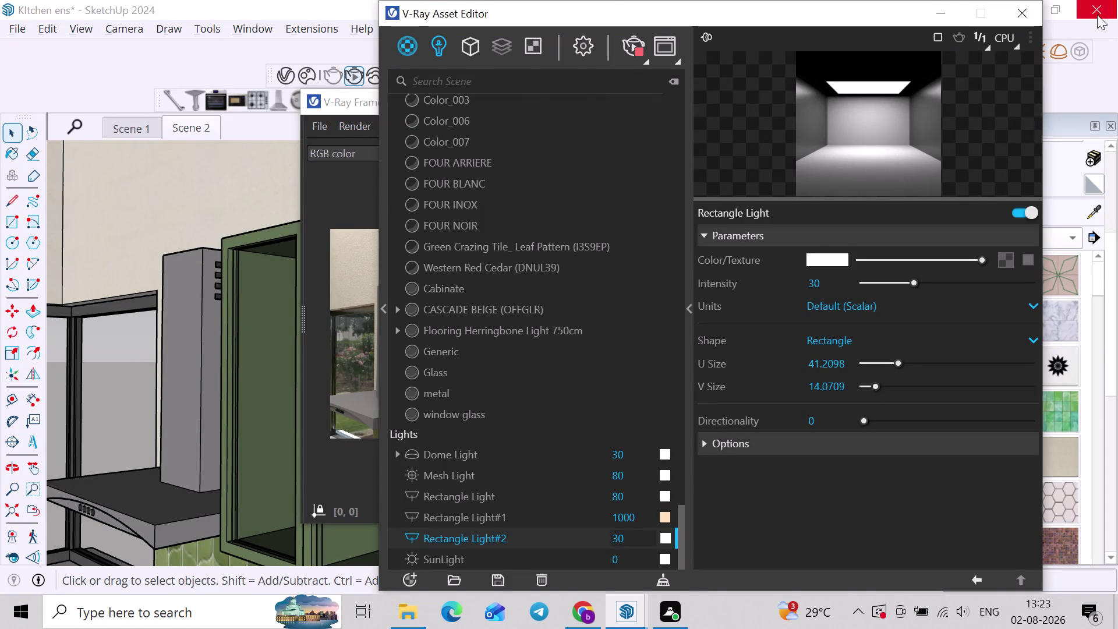
Close the V-Ray Asset Editor, restart the interactive render of the green cabinet view, and move the Frame Buffer aside.
click(640, 52)
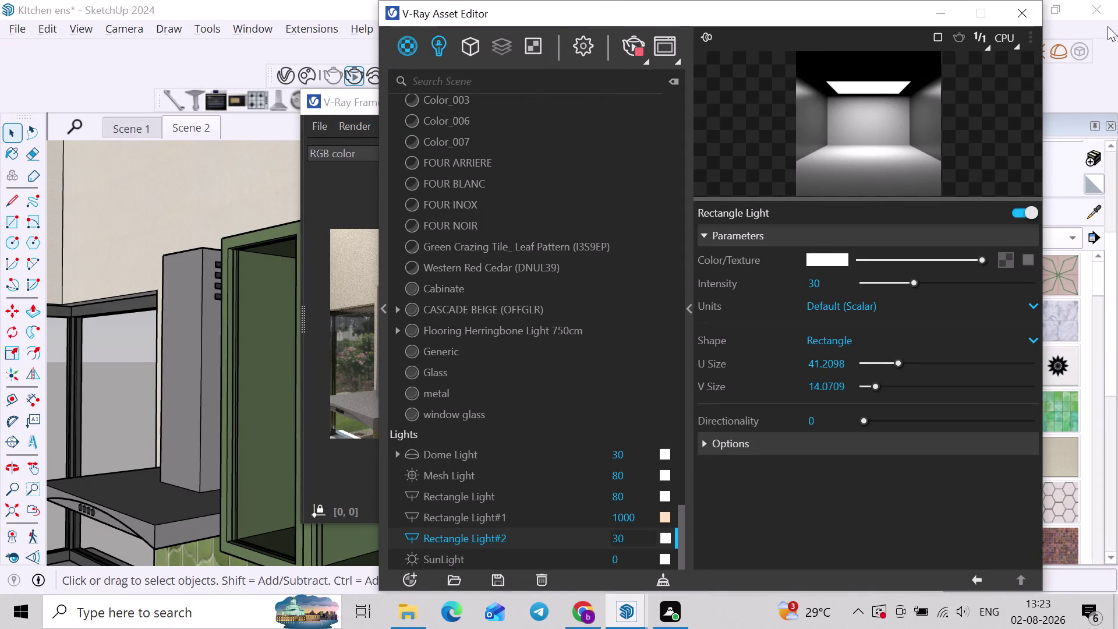
click(1019, 23)
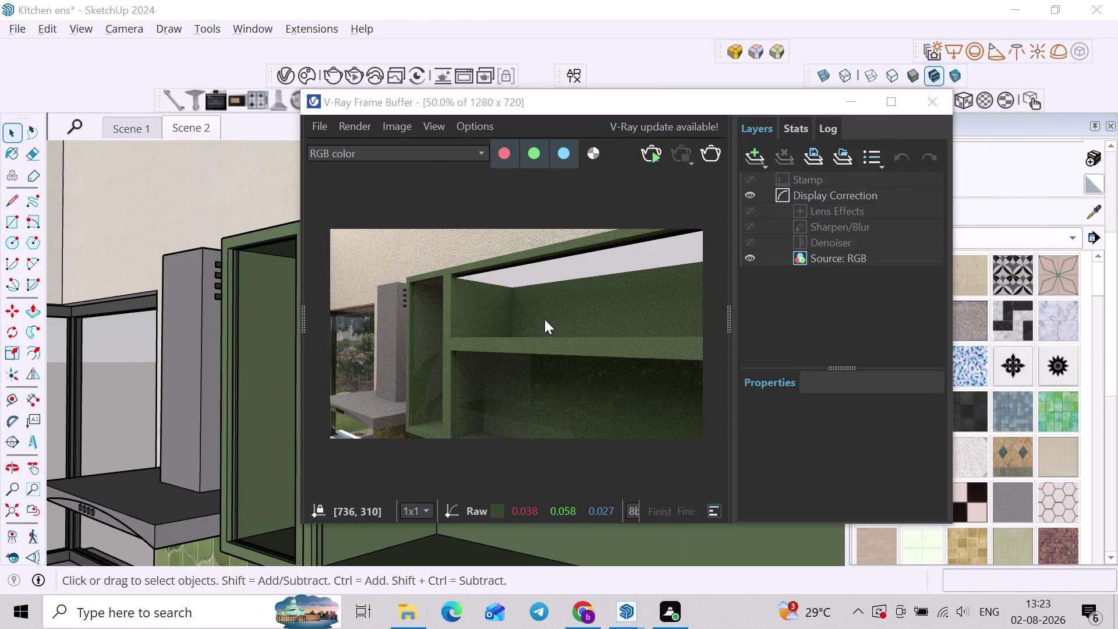
click(357, 75)
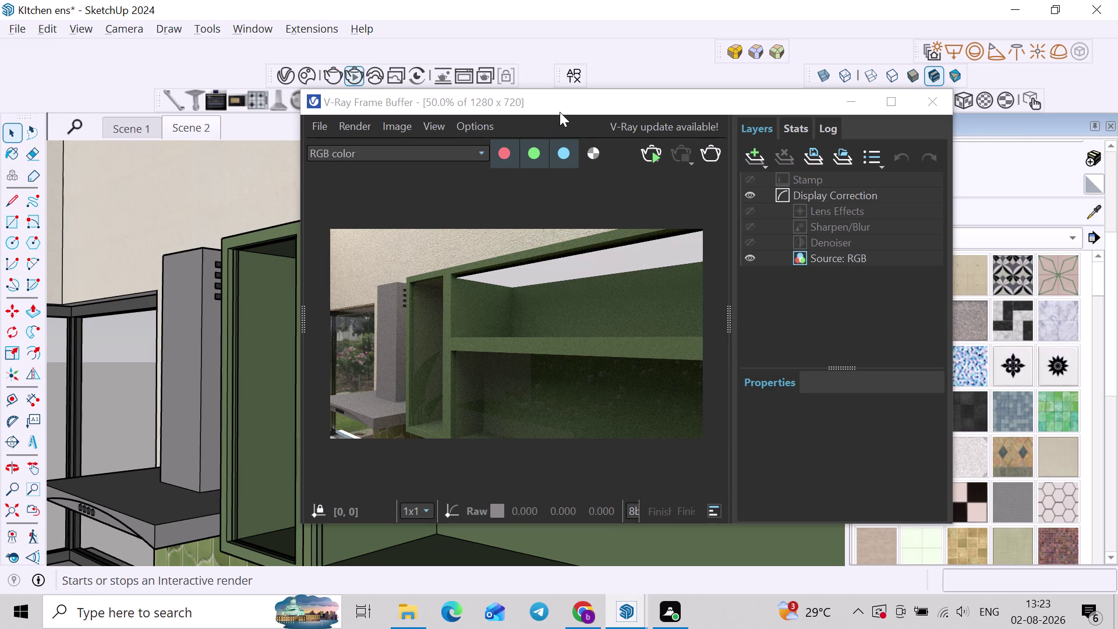
drag(561, 109, 478, 101)
drag(486, 96, 452, 97)
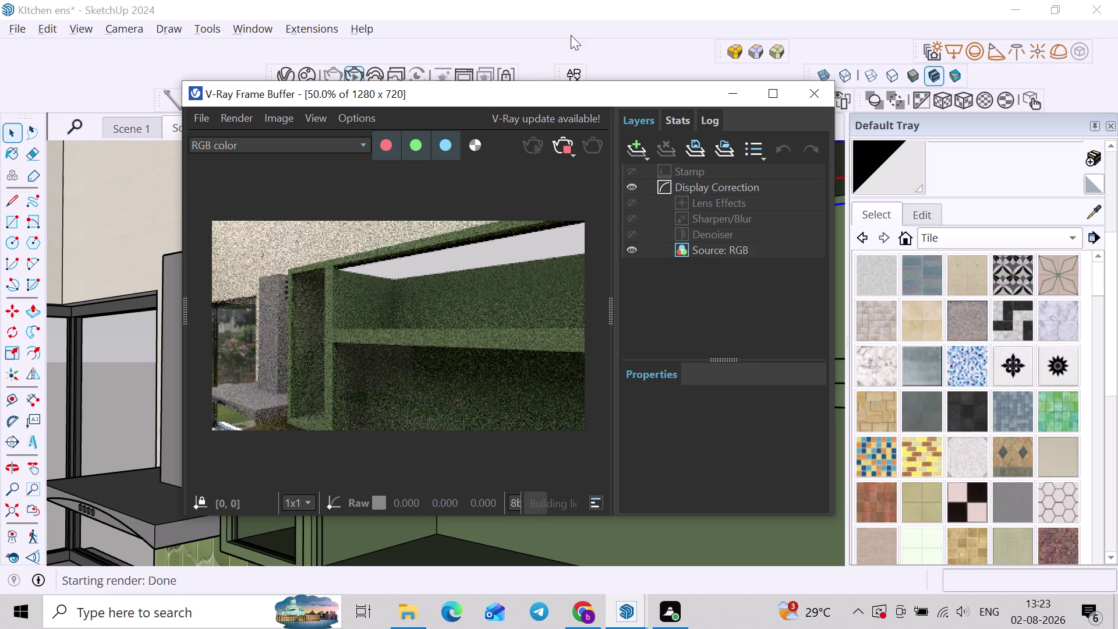
drag(497, 100, 509, 100)
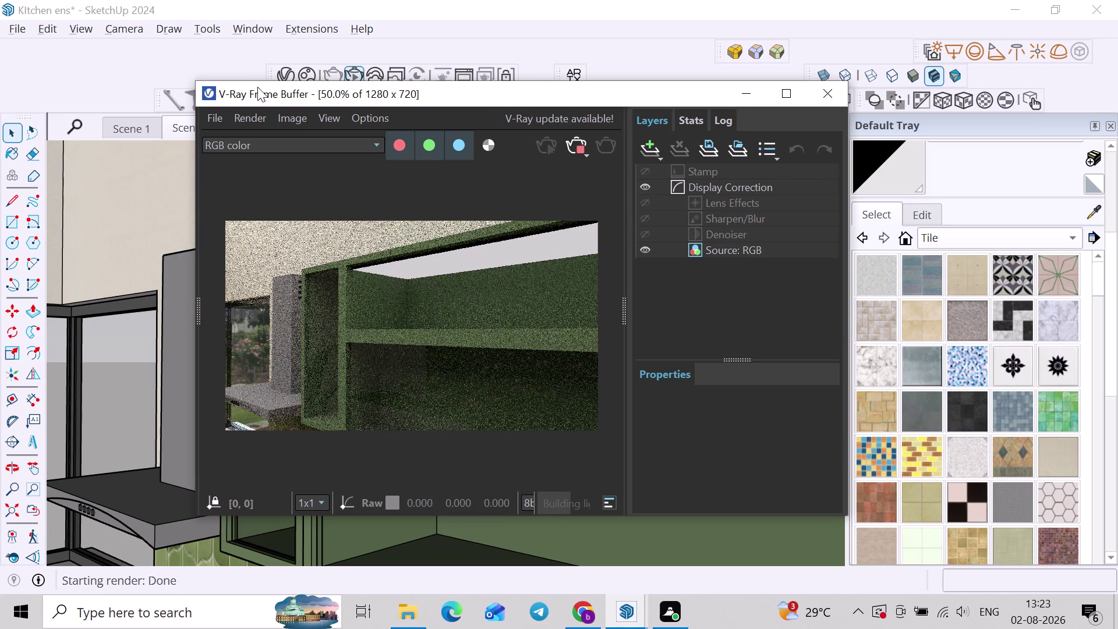
click(286, 67)
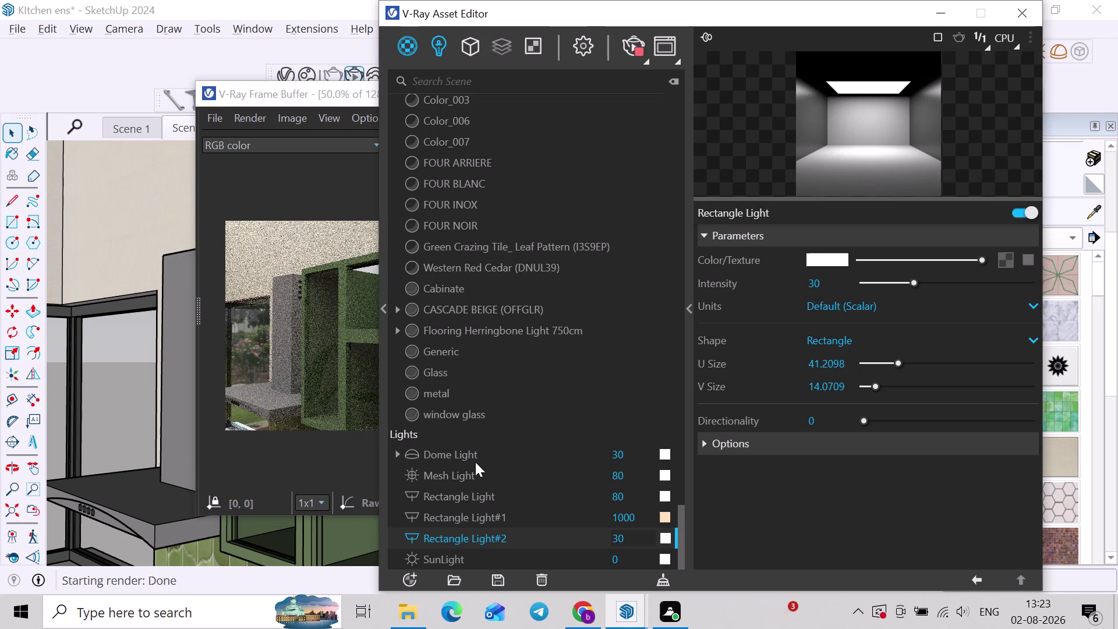
Make Rectangle Light#2 invisible in renders via its Options section.
click(810, 457)
click(813, 446)
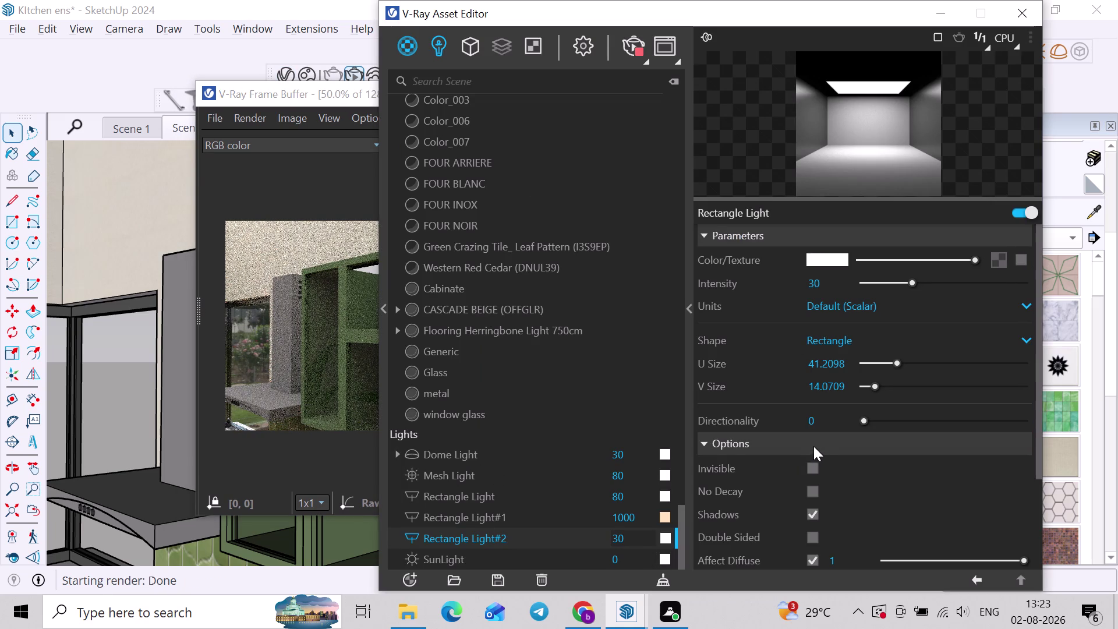
click(816, 468)
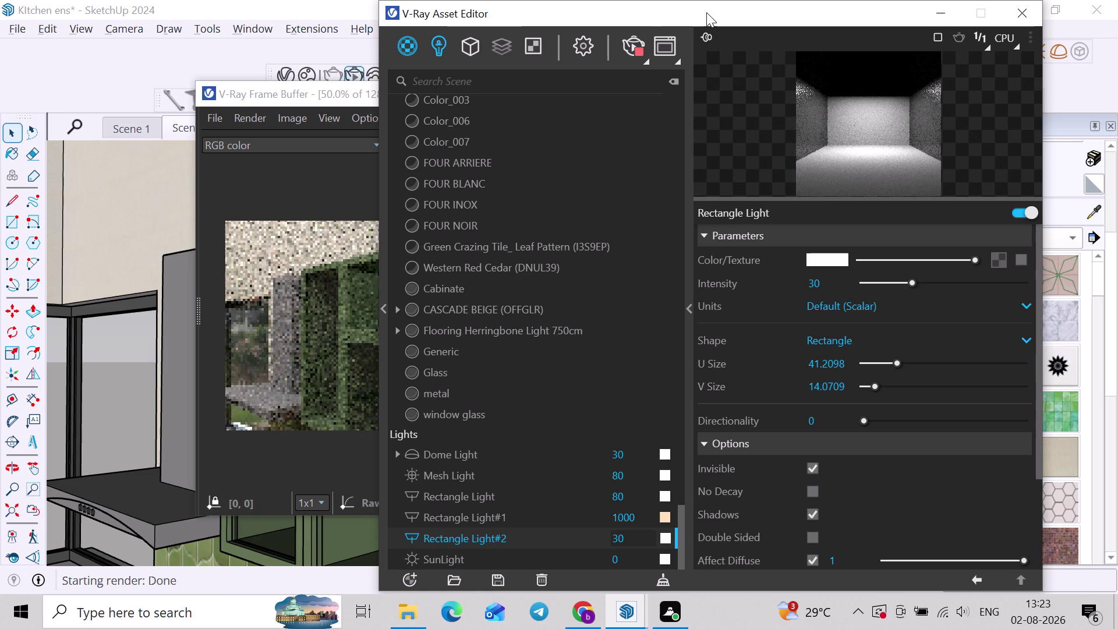
drag(714, 7, 835, 186)
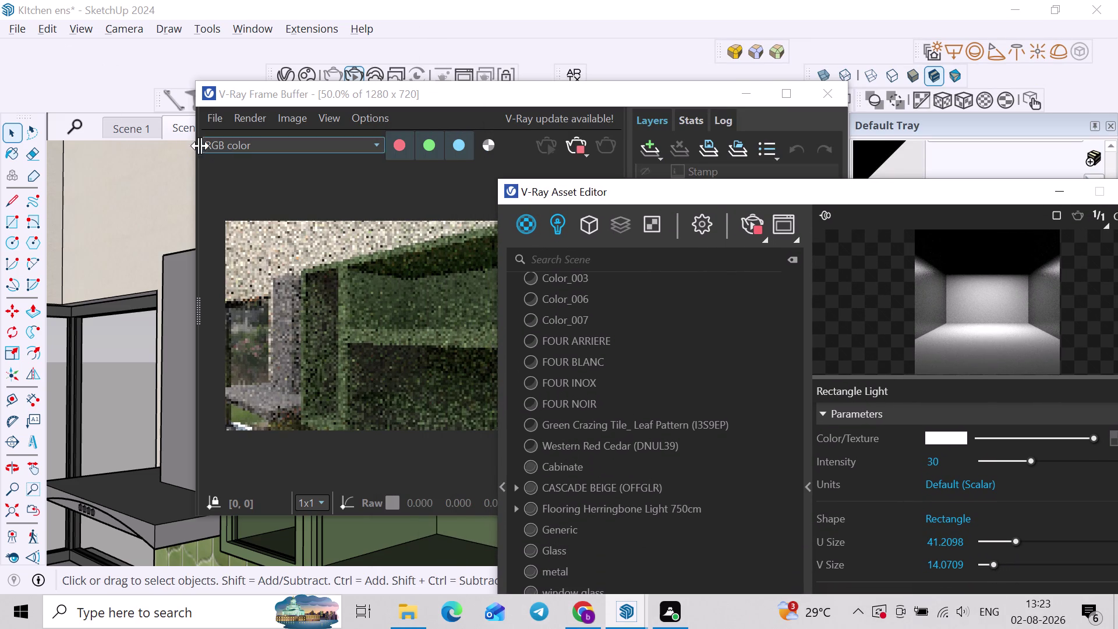
Switch to the kitchen overview scene and set Rectangle Light#2 intensity to 300.
click(177, 133)
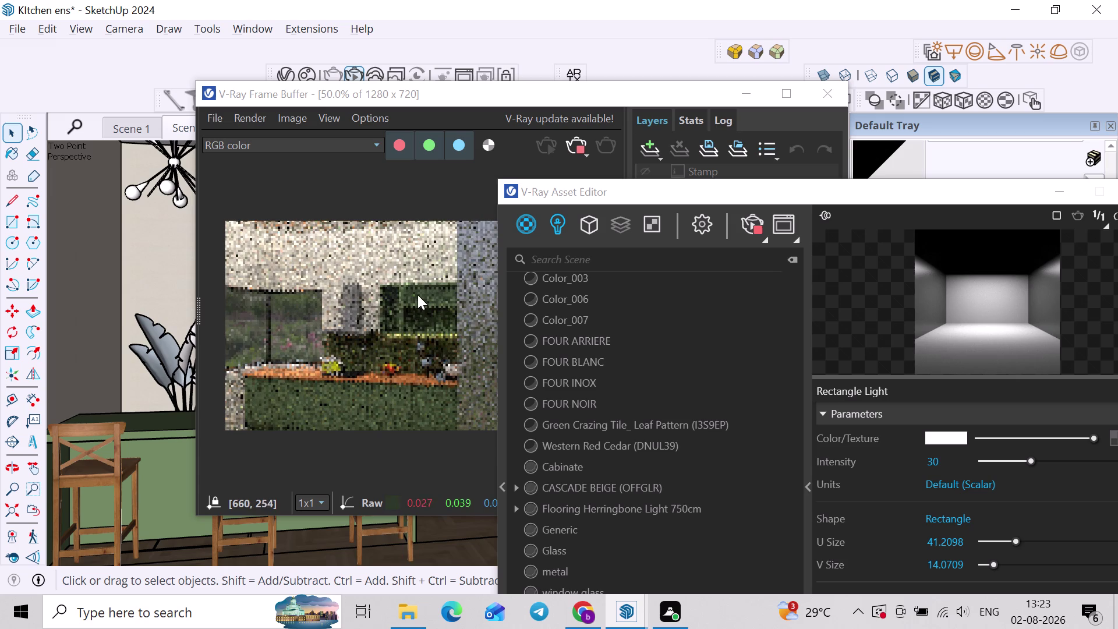
scroll(up, 3)
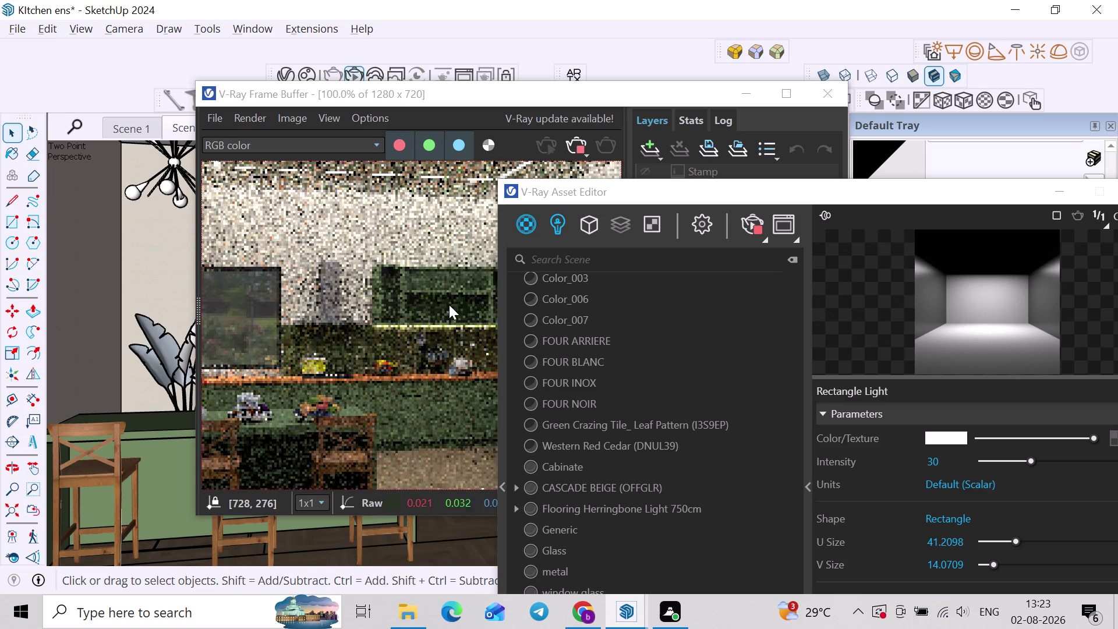
scroll(up, 3)
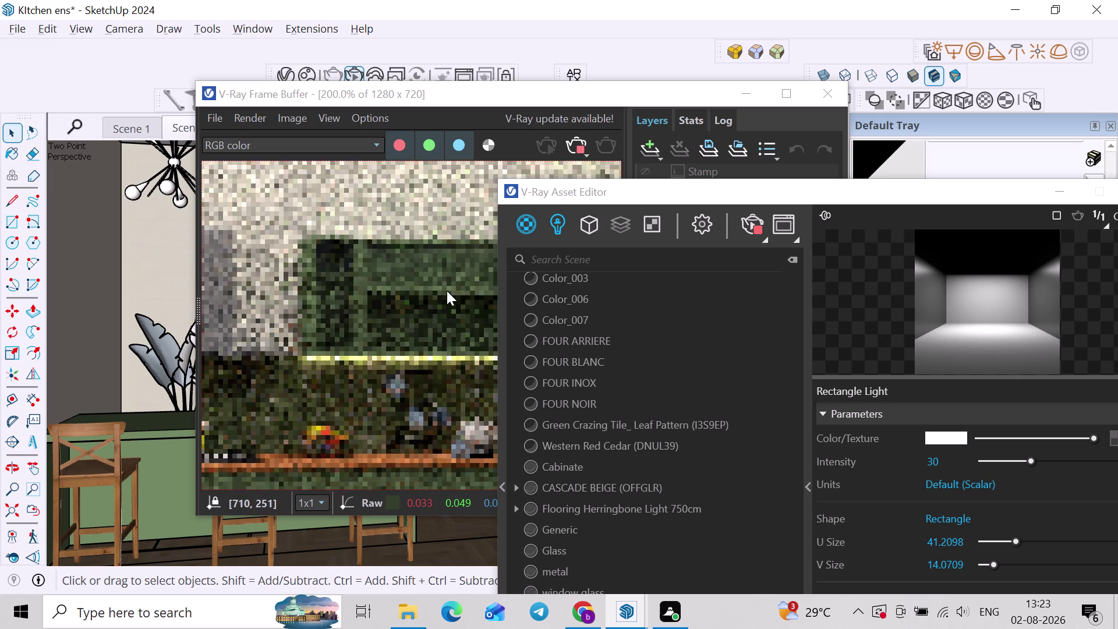
scroll(down, 3)
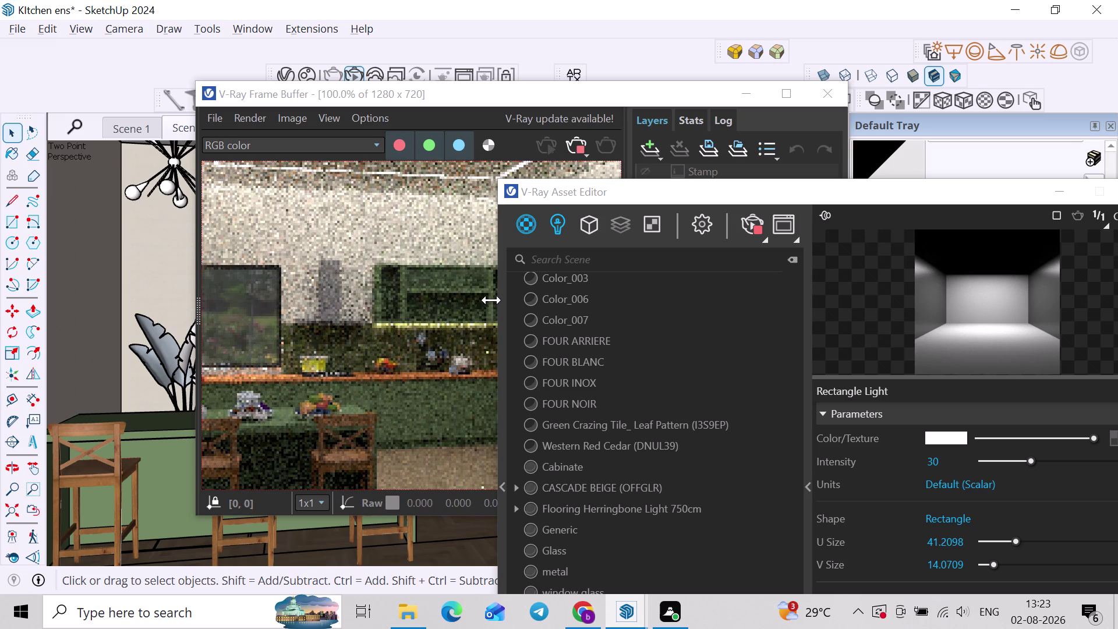
drag(680, 191, 681, 118)
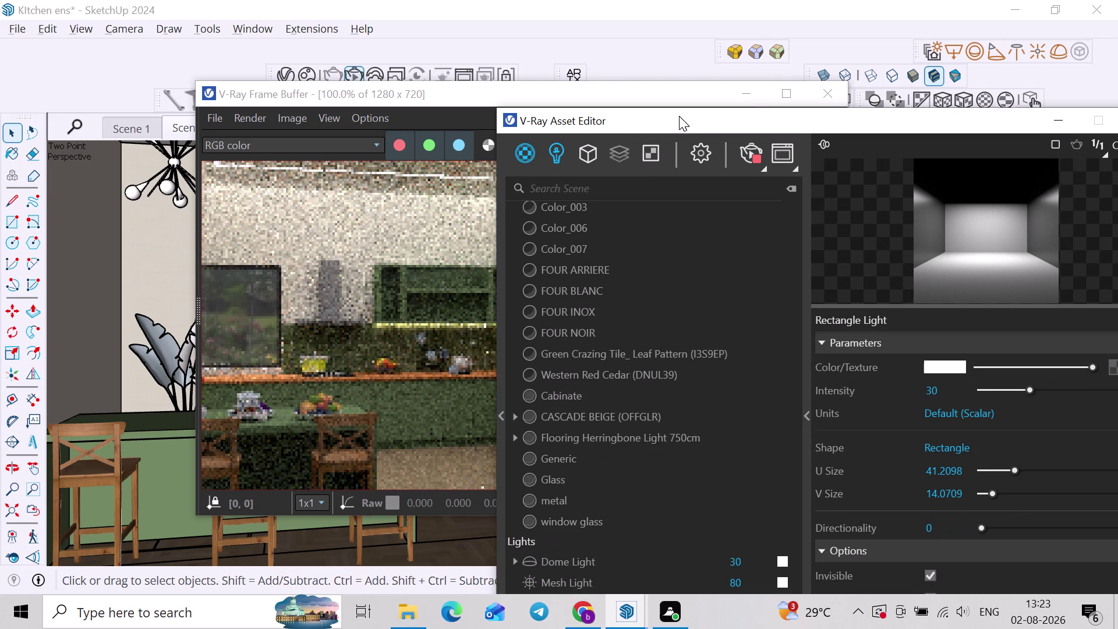
drag(681, 118, 679, 116)
click(563, 150)
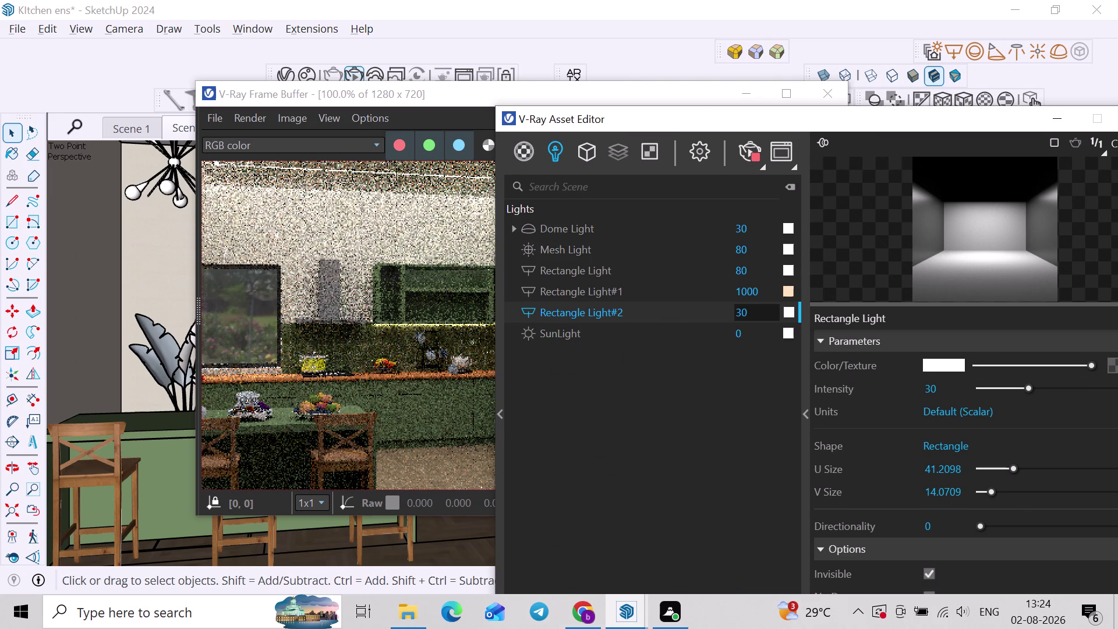
click(758, 317)
key(0)
key(Return)
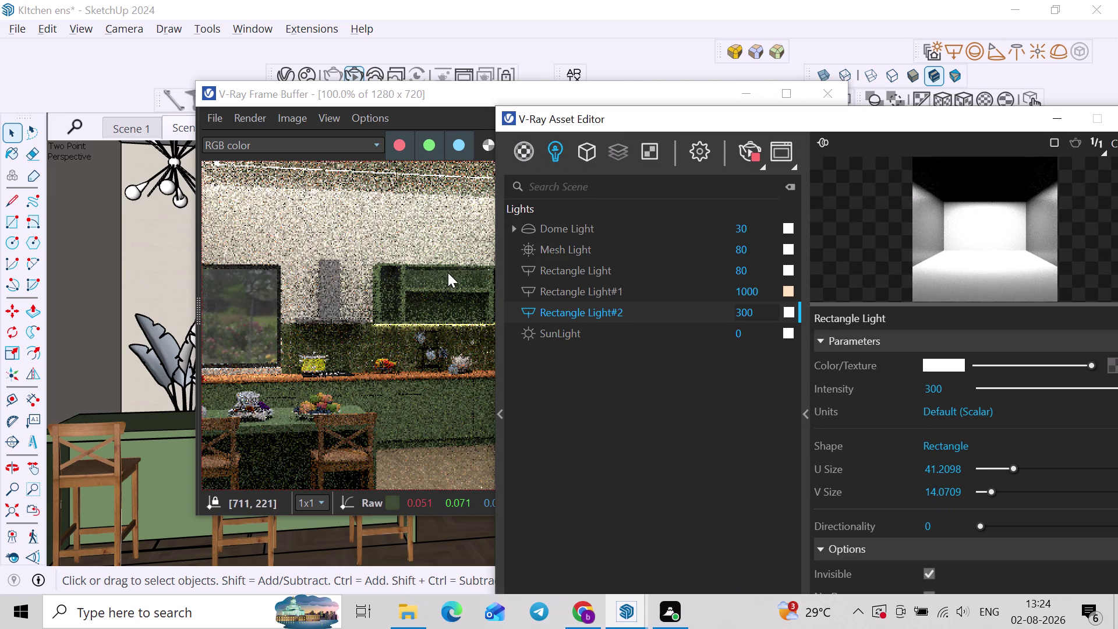
Check the updated render, then close the Asset Editor and the Frame Buffer.
scroll(up, 3)
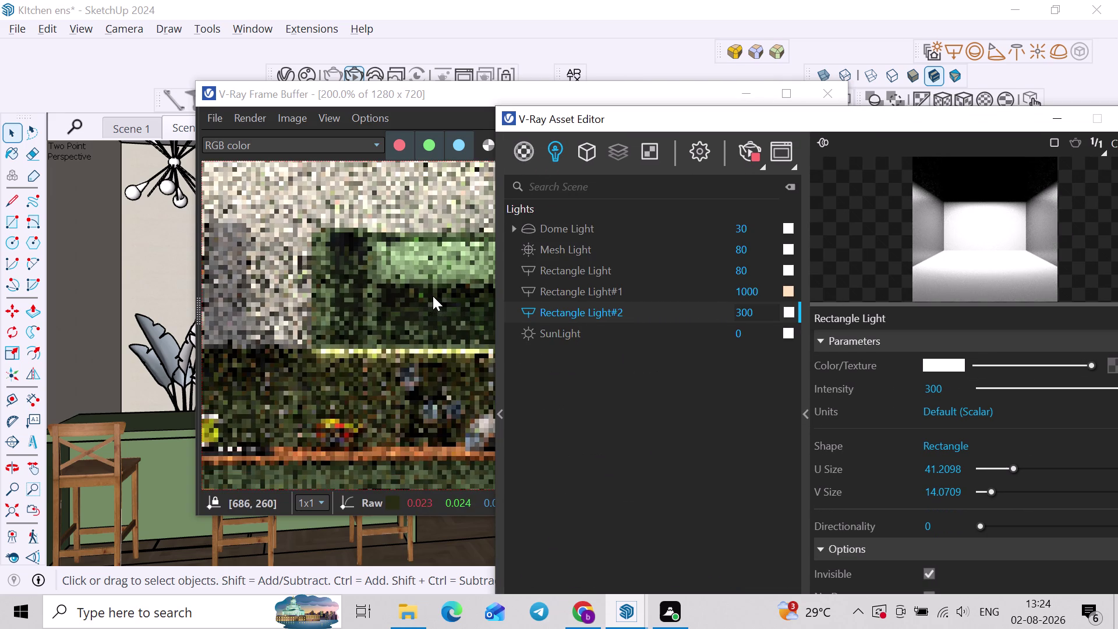
scroll(down, 3)
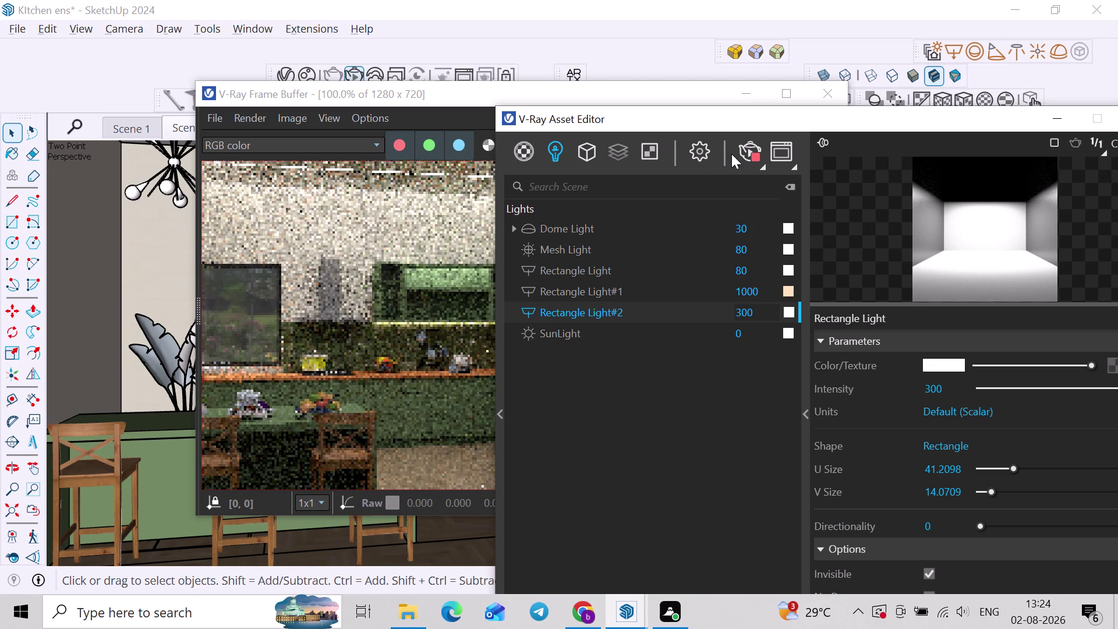
click(760, 155)
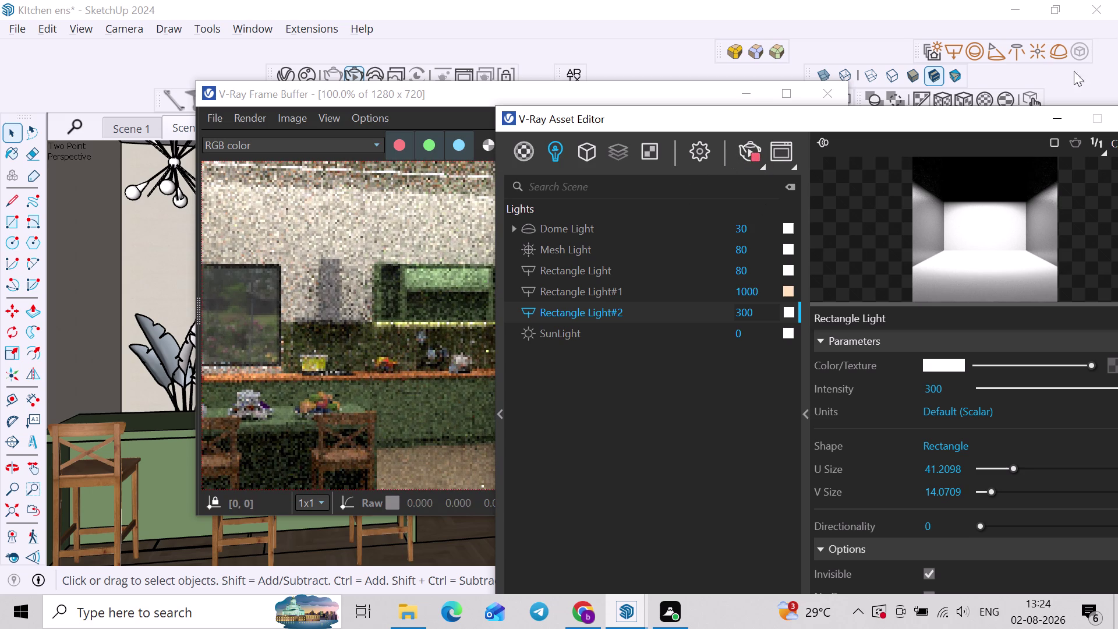
drag(1001, 120, 921, 120)
click(1071, 125)
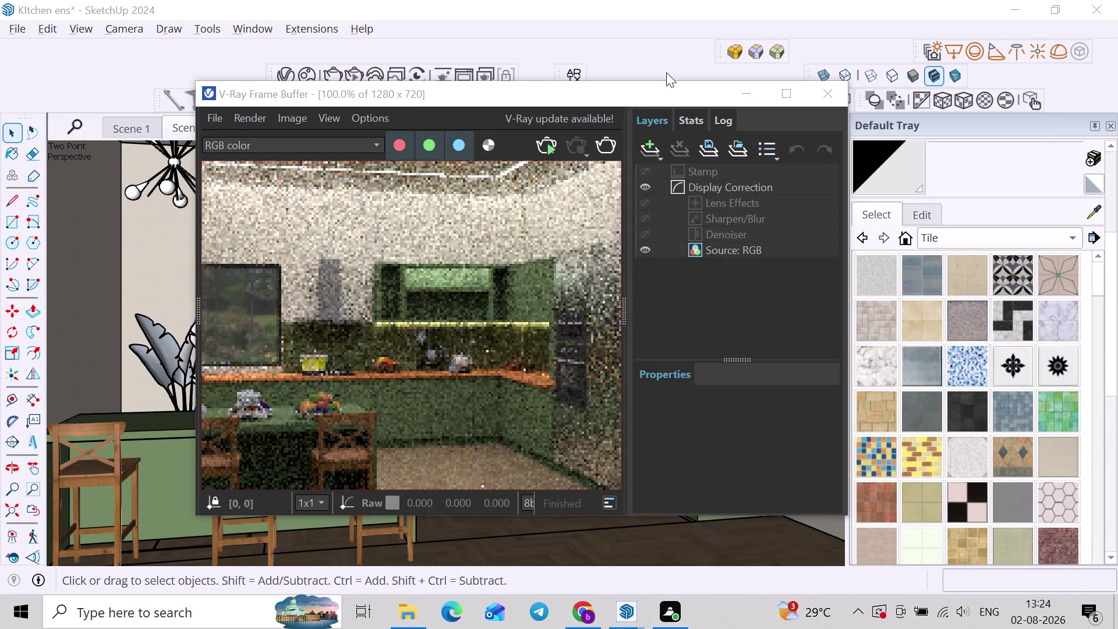
click(819, 89)
middle_drag(454, 318, 320, 318)
Zoom to the upper cabinet, select the rectangle light, and start moving it from its corner.
scroll(up, 3)
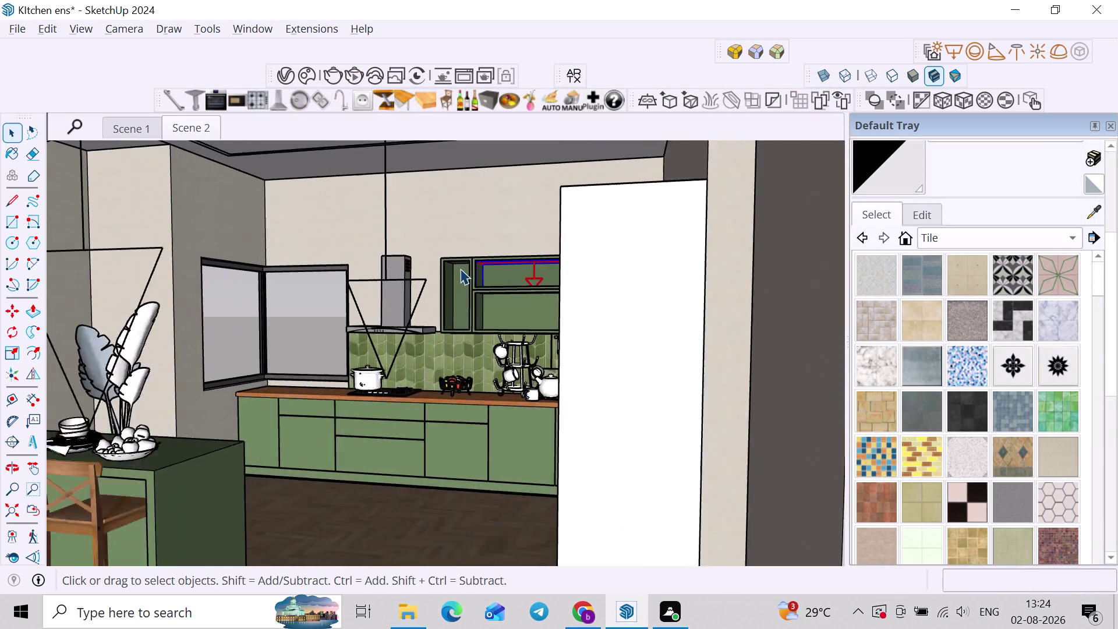
scroll(up, 3)
middle_drag(514, 283, 513, 298)
scroll(up, 3)
middle_click(504, 284)
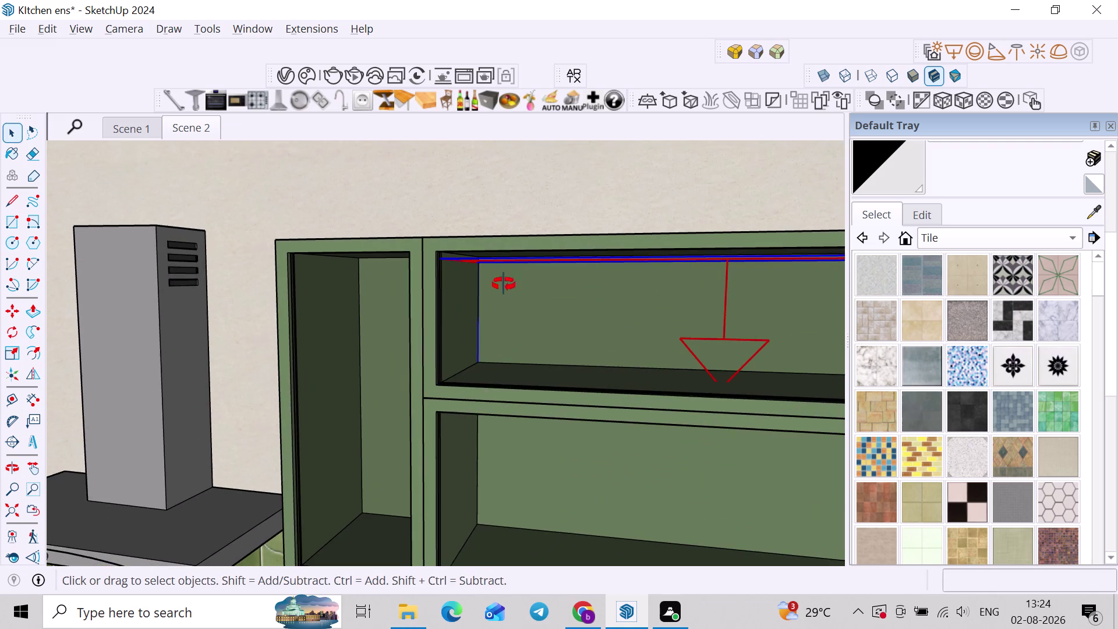
key(m)
scroll(up, 3)
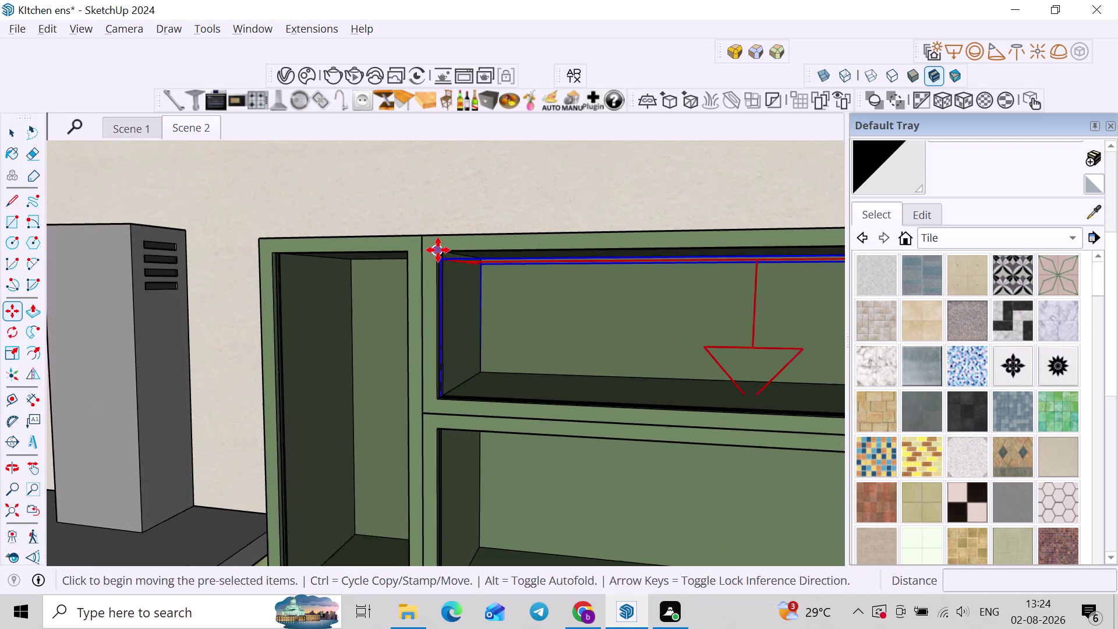
scroll(up, 3)
click(439, 248)
scroll(down, 3)
middle_drag(442, 272, 456, 162)
scroll(up, 3)
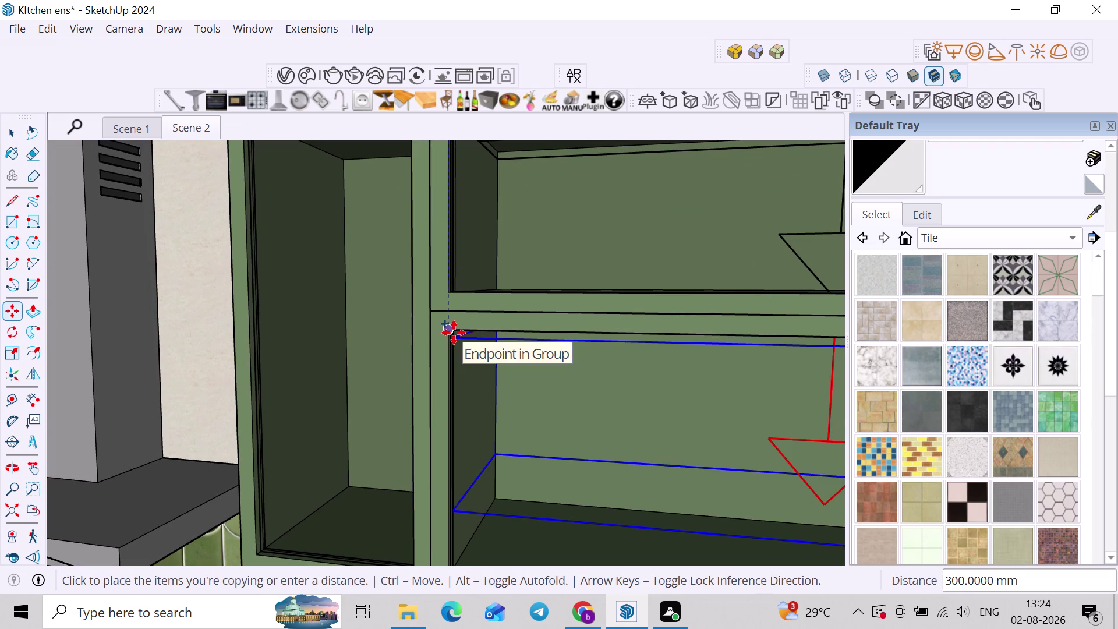
Copy the rectangle light and place the copy in the next cabinet compartment.
key(Up)
click(453, 332)
key(space)
scroll(down, 3)
middle_drag(540, 335, 434, 338)
middle_drag(446, 346, 467, 343)
key(m)
scroll(down, 3)
middle_drag(555, 328, 468, 322)
scroll(up, 3)
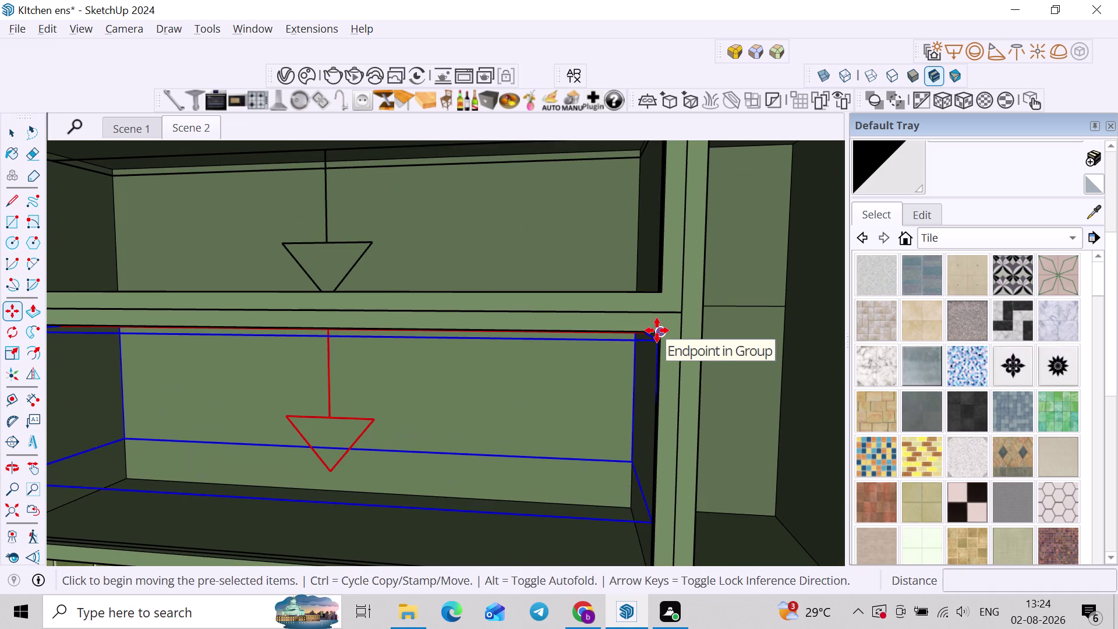
scroll(up, 3)
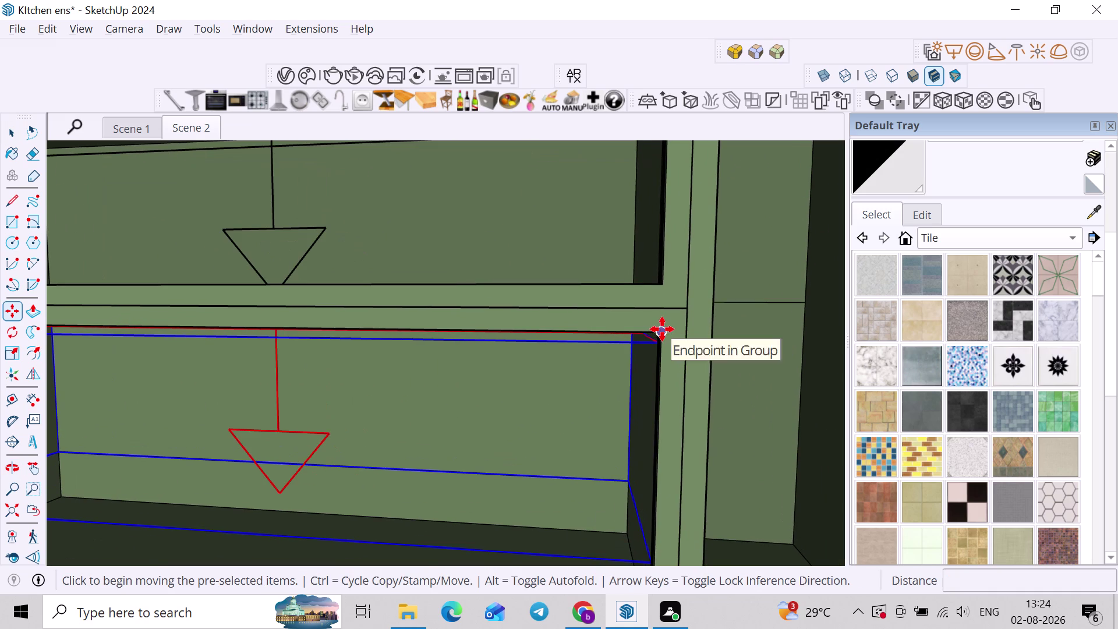
click(662, 329)
Move the copied light from its corner into the neighbouring left compartment.
scroll(down, 3)
scroll(down, 3)
middle_drag(513, 318, 920, 365)
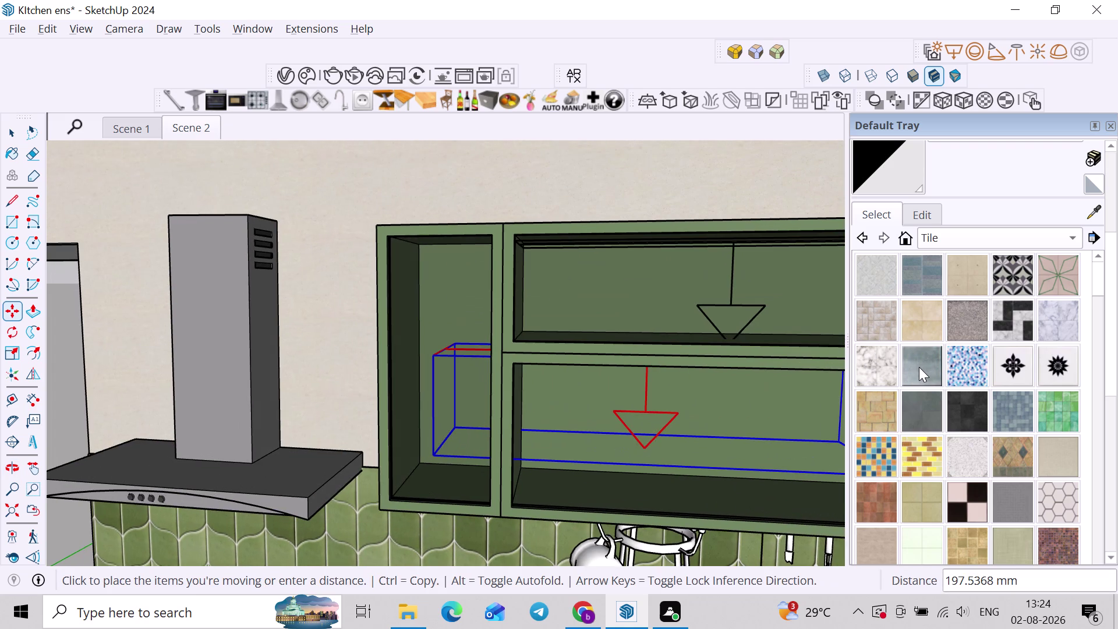
key(Escape)
scroll(up, 3)
scroll(up, 3)
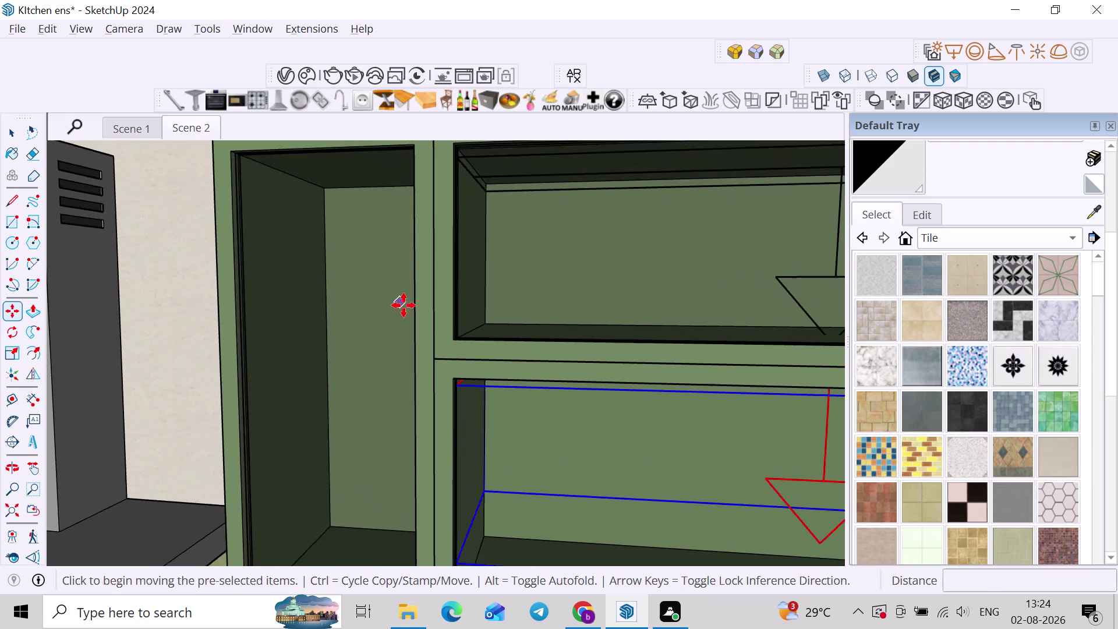
scroll(up, 3)
click(458, 396)
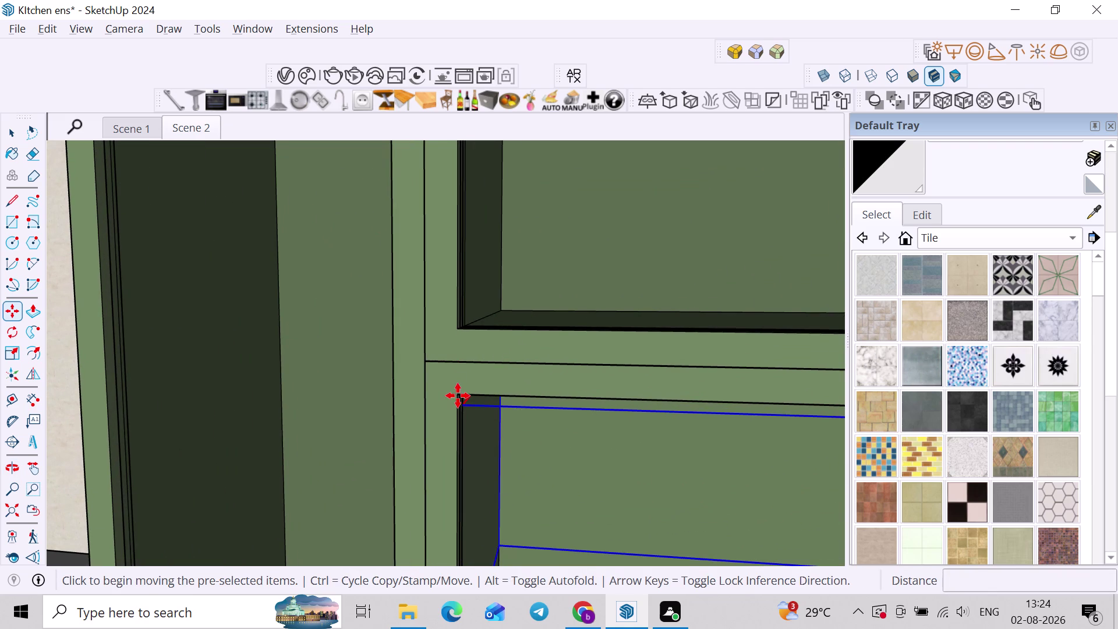
scroll(down, 3)
middle_drag(16, 184, 332, 358)
scroll(down, 3)
middle_drag(214, 259, 251, 360)
scroll(up, 3)
click(206, 250)
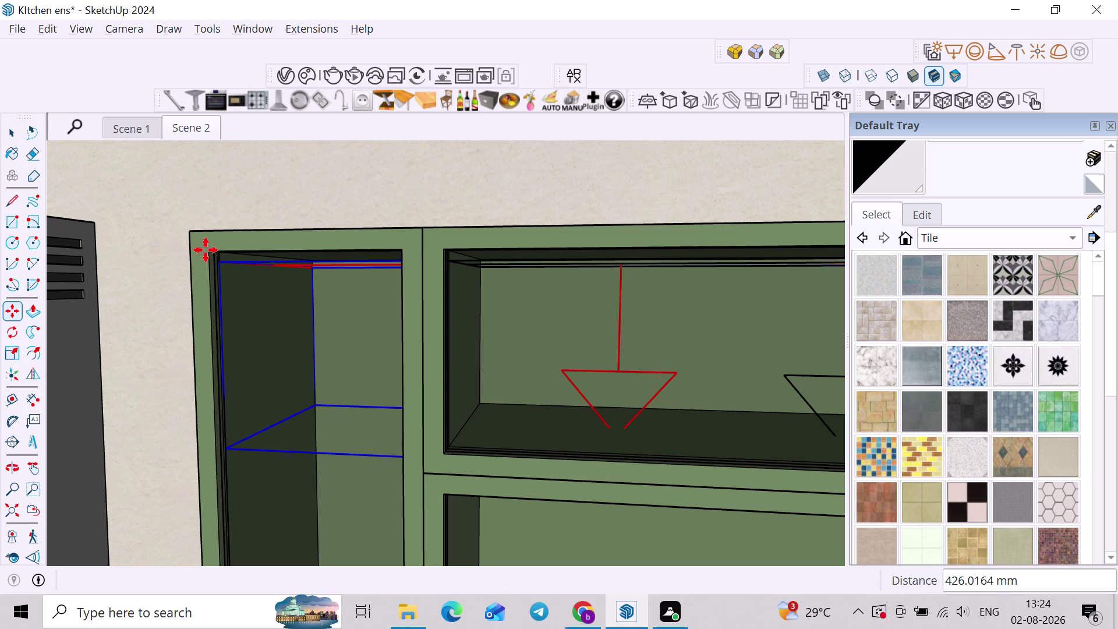
key(k)
scroll(down, 3)
Scale the copied rectangle light down, about 0.29, to fit the narrow left compartment.
middle_drag(334, 288, 198, 293)
key(s)
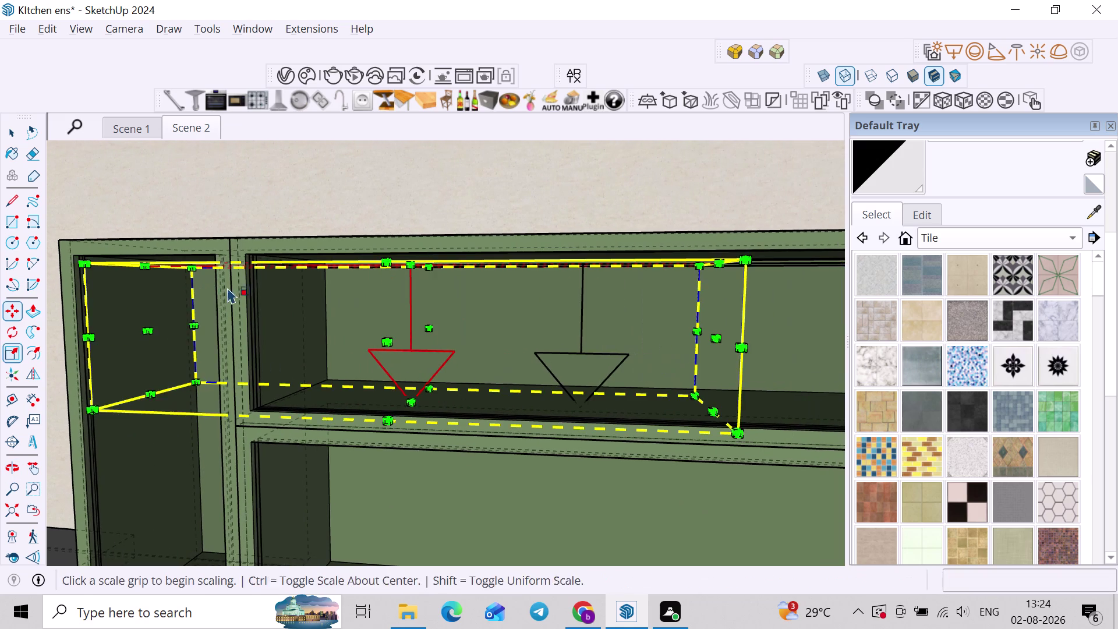
middle_drag(229, 287, 293, 296)
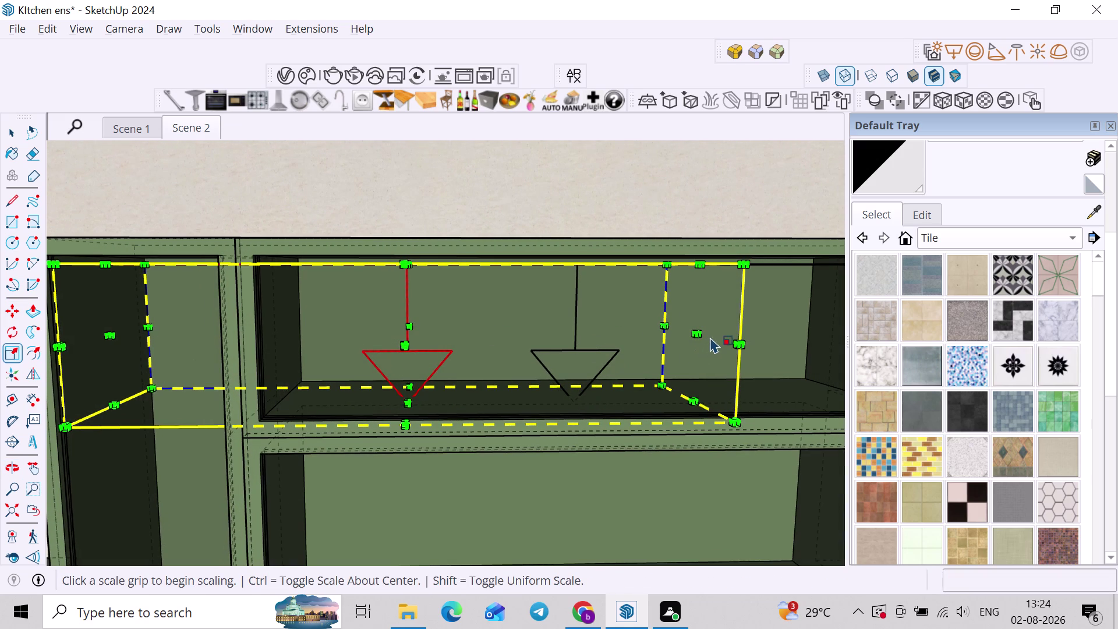
click(701, 331)
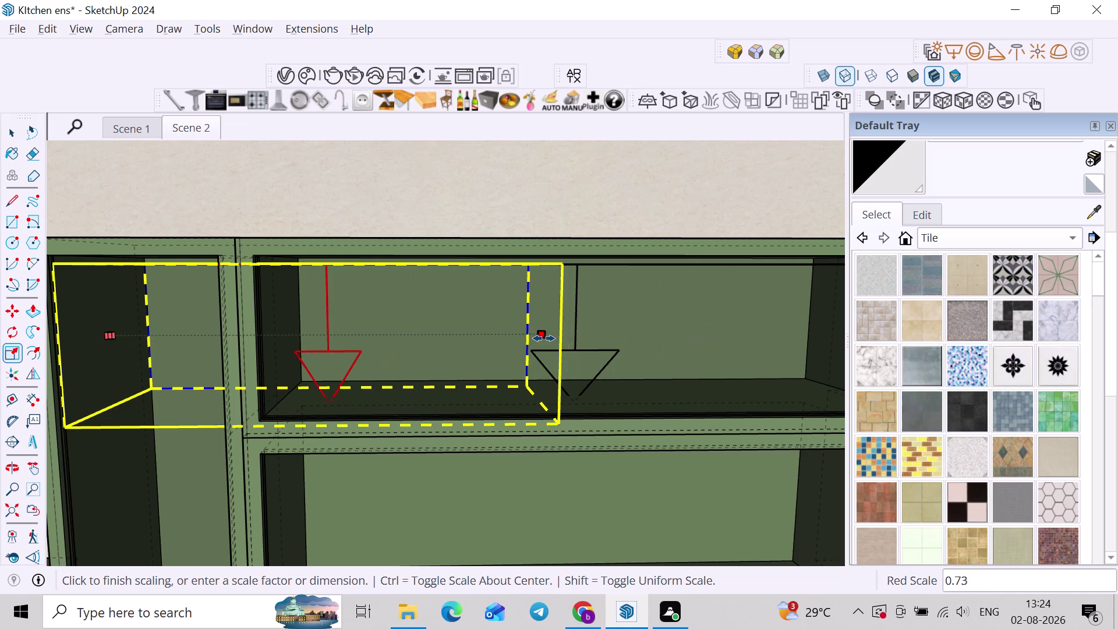
key(k)
middle_drag(170, 243, 231, 241)
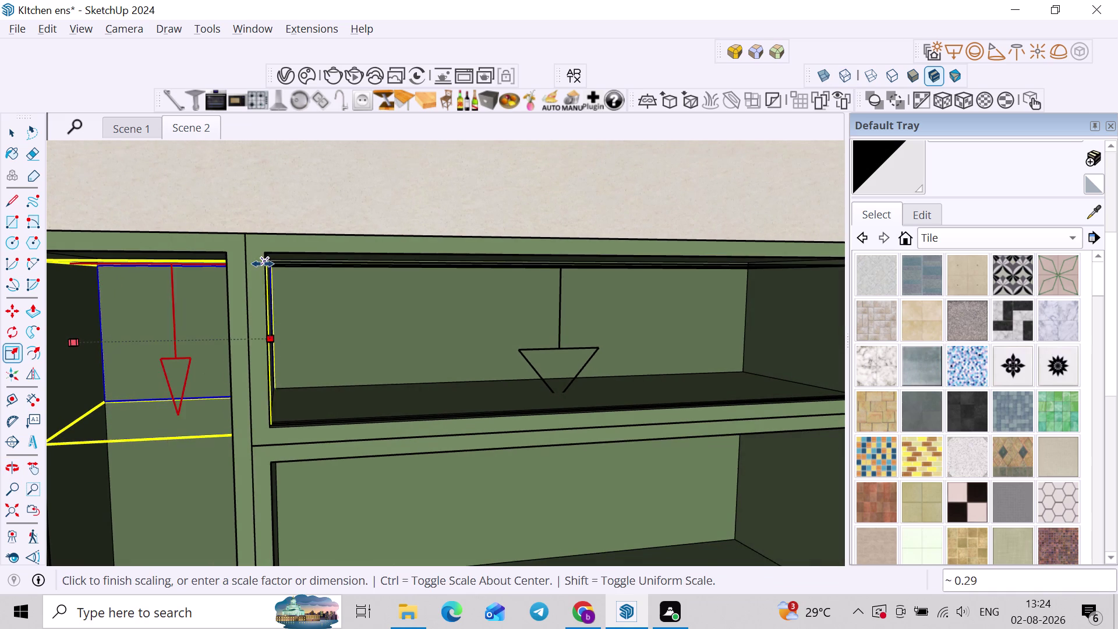
click(227, 251)
scroll(down, 3)
middle_drag(244, 310, 267, 297)
Check the resized light in the left compartment, clear the selection, and return to Scene 2.
key(space)
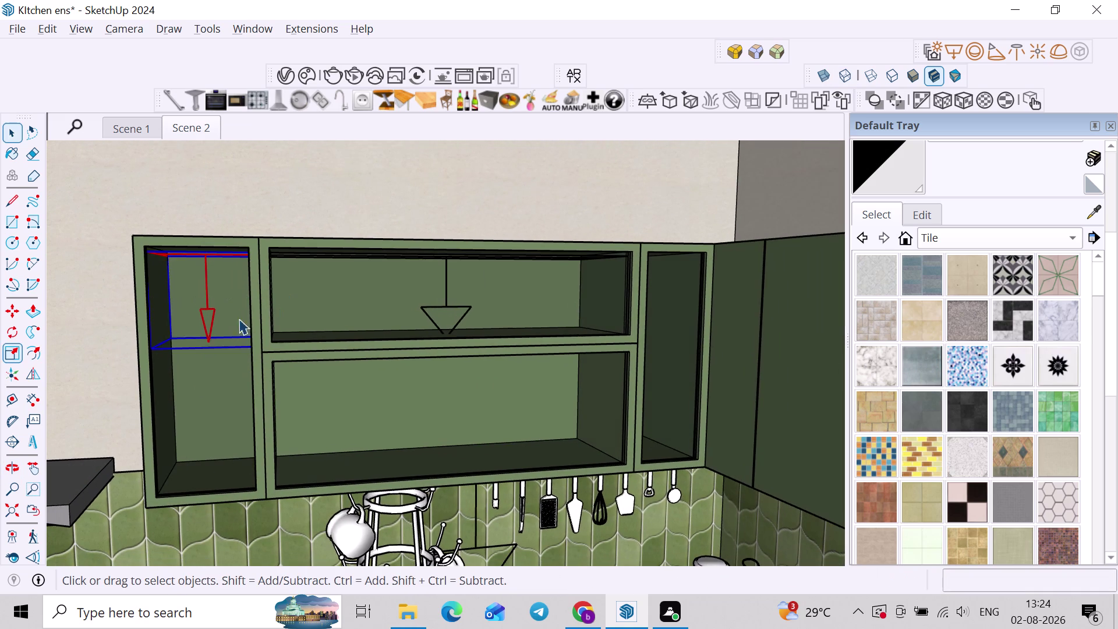
click(207, 330)
click(211, 329)
click(211, 321)
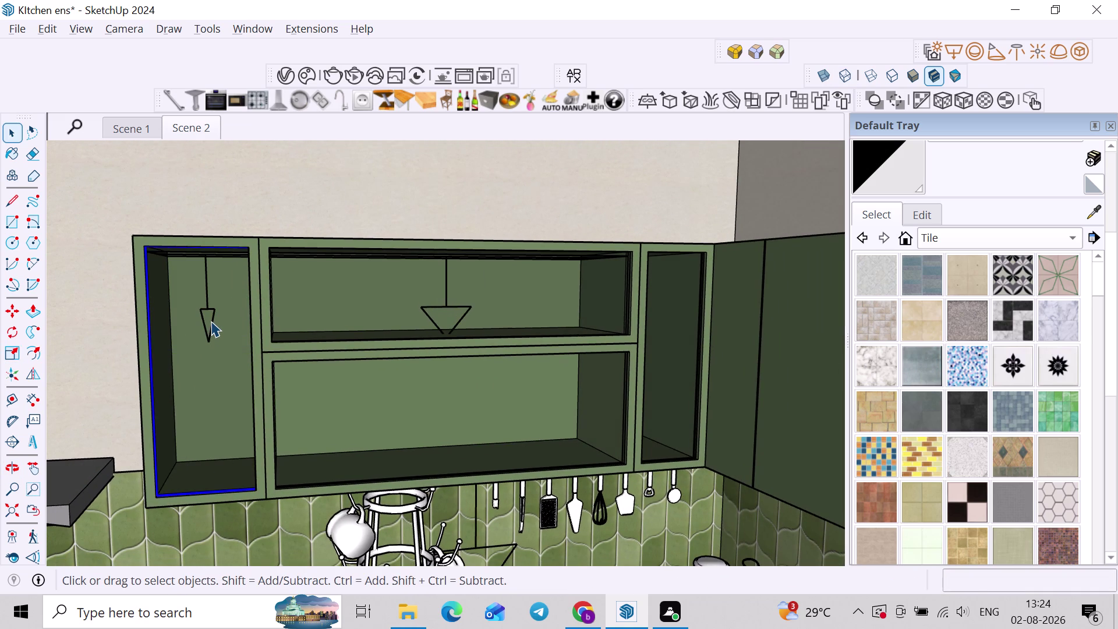
click(211, 313)
click(213, 311)
scroll(down, 3)
middle_drag(240, 323, 225, 329)
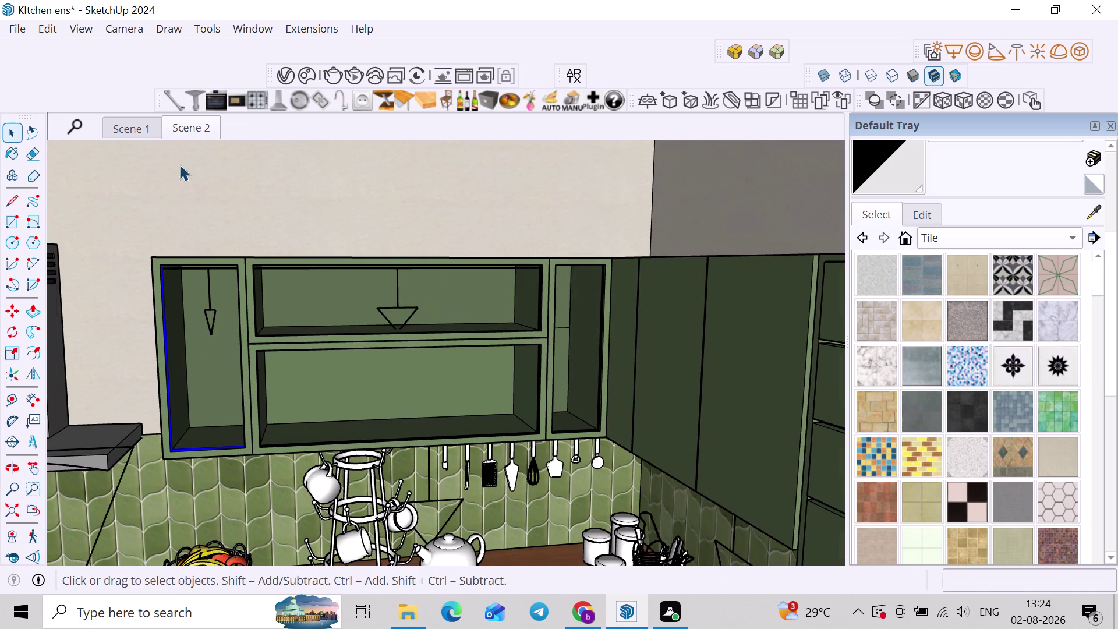
click(205, 127)
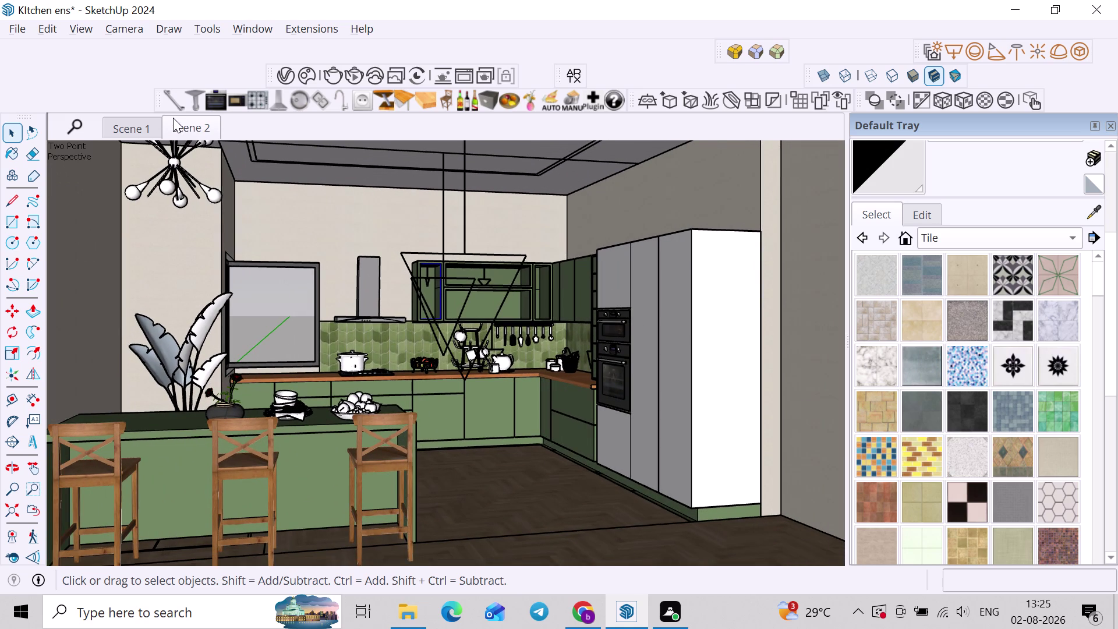
click(349, 83)
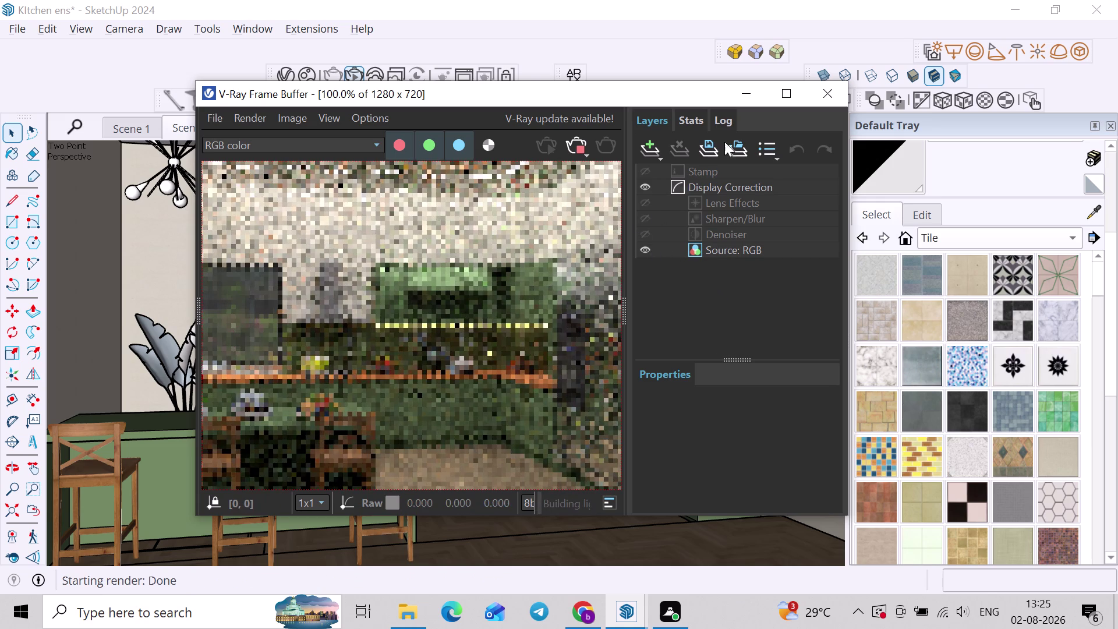
click(581, 152)
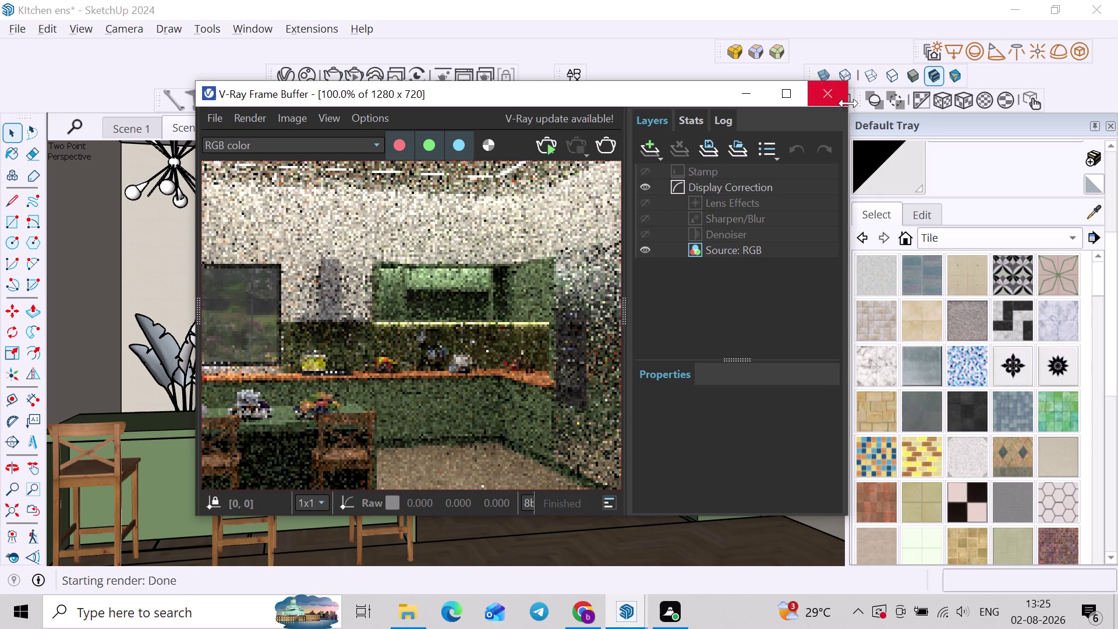
click(852, 100)
click(831, 93)
middle_drag(414, 385, 370, 384)
scroll(up, 3)
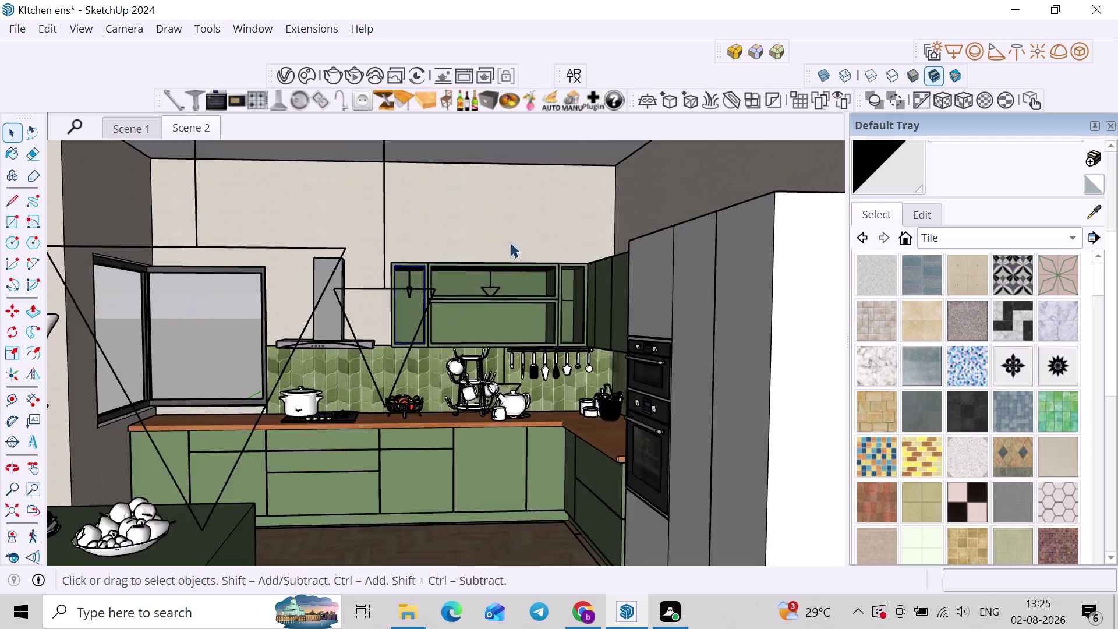
Select the light under the upper cabinet shelf.
scroll(up, 3)
click(493, 302)
scroll(up, 3)
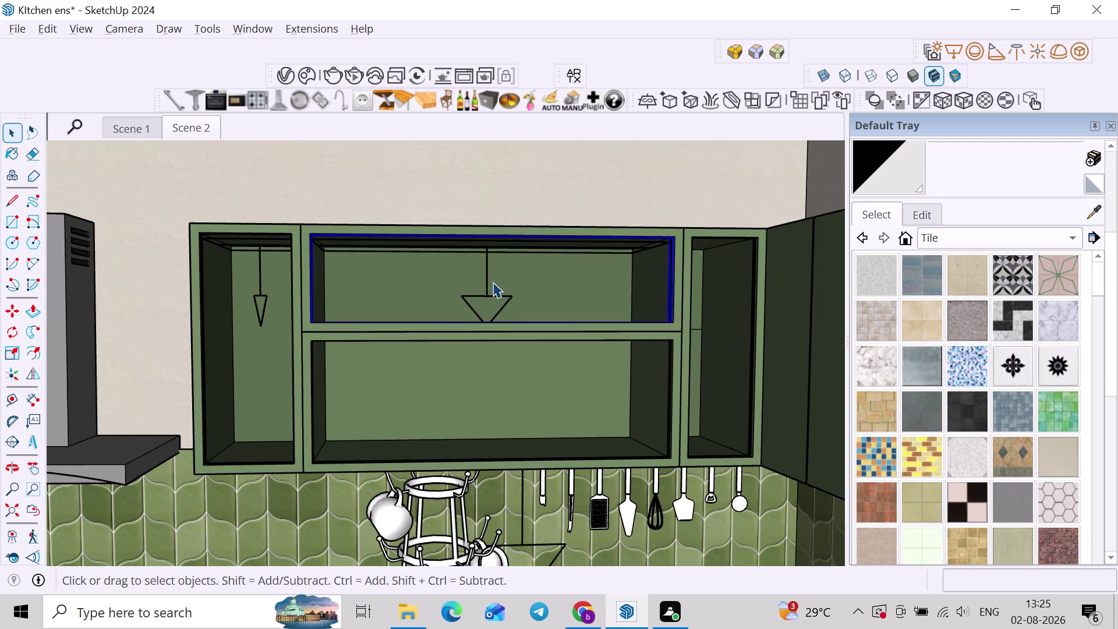
key(h)
scroll(up, 3)
click(495, 269)
click(495, 286)
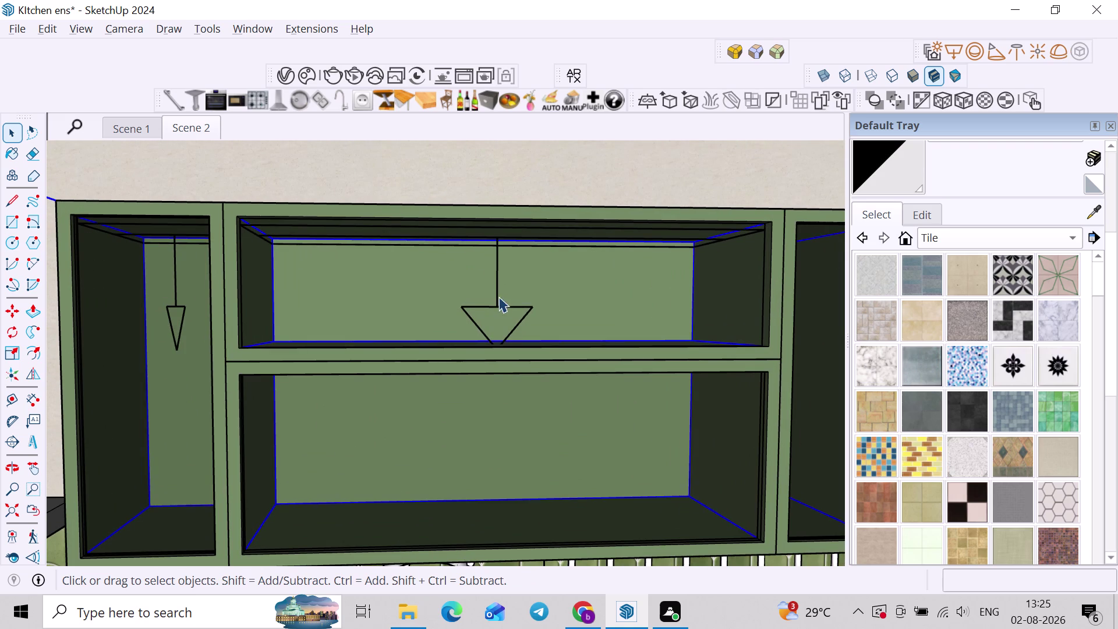
click(497, 302)
Copy the upper shelf light 300 mm down onto the lower open shelf.
key(m)
scroll(up, 3)
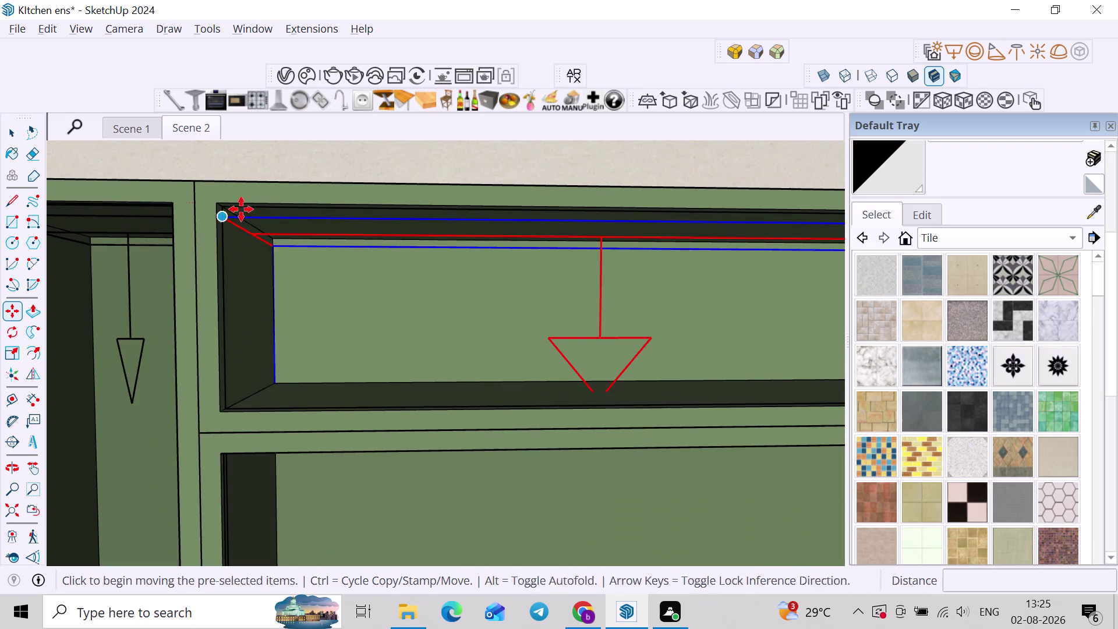
click(219, 205)
scroll(down, 3)
middle_drag(250, 325, 250, 304)
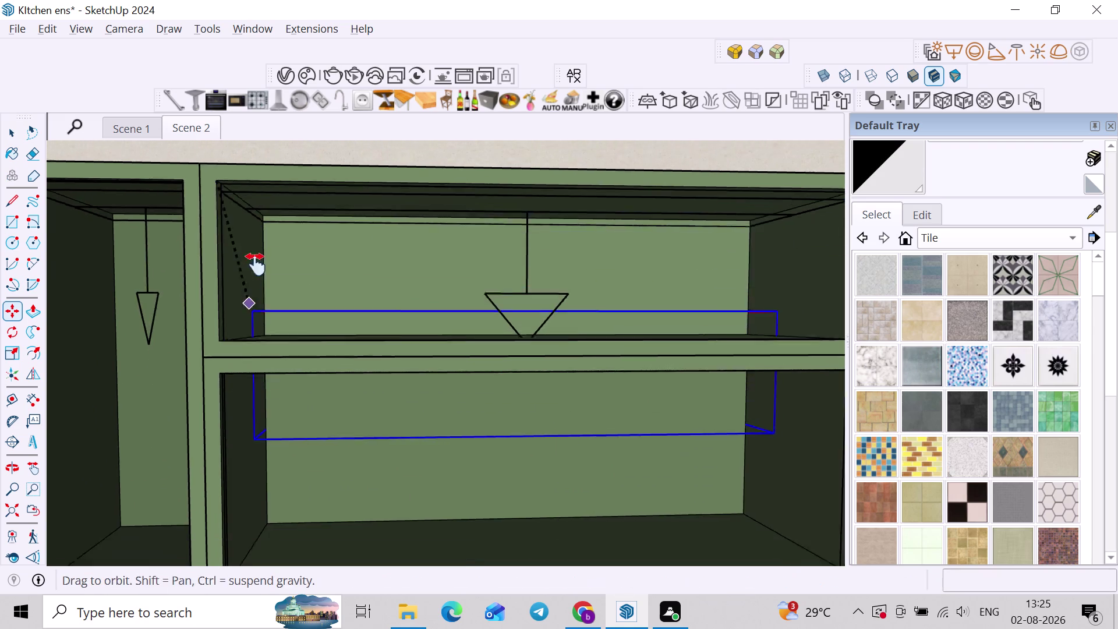
middle_drag(250, 304, 262, 230)
scroll(up, 3)
click(240, 284)
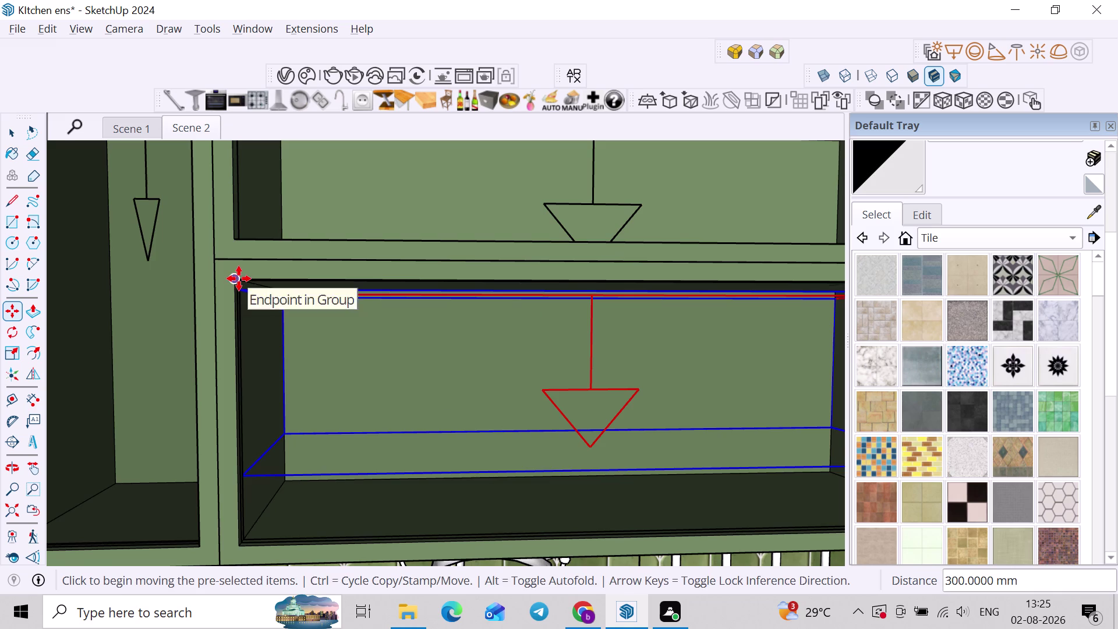
scroll(down, 3)
key(space)
click(168, 216)
click(167, 216)
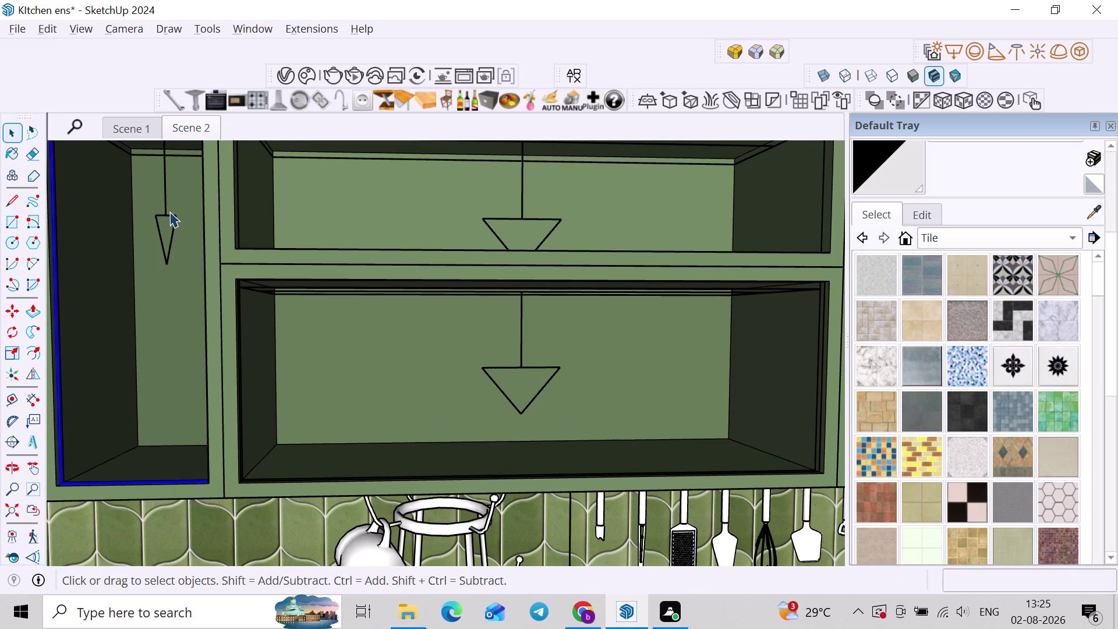
Select the small left-compartment light and start moving it.
key(h)
click(171, 211)
click(169, 218)
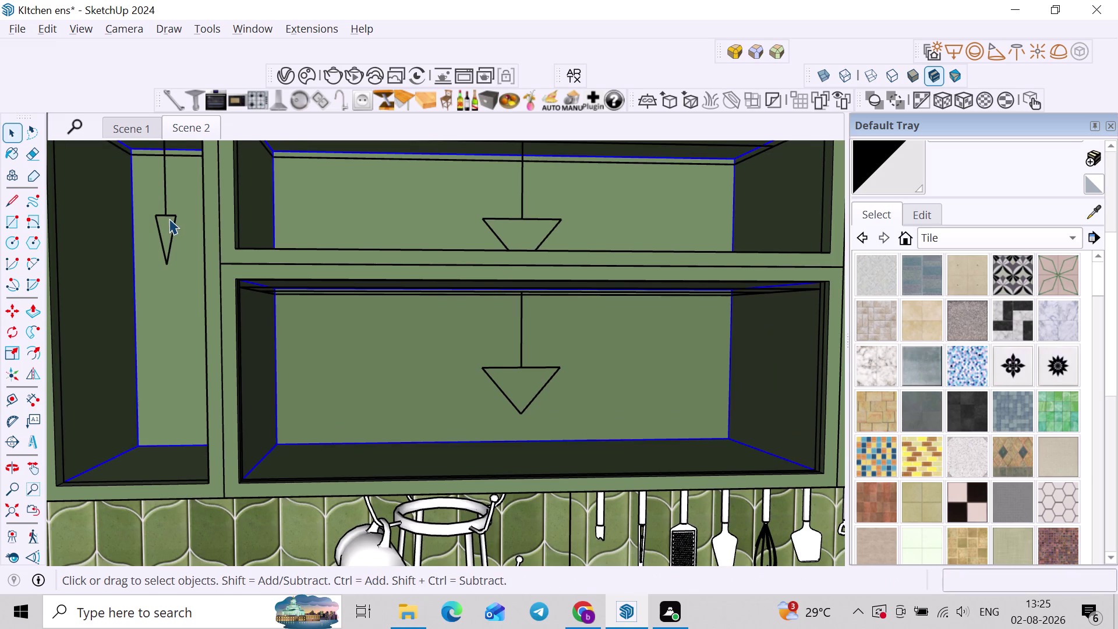
key(m)
scroll(down, 3)
middle_drag(164, 201, 190, 369)
scroll(up, 3)
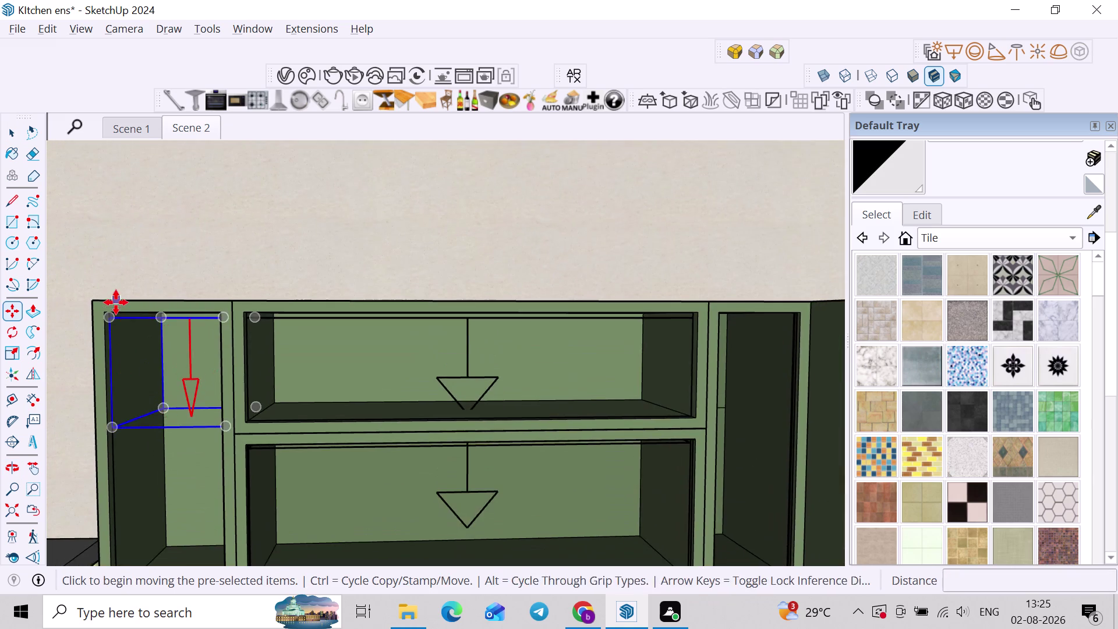
scroll(up, 3)
scroll(up, 3)
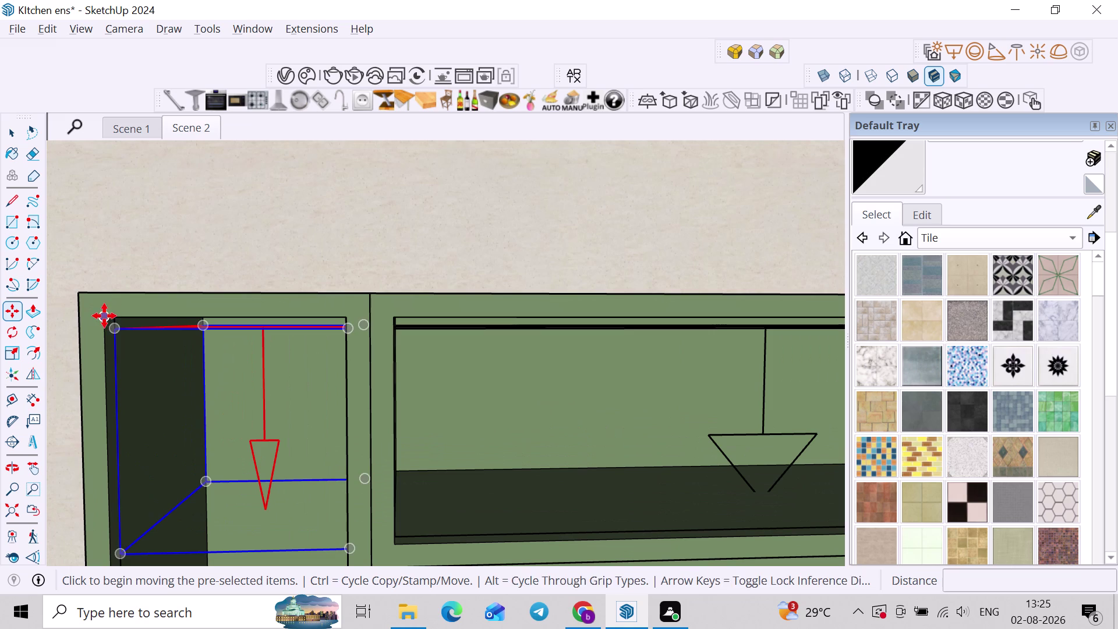
Copy the small light into the narrow right compartment and return to Scene 2.
click(105, 317)
scroll(down, 3)
middle_drag(38, 319, 0, 304)
scroll(down, 3)
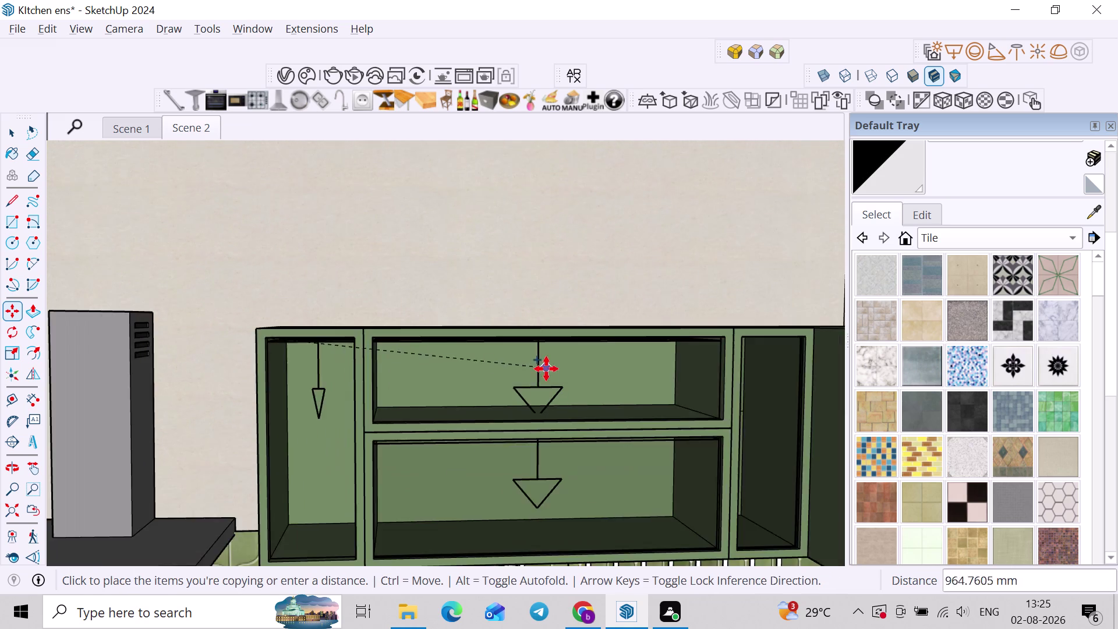
middle_drag(547, 369, 230, 327)
middle_drag(249, 288, 617, 356)
scroll(up, 3)
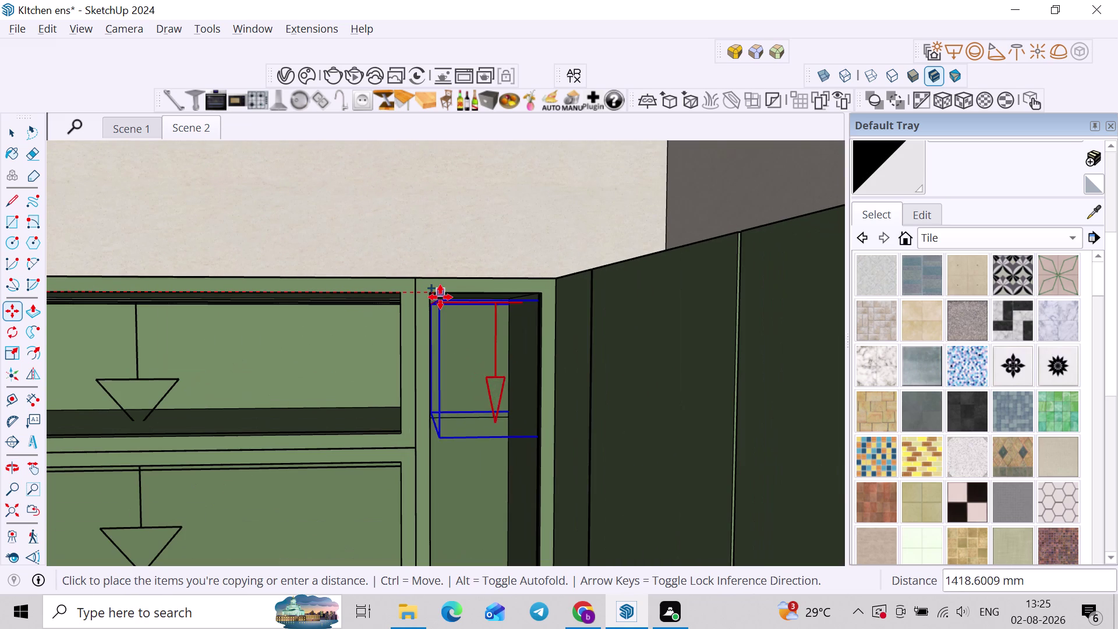
click(435, 297)
key(space)
click(209, 131)
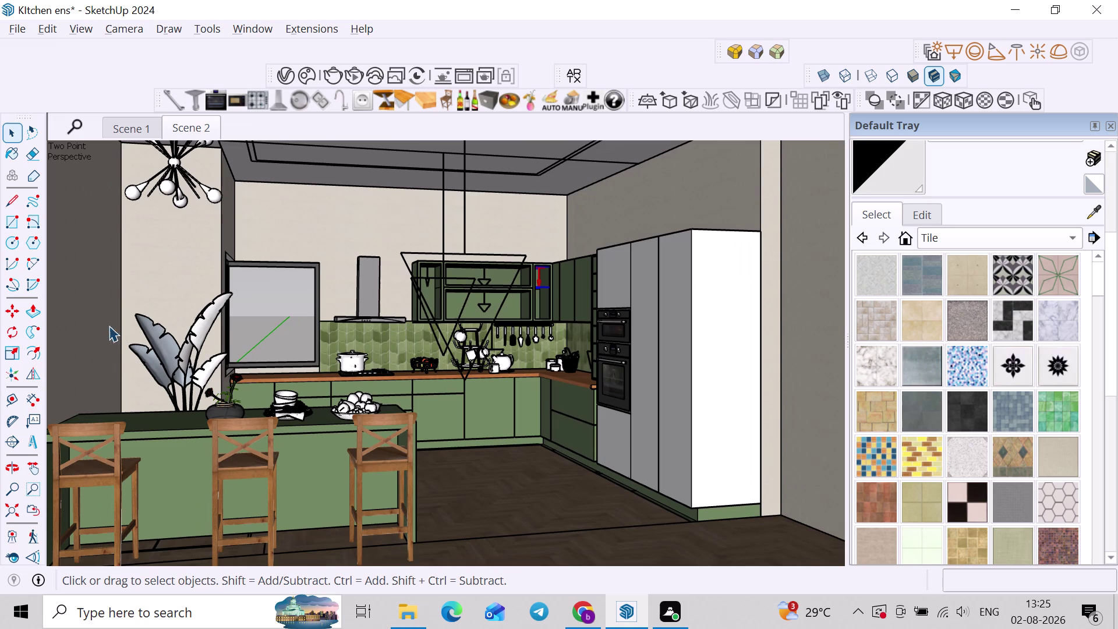
click(357, 70)
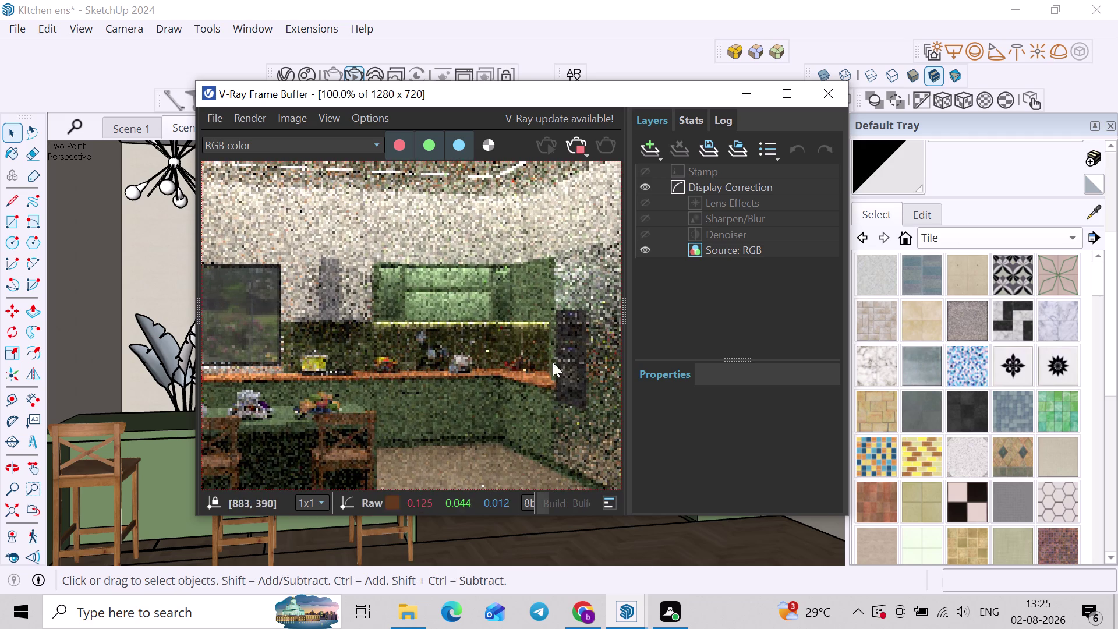
click(580, 149)
click(840, 97)
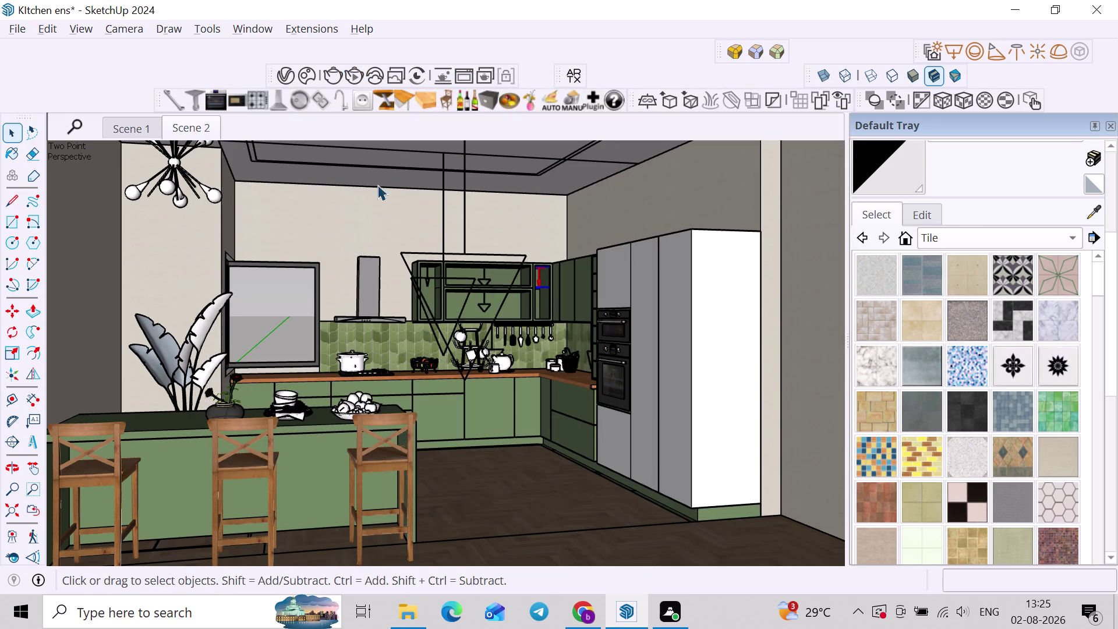
Zoom to the wall cabinets and select the left and right compartment lights together.
middle_drag(461, 264, 391, 300)
scroll(up, 3)
click(444, 271)
scroll(up, 3)
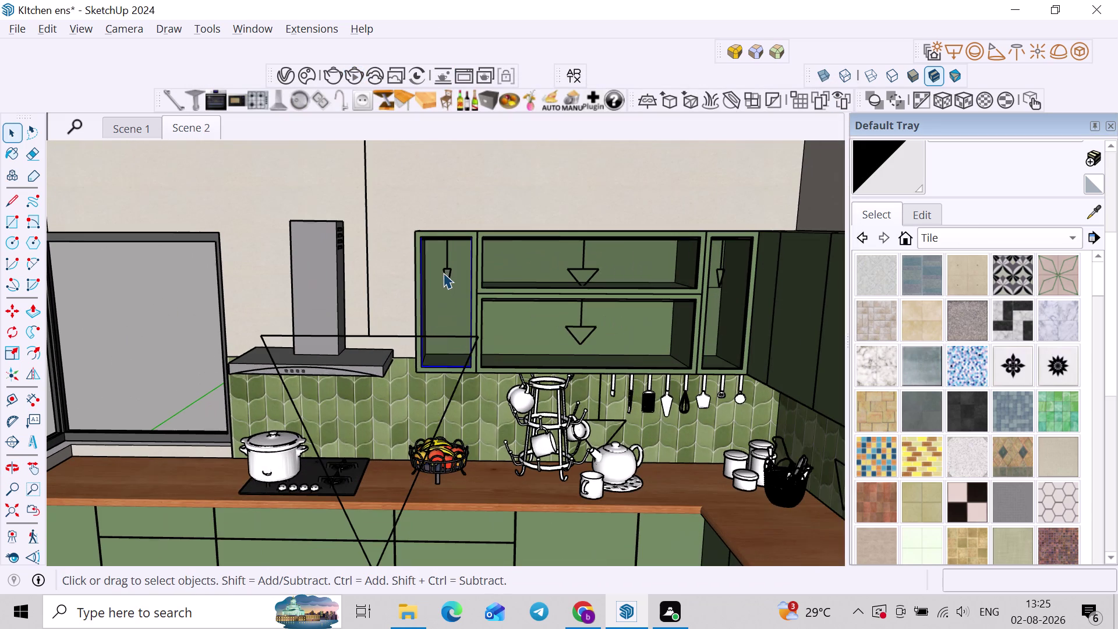
key(h)
click(729, 294)
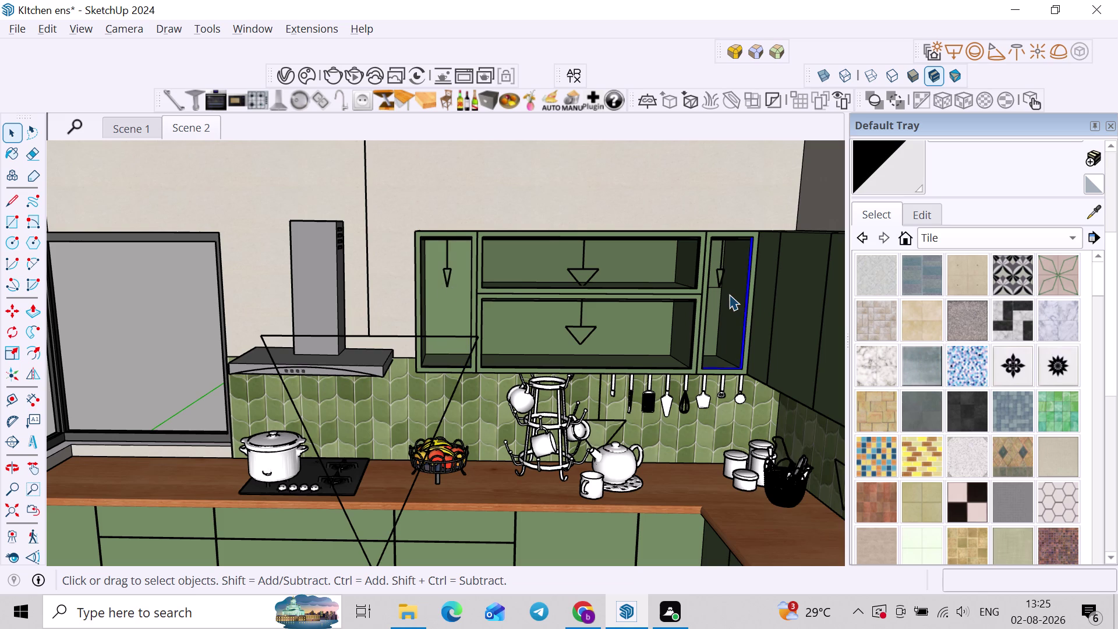
key(h)
click(723, 275)
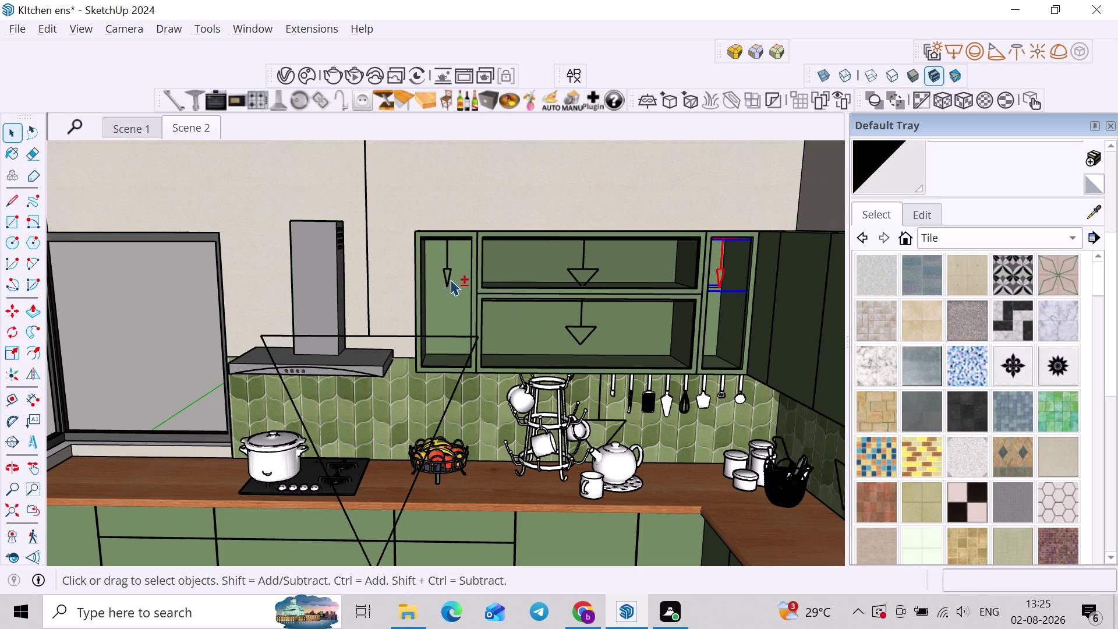
click(450, 280)
Scale the lights vertically by about 2.39 to full compartment height, then return to Scene 2.
key(s)
scroll(up, 3)
middle_drag(486, 287, 438, 307)
scroll(up, 3)
scroll(down, 3)
middle_drag(733, 258, 736, 257)
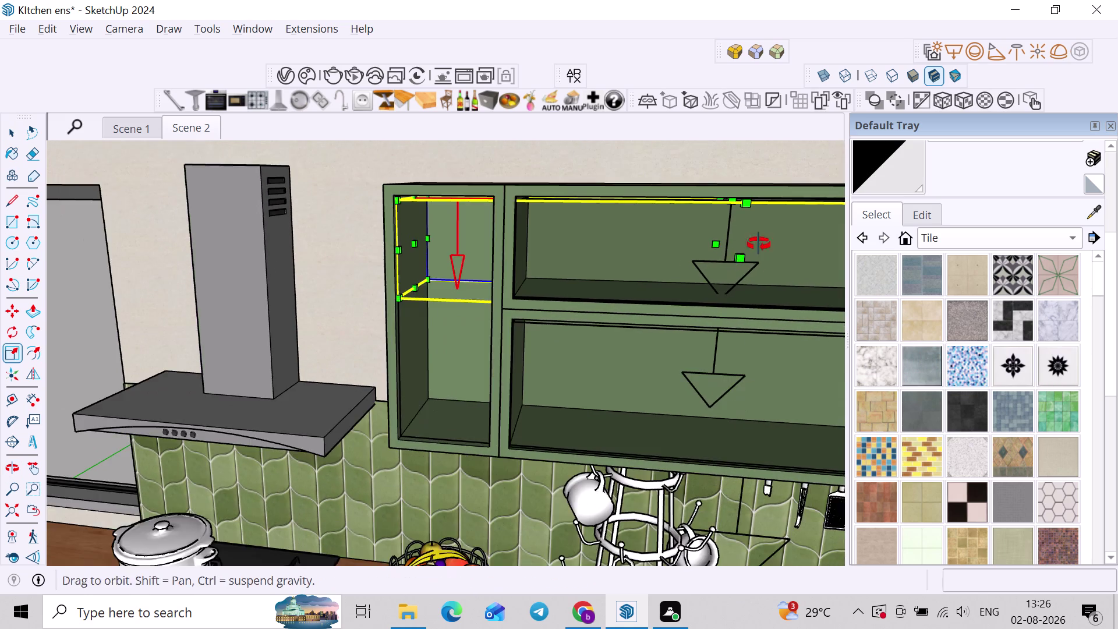
middle_drag(735, 257, 798, 226)
middle_drag(694, 248, 474, 254)
key(k)
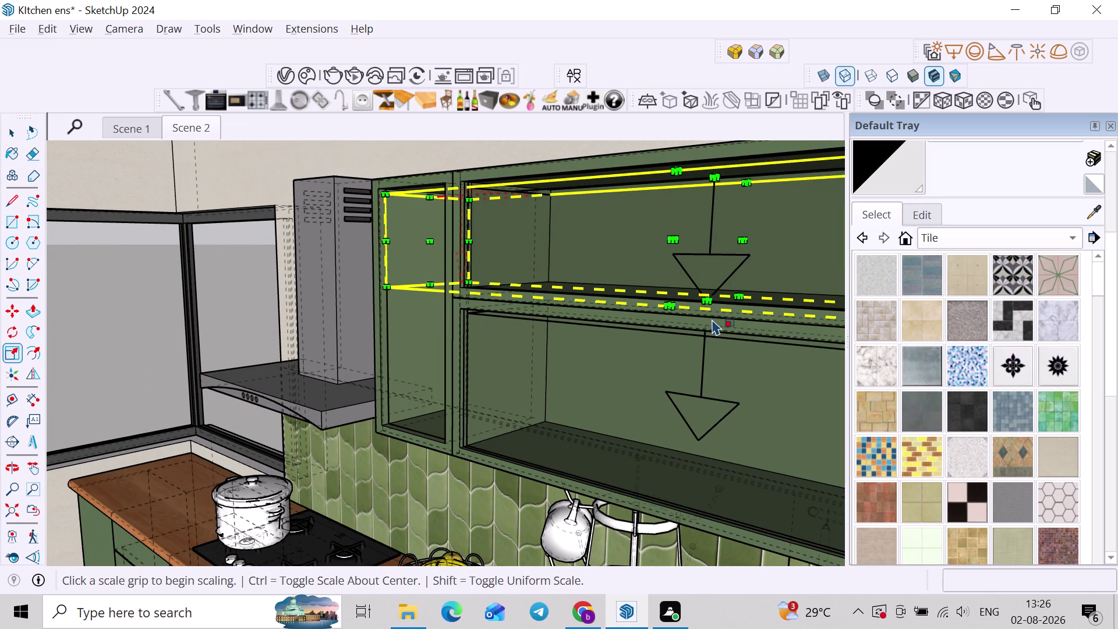
click(707, 302)
key(k)
scroll(down, 3)
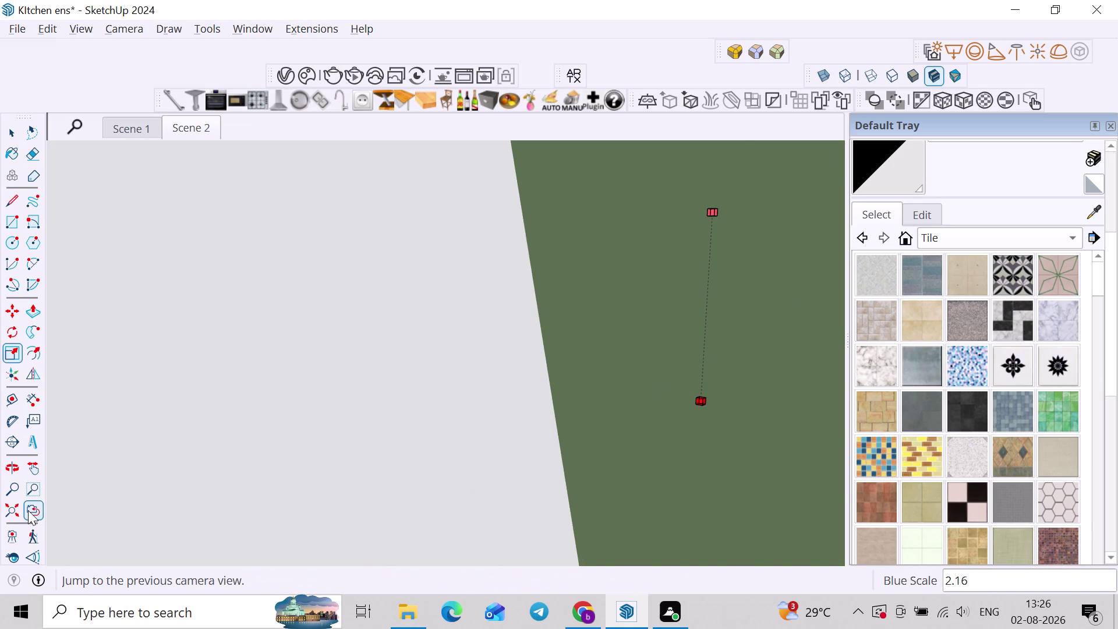
click(28, 510)
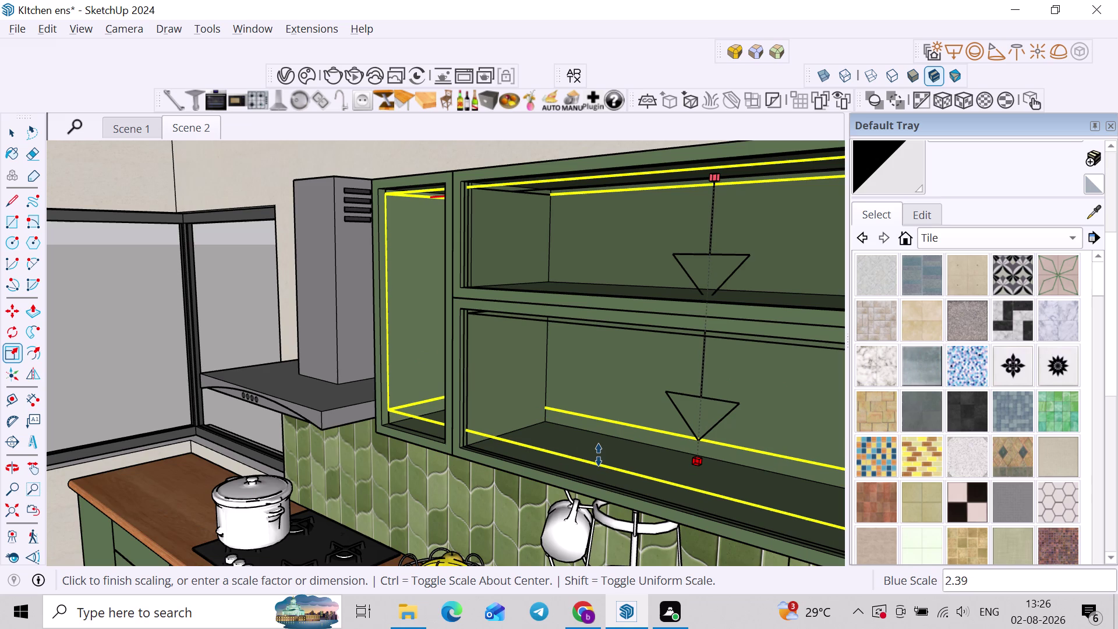
click(600, 453)
key(space)
click(202, 136)
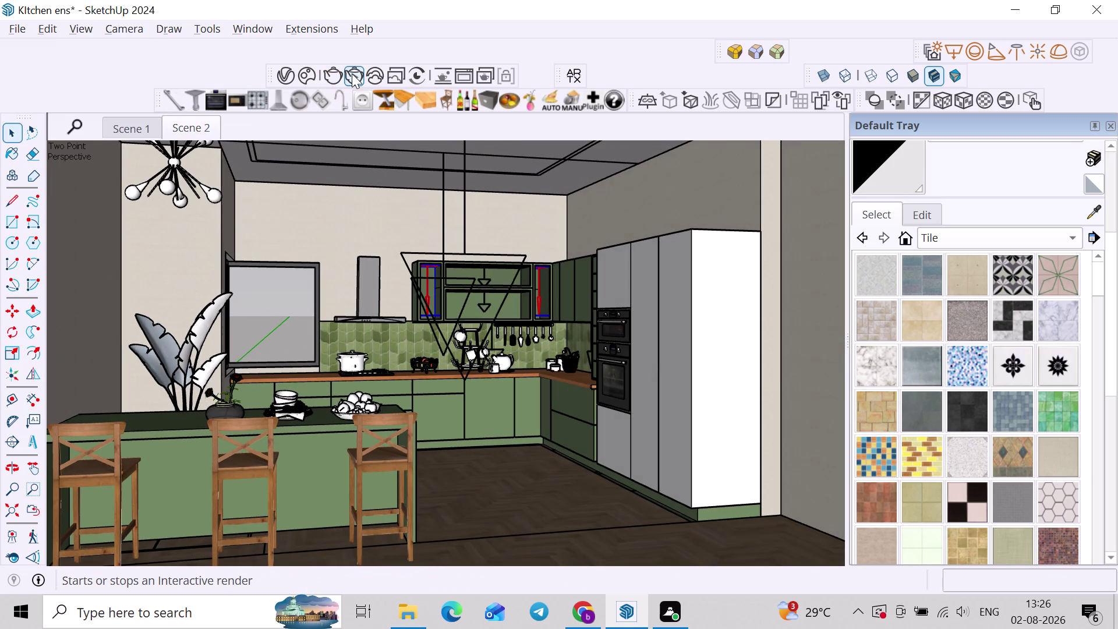
Run a V-Ray preview of the kitchen with taller lights, then stop and close it.
click(351, 73)
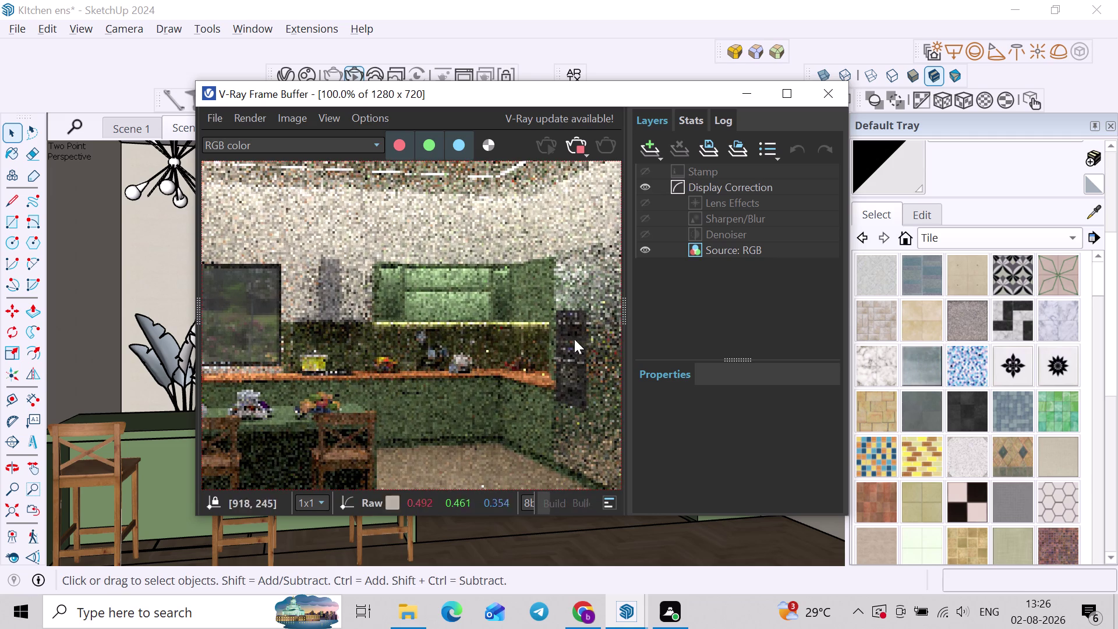
scroll(up, 3)
scroll(down, 3)
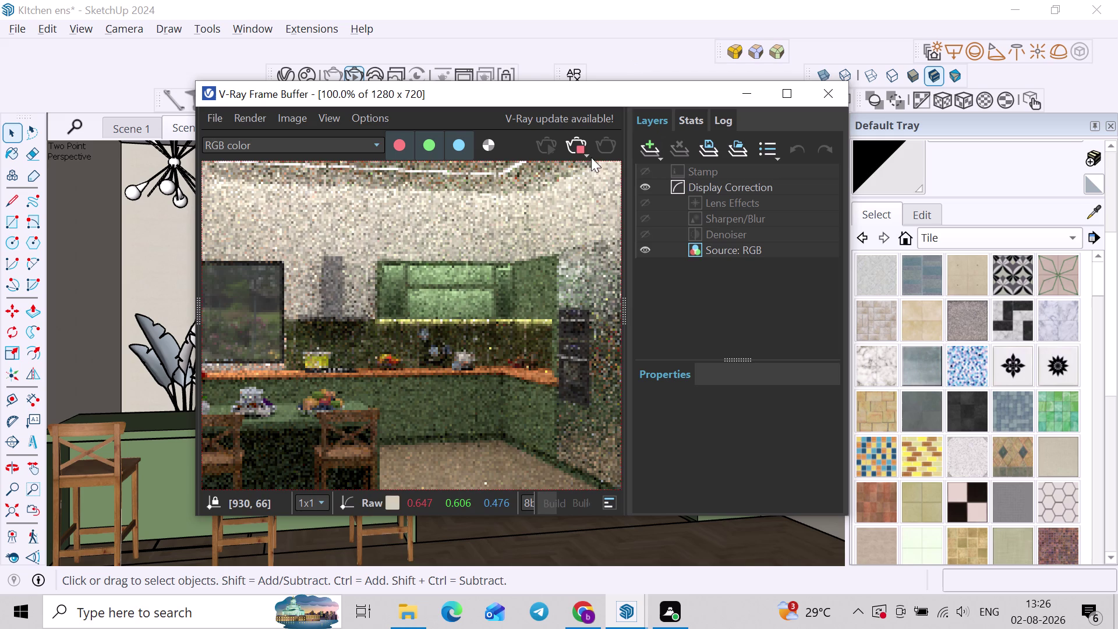
click(576, 139)
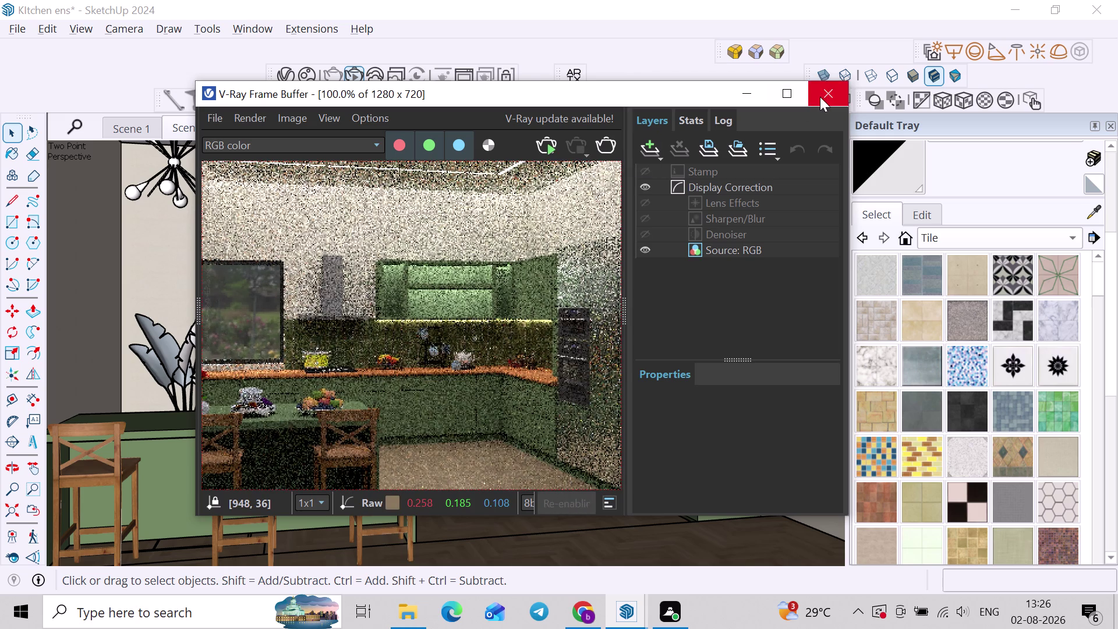
click(820, 96)
click(585, 448)
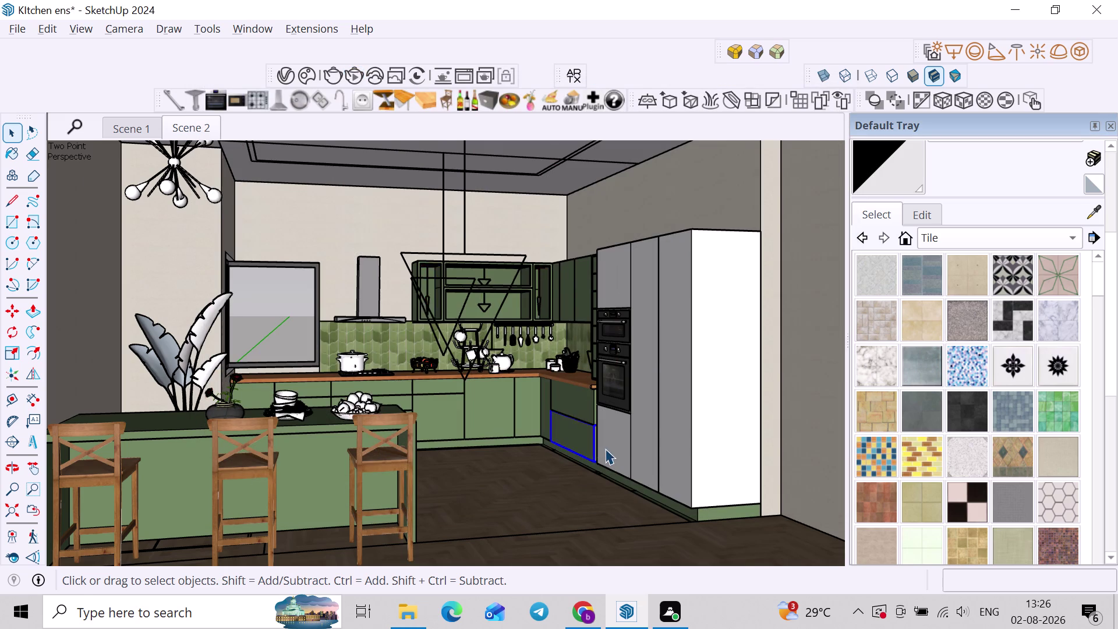
Pull back to the whole room and open the Chaos Cosmos asset library.
middle_drag(598, 449, 555, 455)
scroll(down, 3)
click(767, 467)
scroll(down, 3)
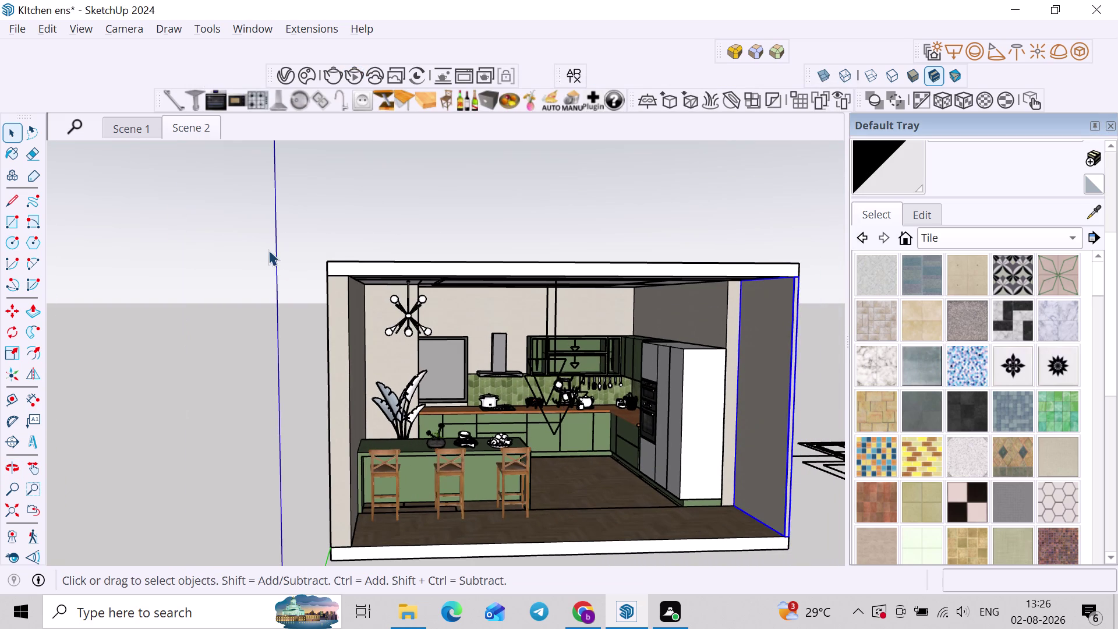
click(268, 249)
click(312, 75)
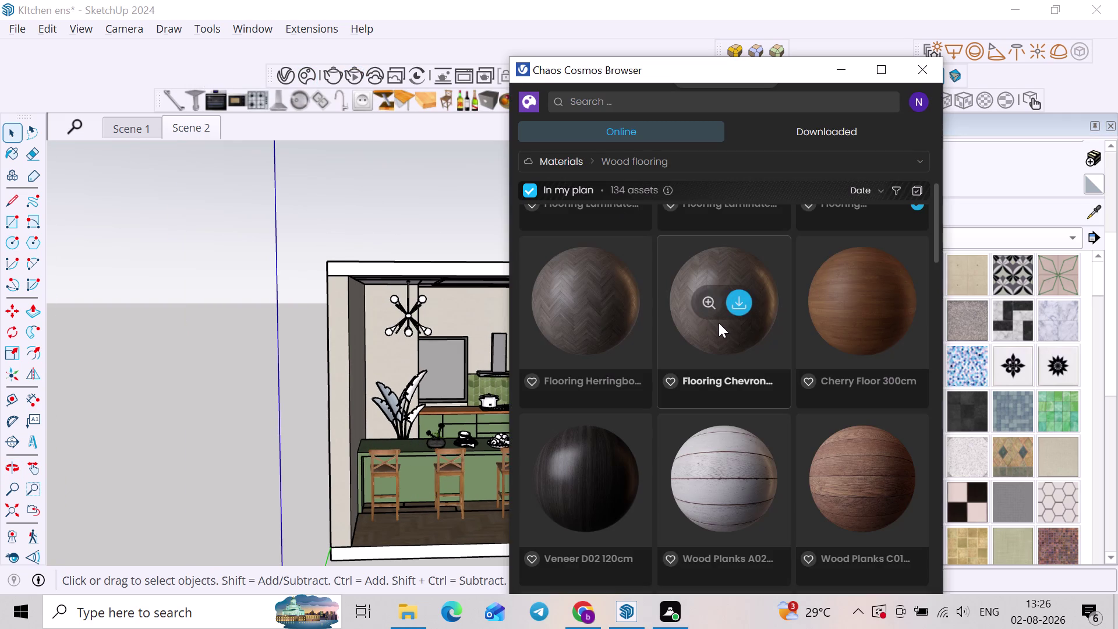
Switch Cosmos to 3D Models and show all models in the Accessories category.
click(654, 166)
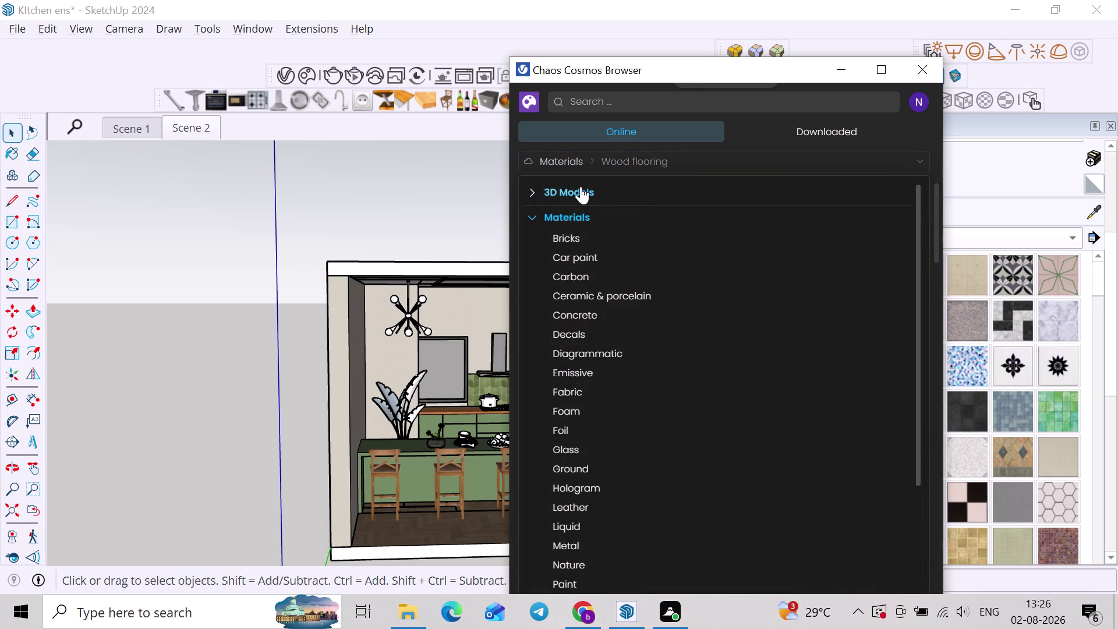
click(581, 187)
click(580, 188)
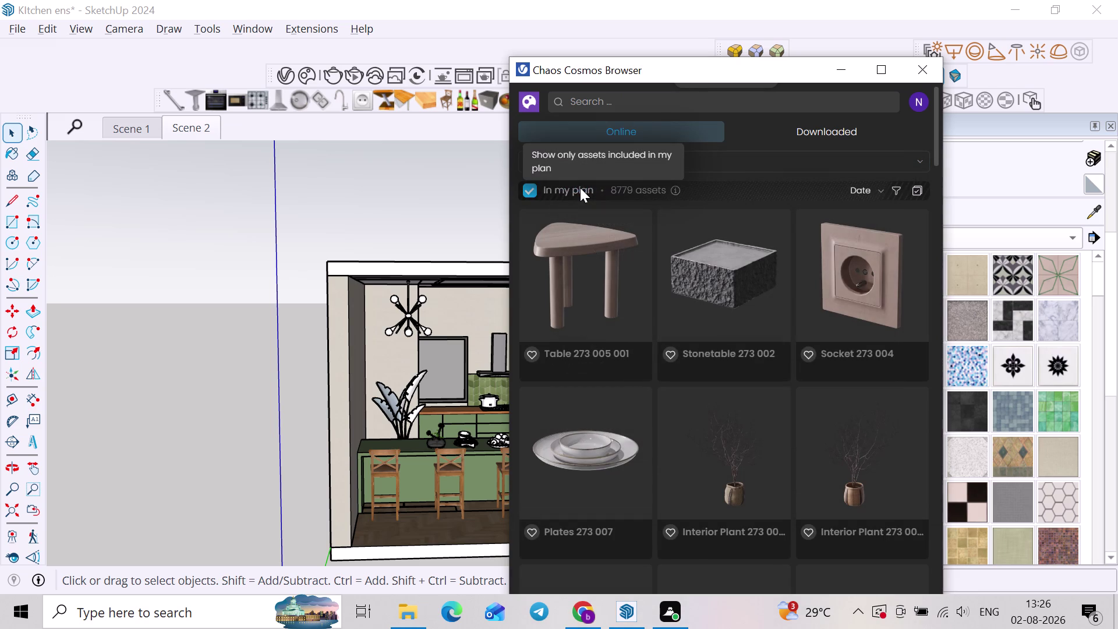
click(582, 188)
click(623, 195)
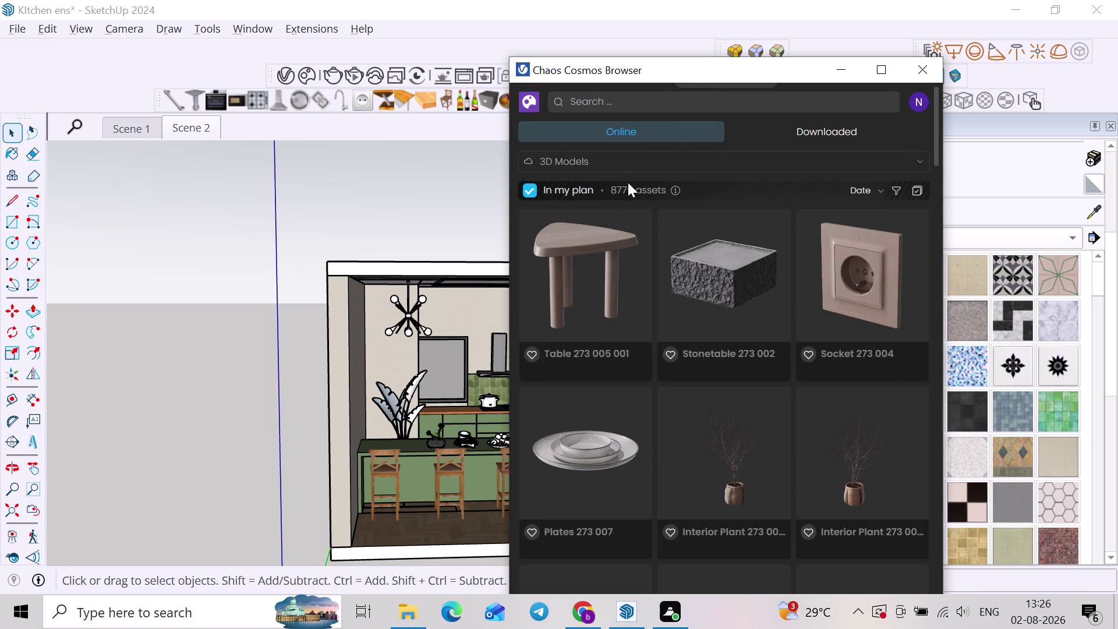
click(630, 172)
click(632, 163)
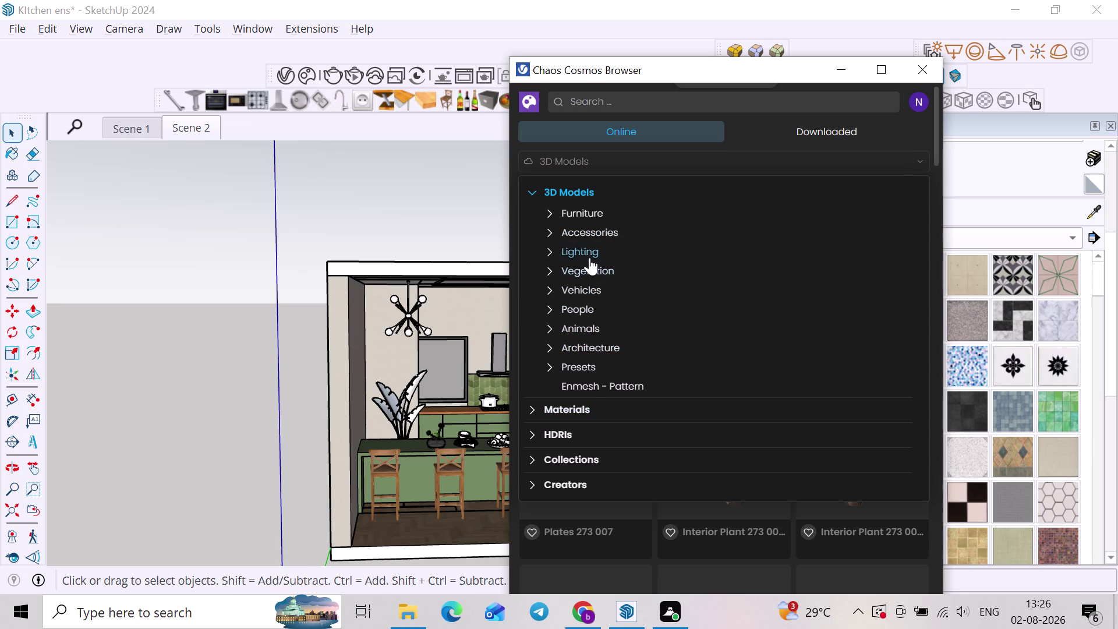
click(601, 230)
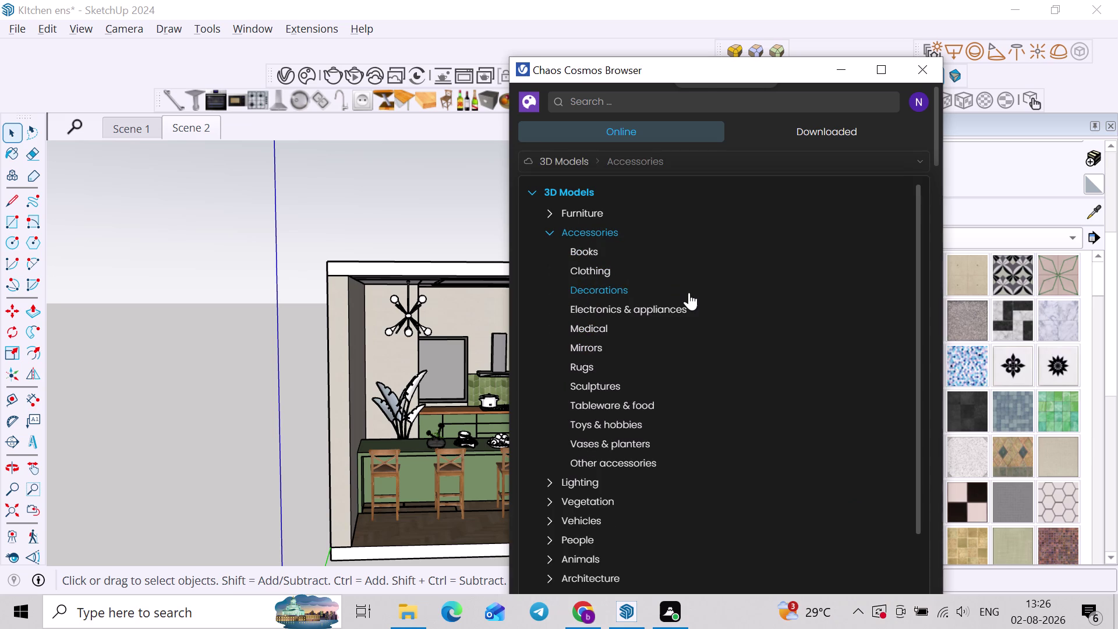
click(591, 227)
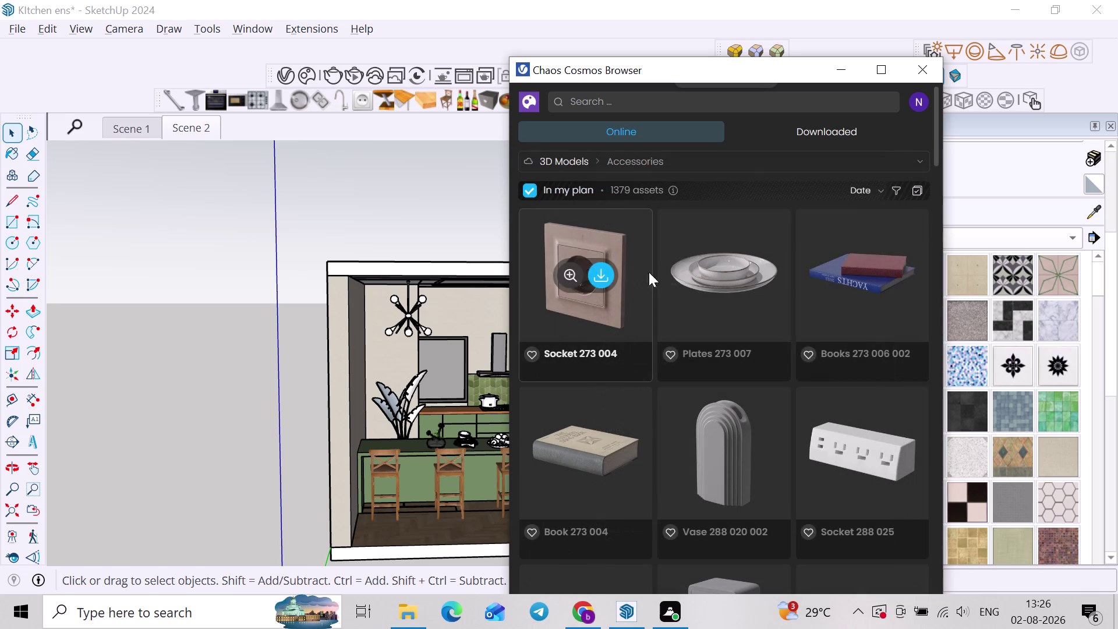
Frame the green upper wall cabinet, select it and isolate it from the kitchen.
scroll(down, 3)
middle_drag(368, 326, 167, 346)
scroll(up, 3)
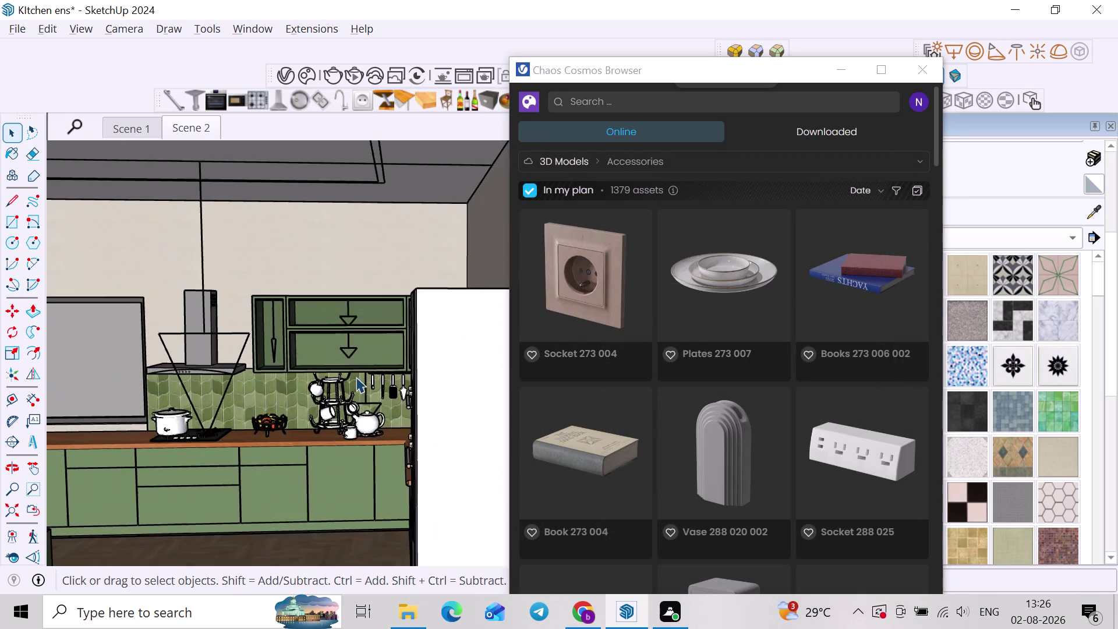
scroll(up, 3)
scroll(down, 3)
middle_drag(339, 351, 340, 396)
scroll(up, 3)
middle_drag(333, 304, 340, 346)
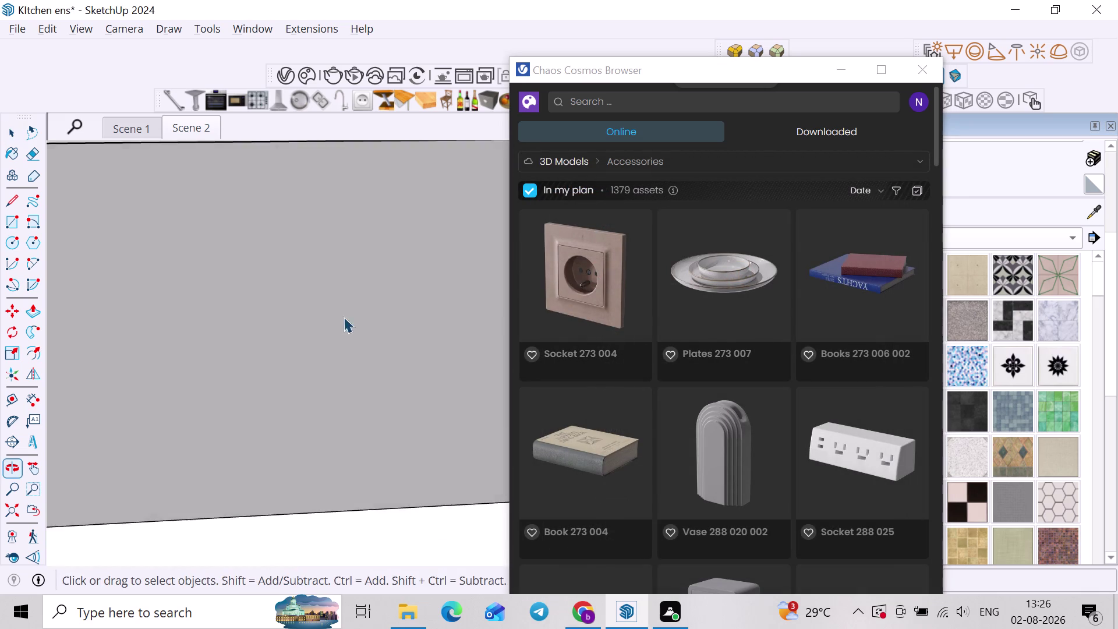
scroll(up, 3)
middle_drag(413, 349, 418, 281)
scroll(down, 3)
middle_drag(391, 384, 382, 283)
scroll(up, 3)
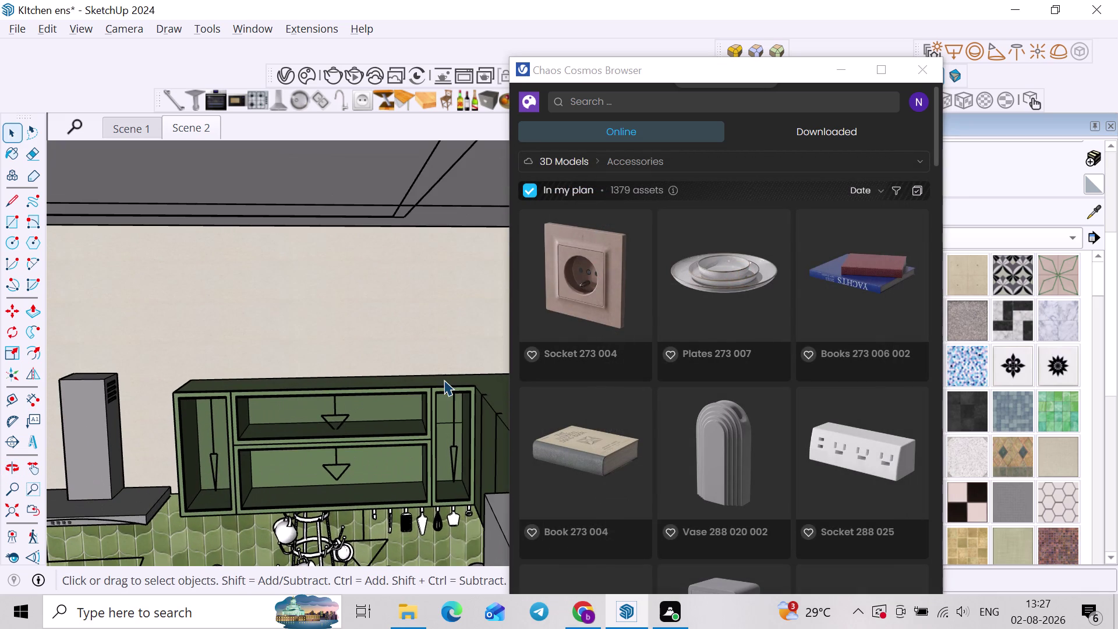
click(444, 379)
right_click(442, 382)
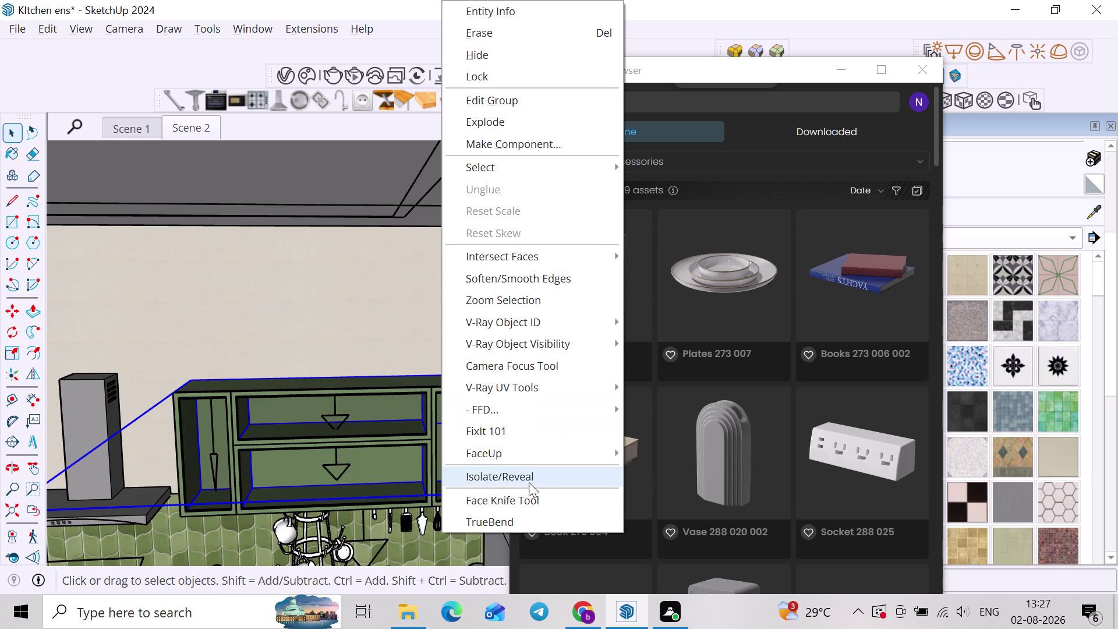
click(527, 478)
Reapply isolation so only the upper cabinet shows, then deselect it and orbit around it.
scroll(down, 3)
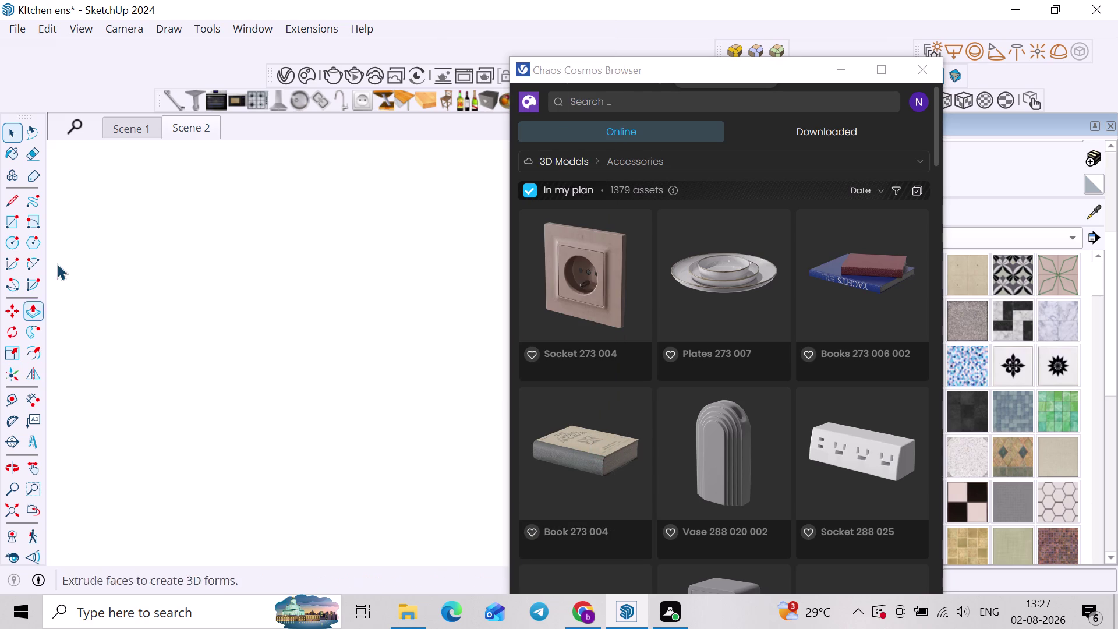
click(197, 135)
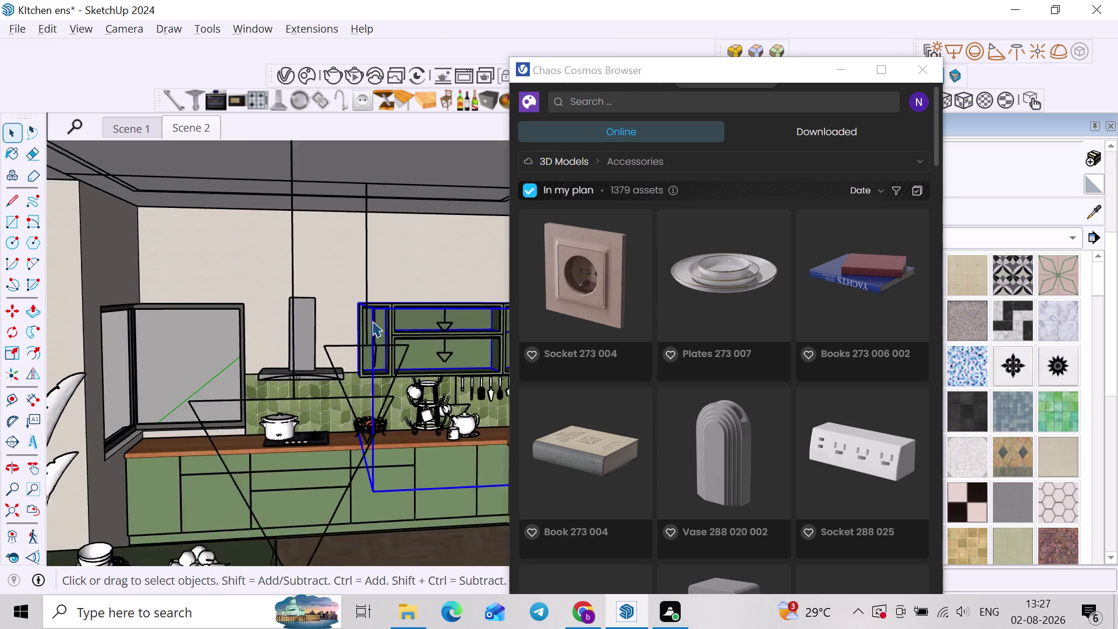
middle_drag(420, 270, 212, 341)
middle_drag(272, 338, 275, 364)
scroll(up, 3)
middle_drag(371, 317, 339, 363)
scroll(up, 3)
right_click(402, 319)
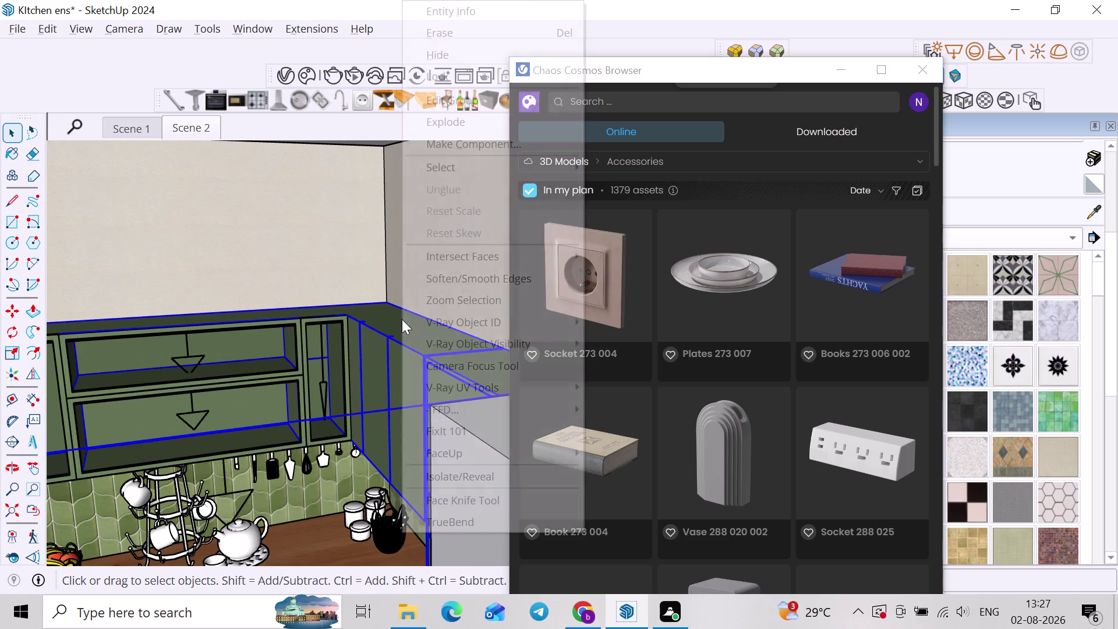
click(463, 475)
scroll(down, 3)
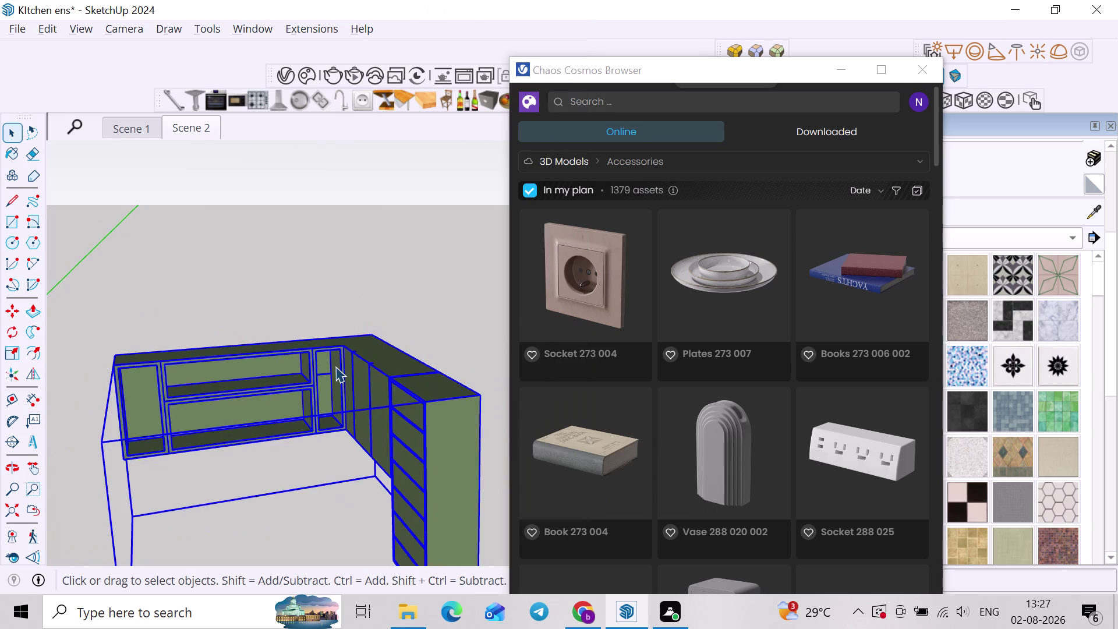
click(381, 315)
middle_drag(348, 416, 396, 395)
middle_drag(388, 401, 262, 429)
scroll(down, 3)
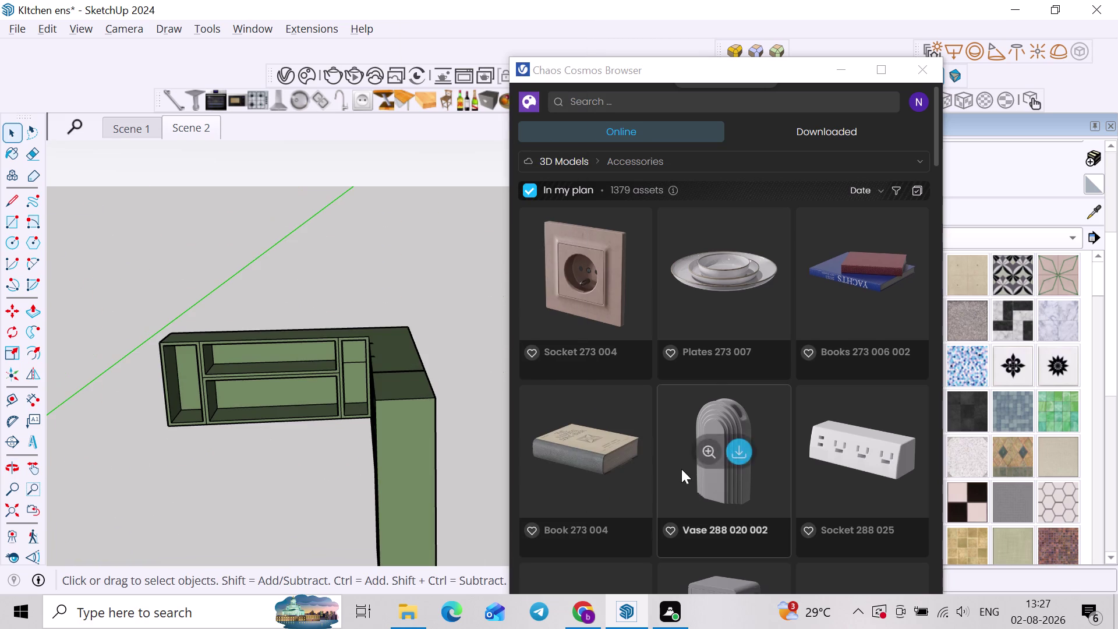
scroll(down, 3)
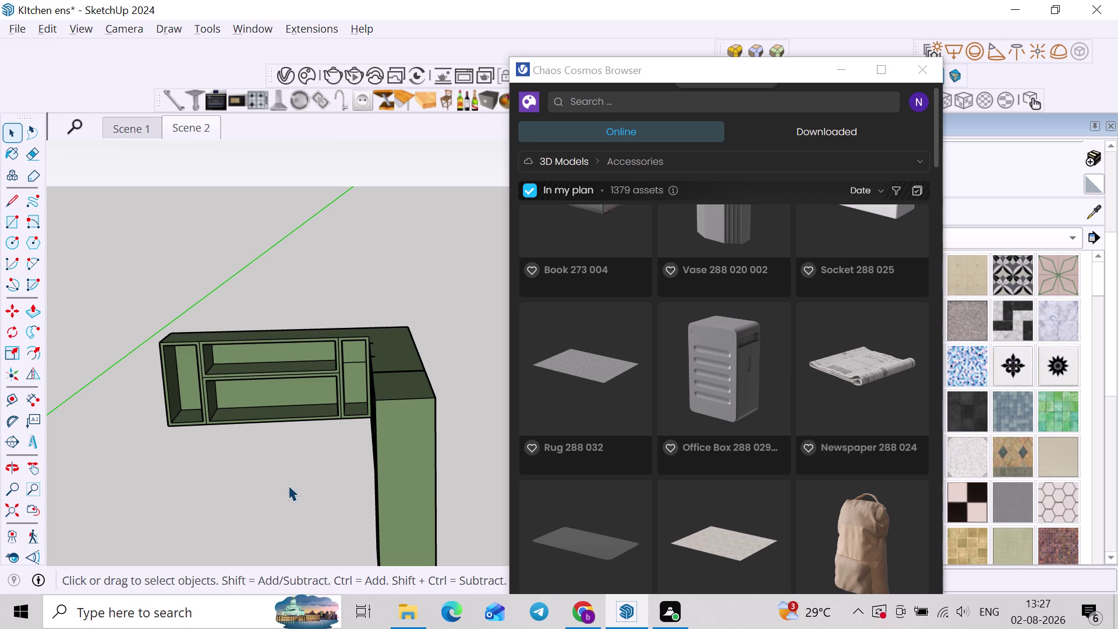
Scroll the Accessories models and return to them through the category list.
scroll(down, 3)
scroll(down, 3)
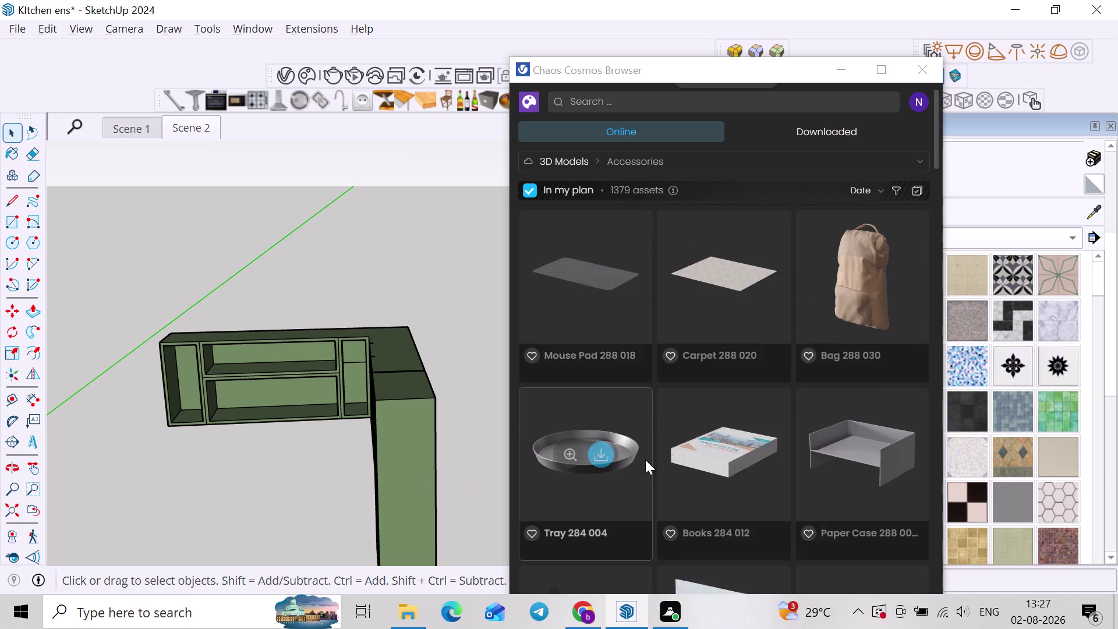
scroll(down, 3)
scroll(down, 3)
scroll(down, 3)
scroll(down, 3)
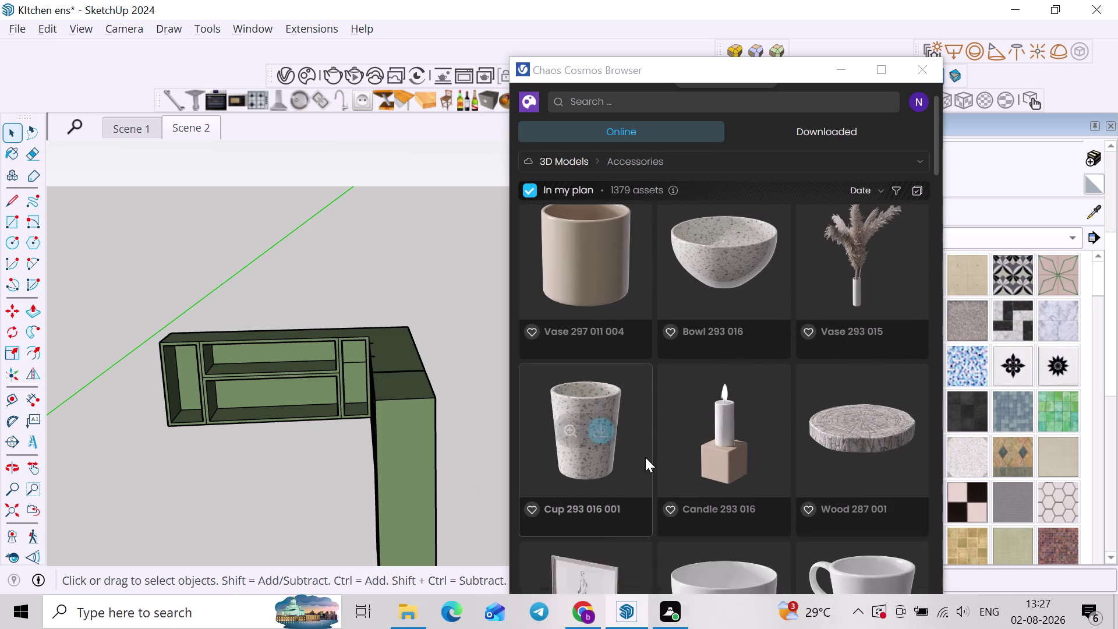
scroll(down, 3)
scroll(down, 3)
click(627, 184)
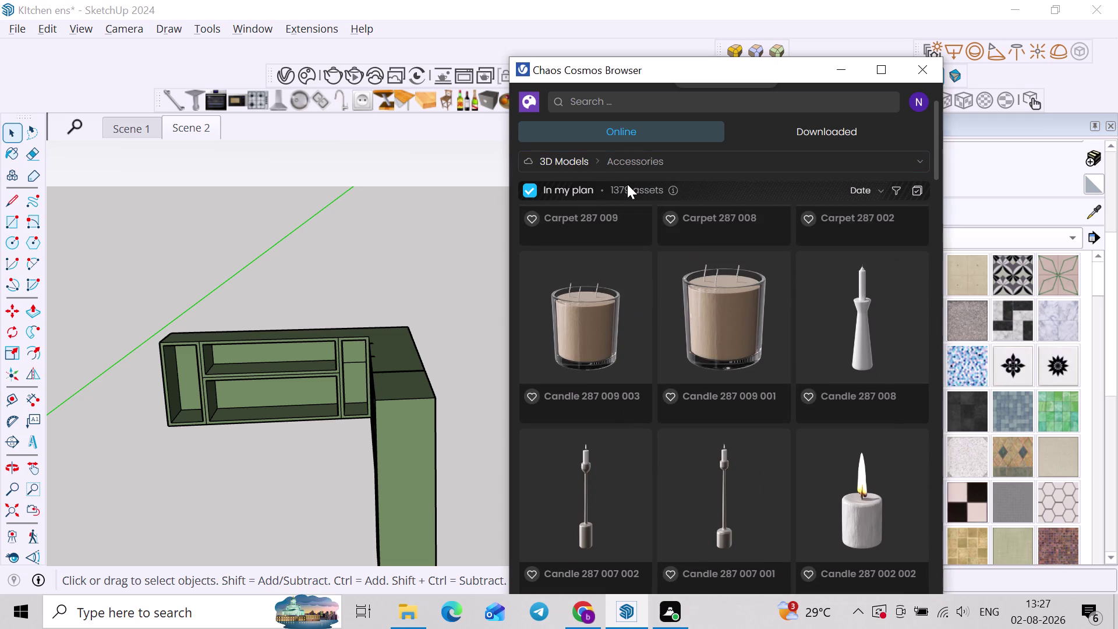
click(663, 175)
click(667, 165)
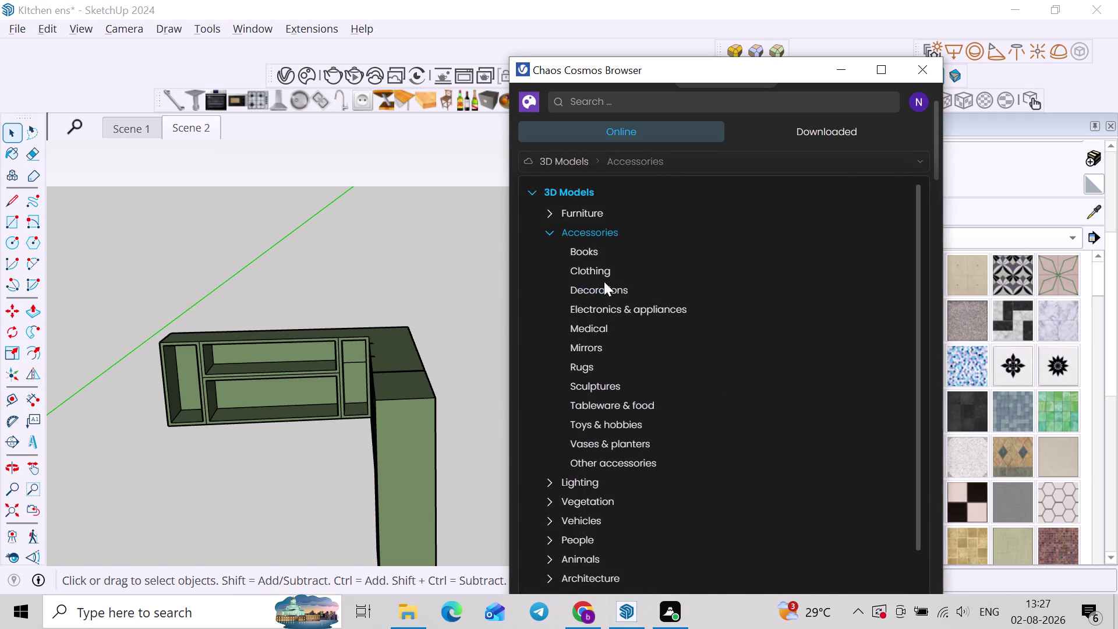
click(664, 160)
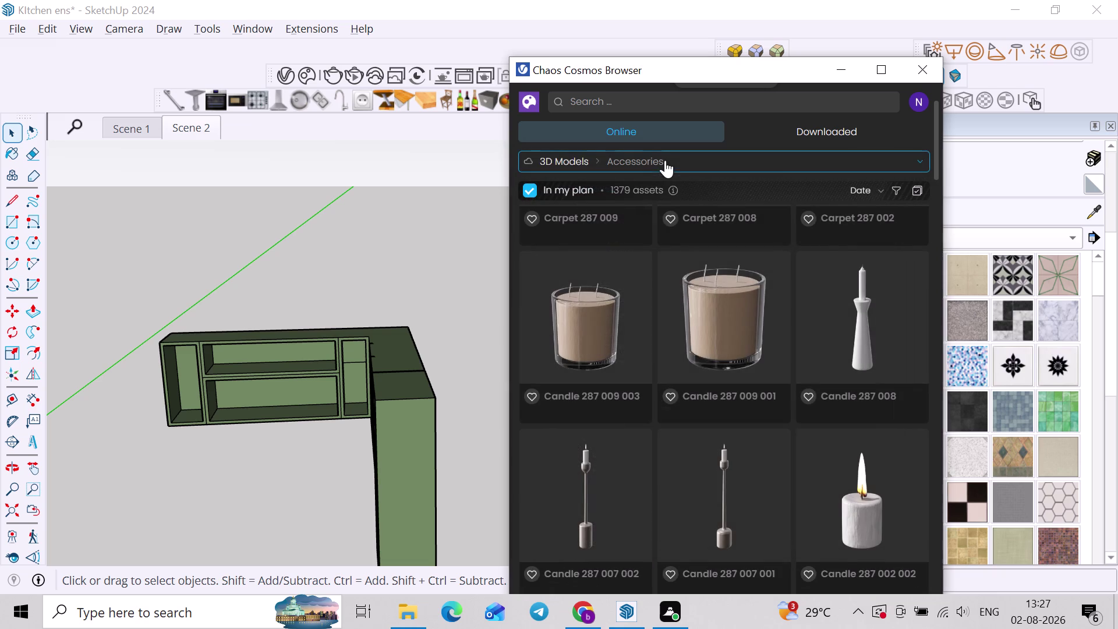
Browse the rest of the accessory models, then expand the Accessories subcategories like Books and Clothing.
scroll(down, 3)
scroll(down, 3)
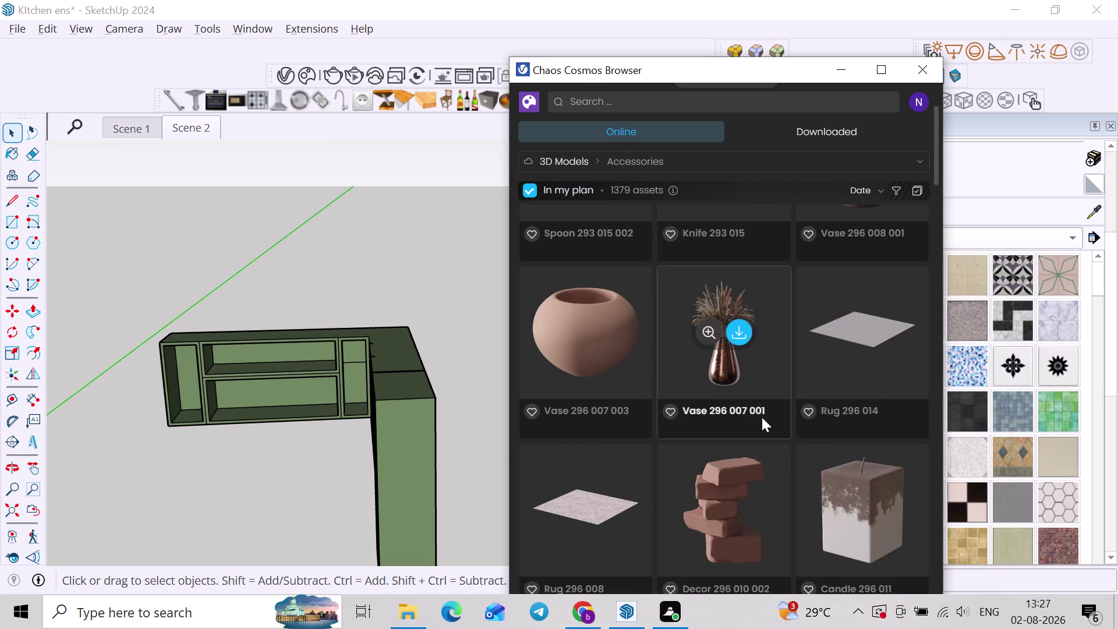
scroll(down, 3)
scroll(down, 3)
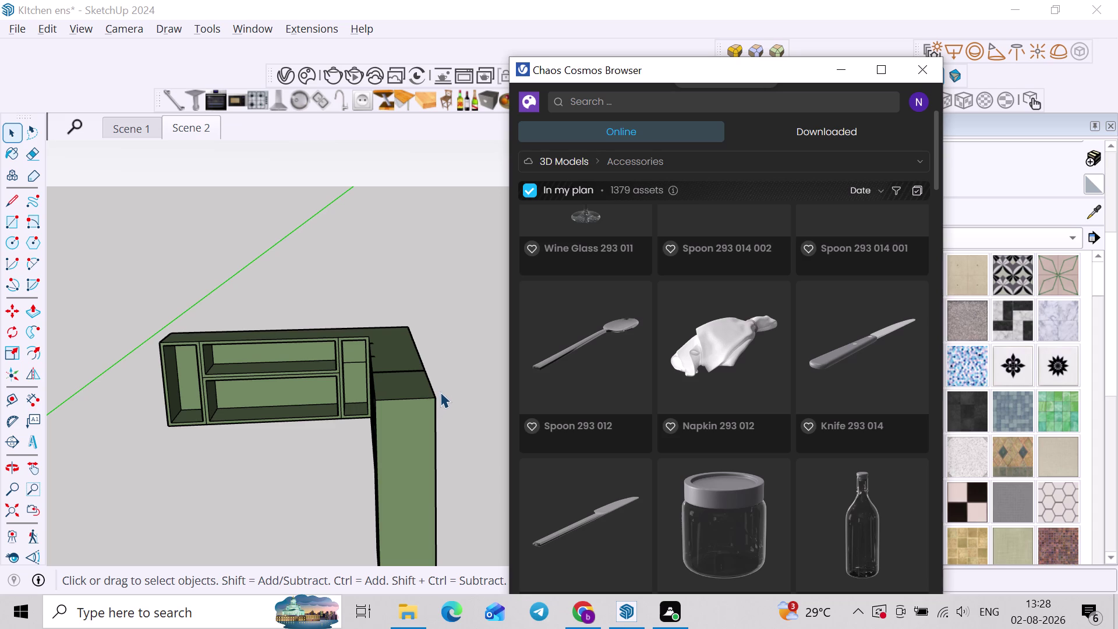
scroll(down, 3)
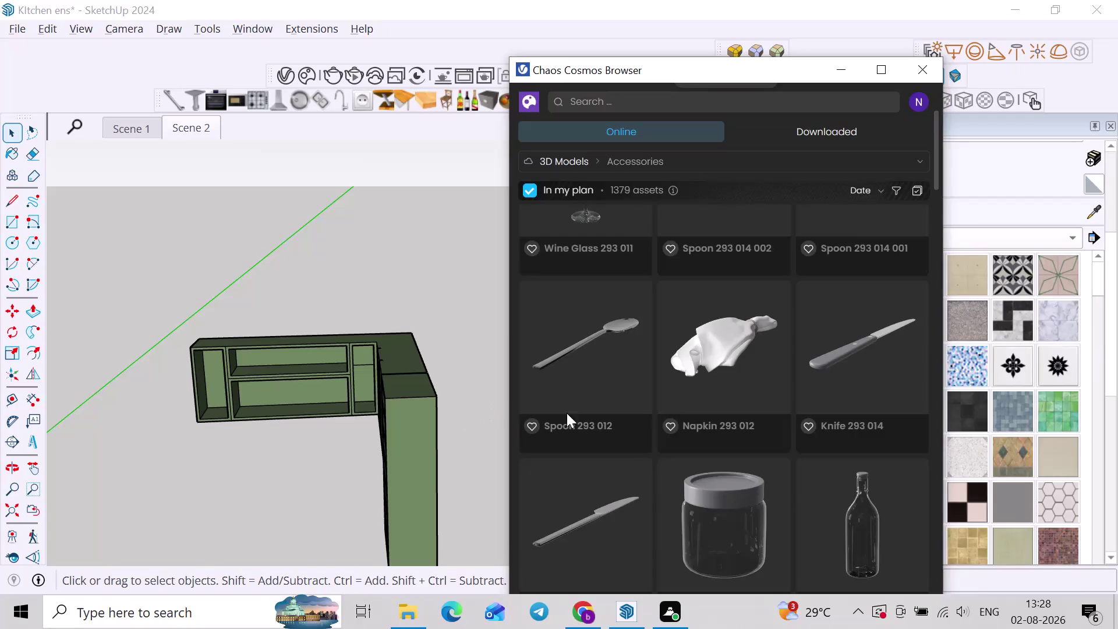
scroll(down, 3)
scroll(down, 3)
scroll(down, 3)
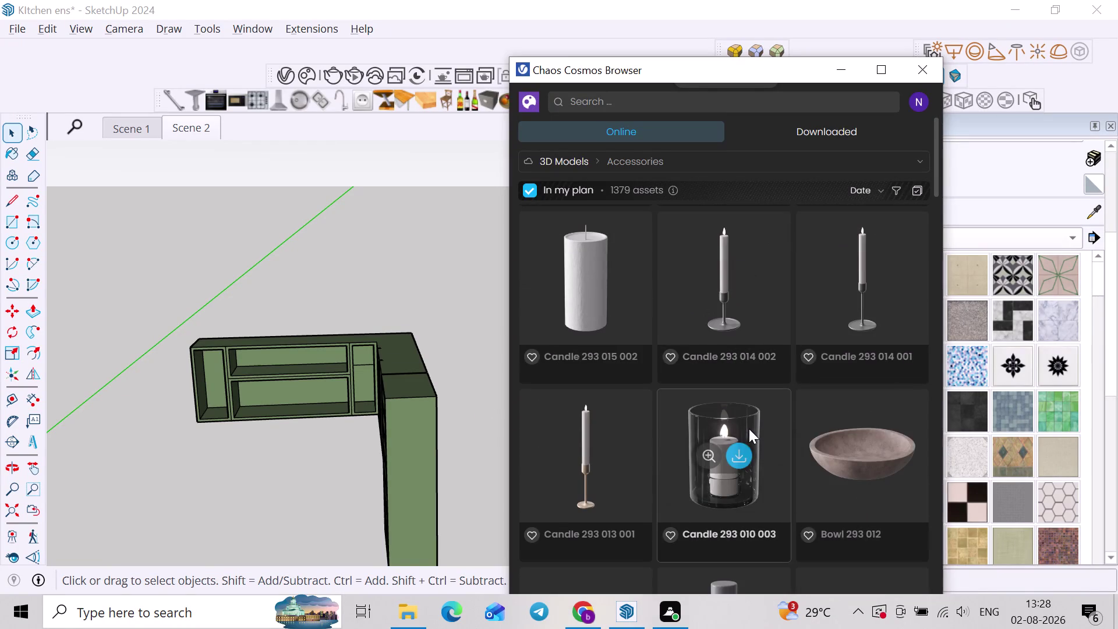
scroll(down, 3)
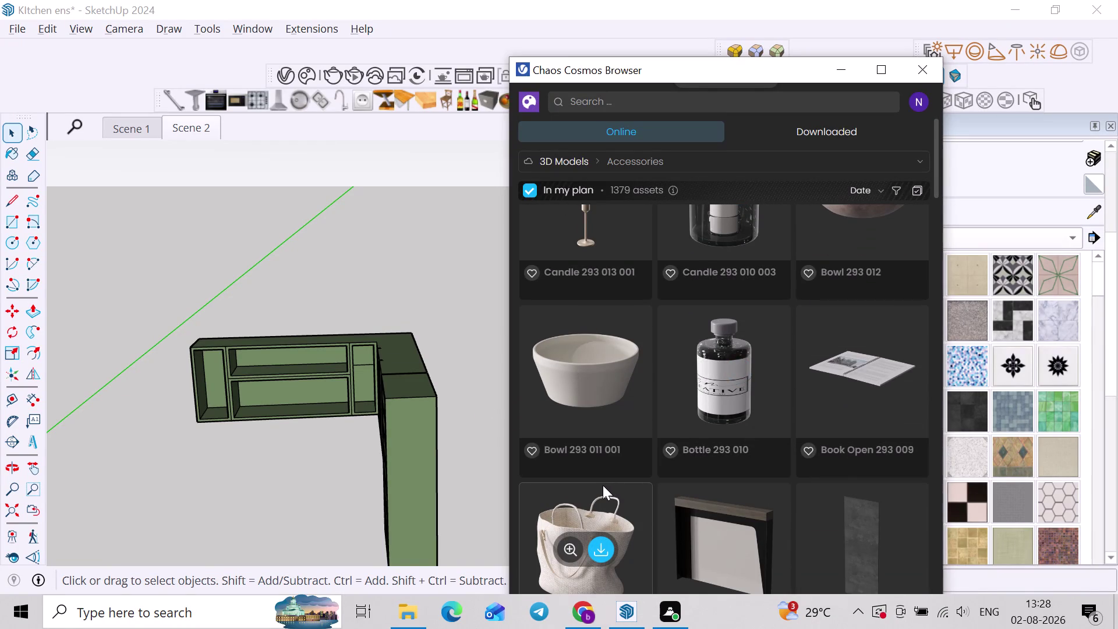
scroll(down, 3)
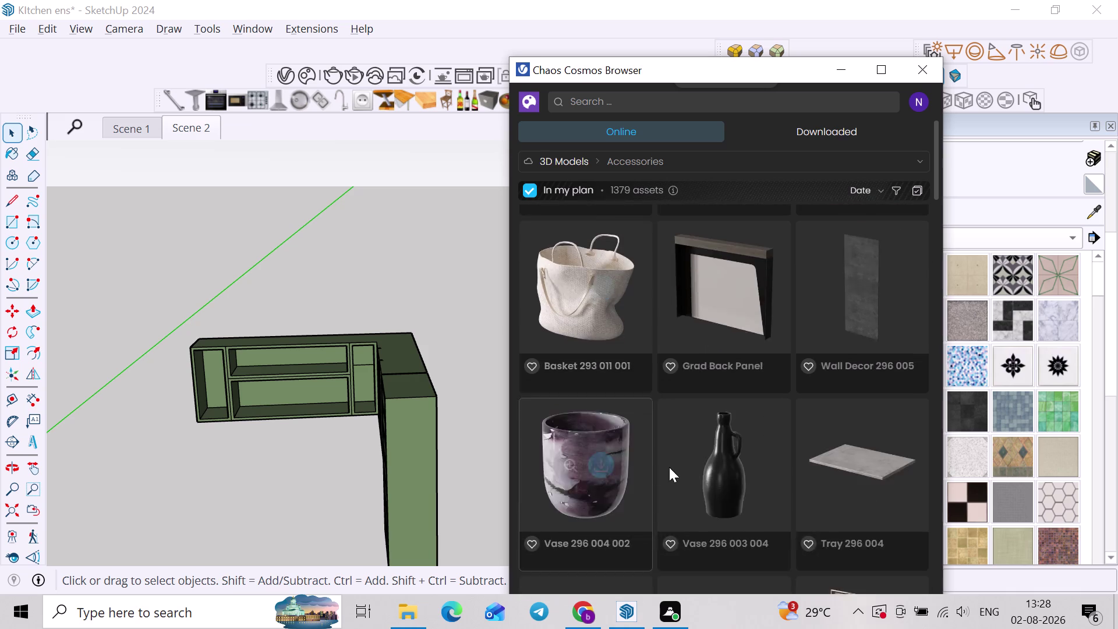
scroll(down, 3)
scroll(down, 3)
scroll(down, 3)
scroll(down, 3)
scroll(down, 3)
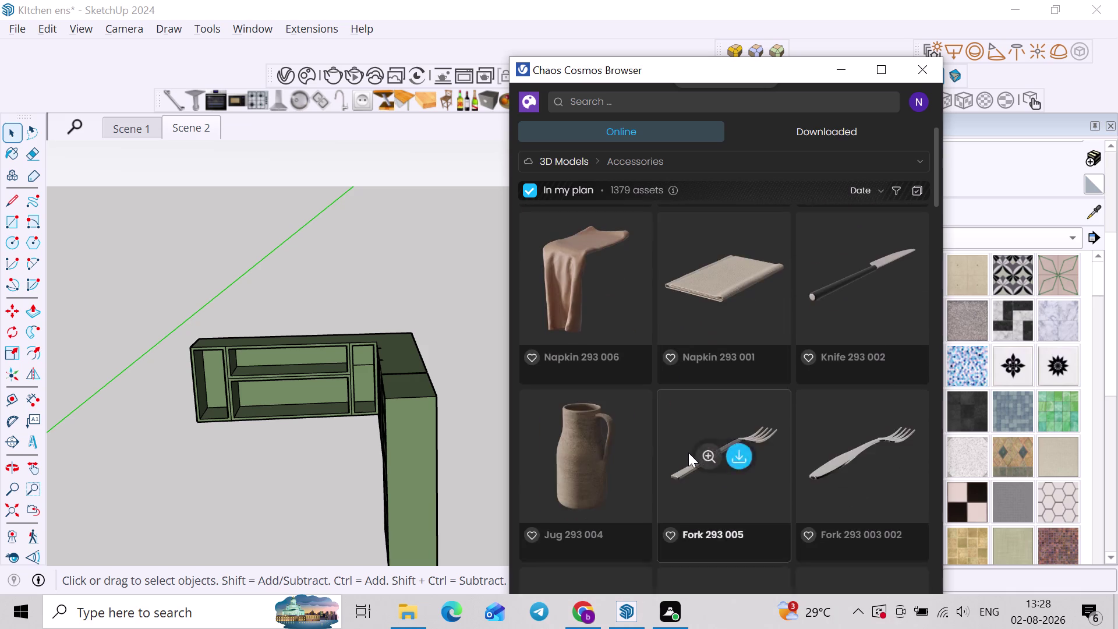
scroll(down, 3)
scroll(down, 3)
scroll(down, 3)
scroll(down, 3)
scroll(down, 3)
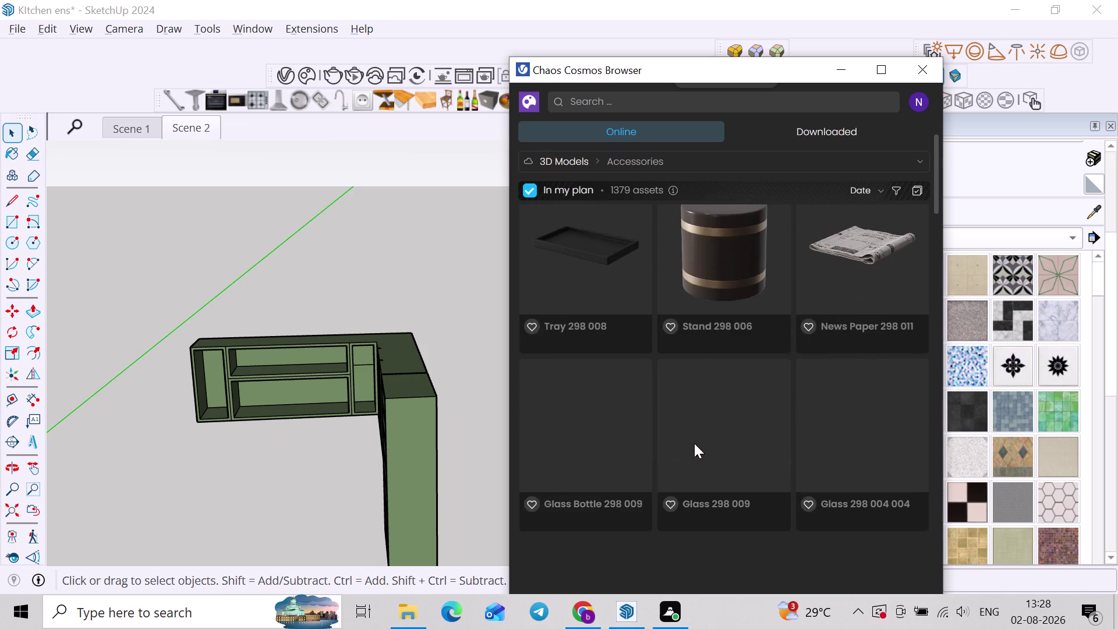
scroll(down, 3)
scroll(down, 3)
scroll(down, 3)
scroll(down, 3)
scroll(down, 3)
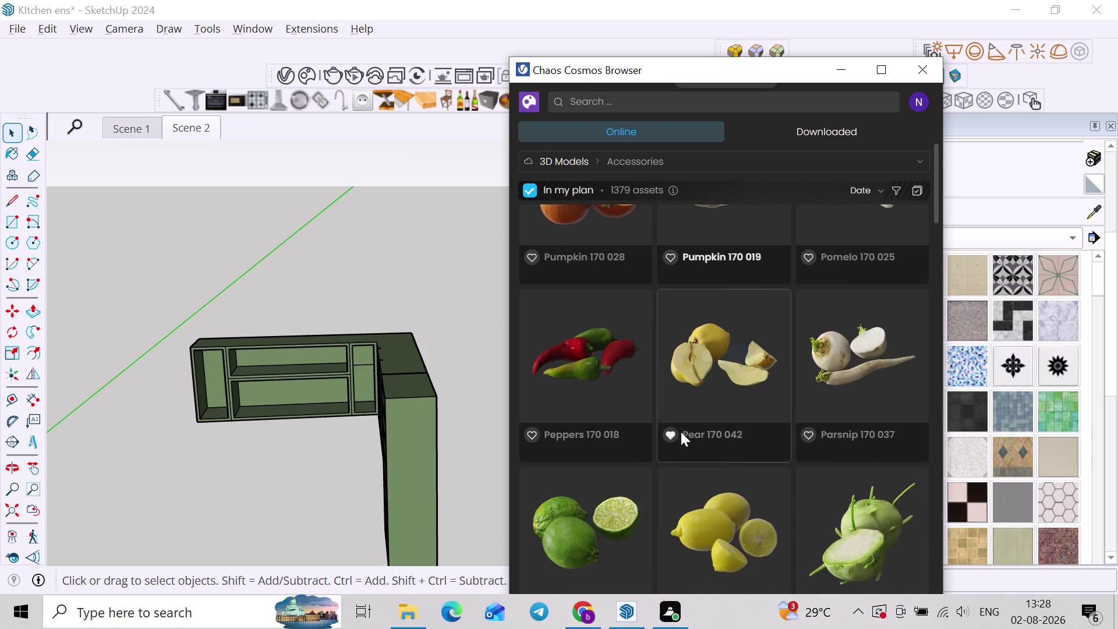
scroll(down, 3)
scroll(down, 3)
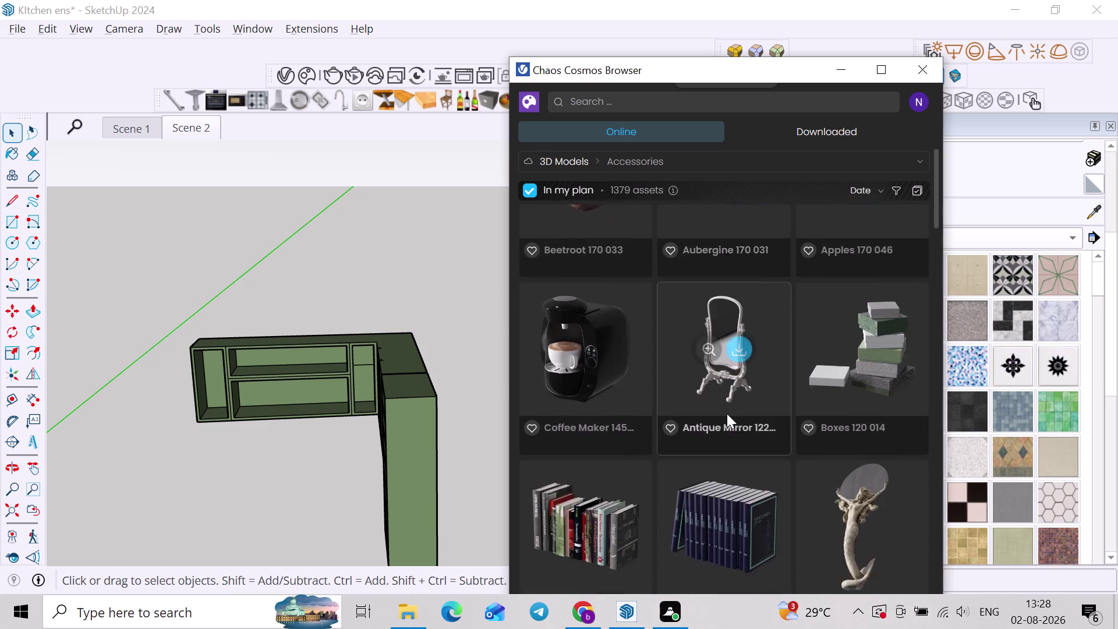
scroll(up, 3)
scroll(down, 3)
scroll(down, 3)
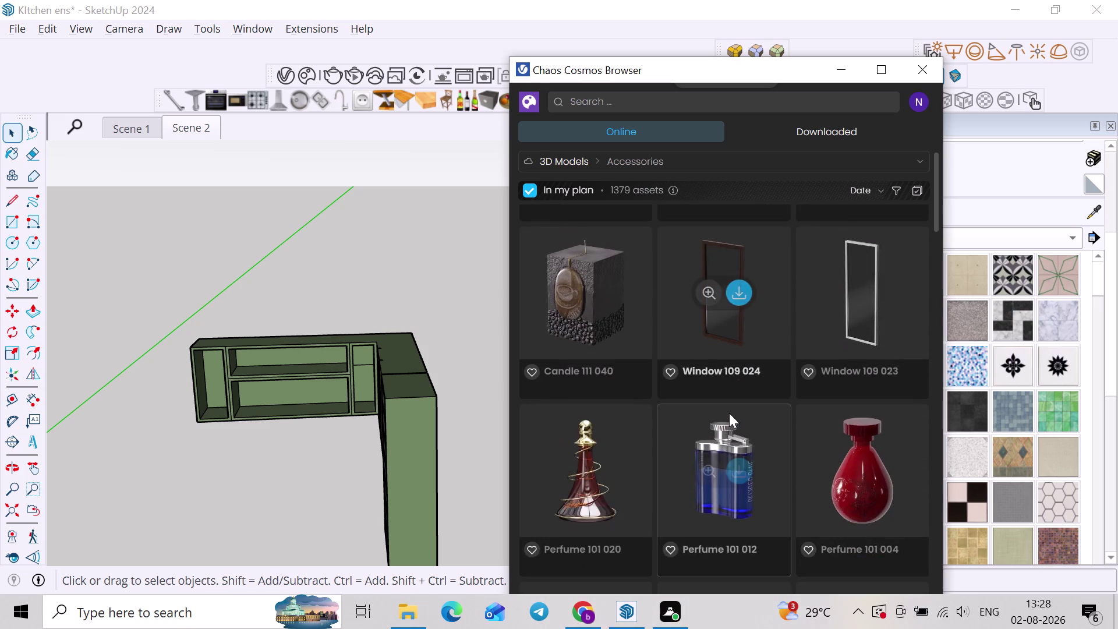
scroll(down, 3)
scroll(up, 3)
scroll(down, 3)
scroll(down, 3)
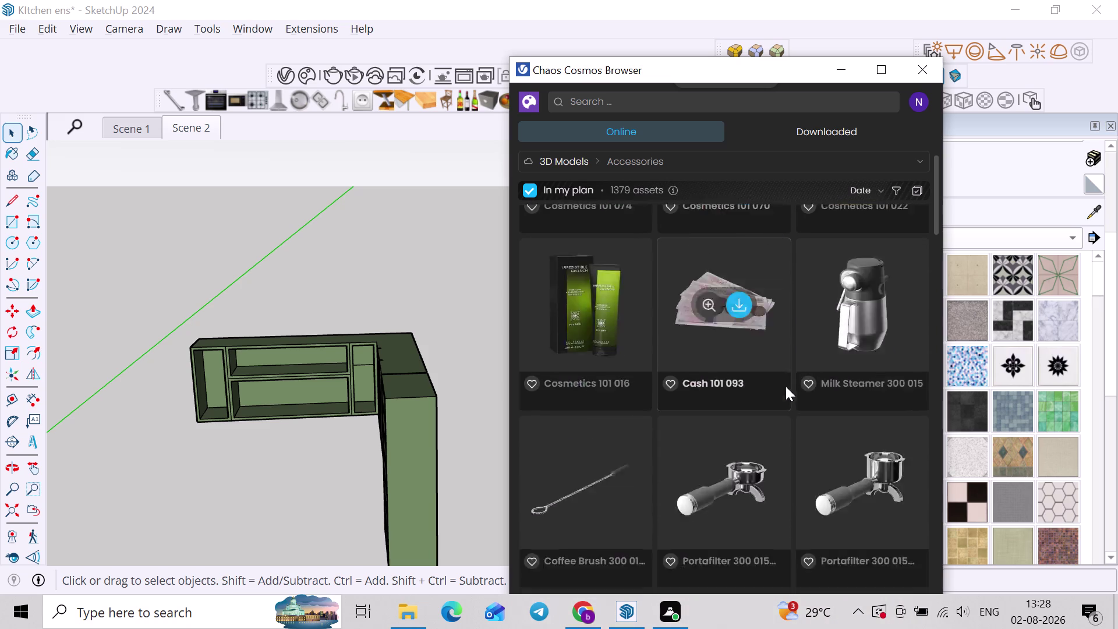
scroll(down, 3)
scroll(down, 3)
scroll(down, 3)
scroll(down, 3)
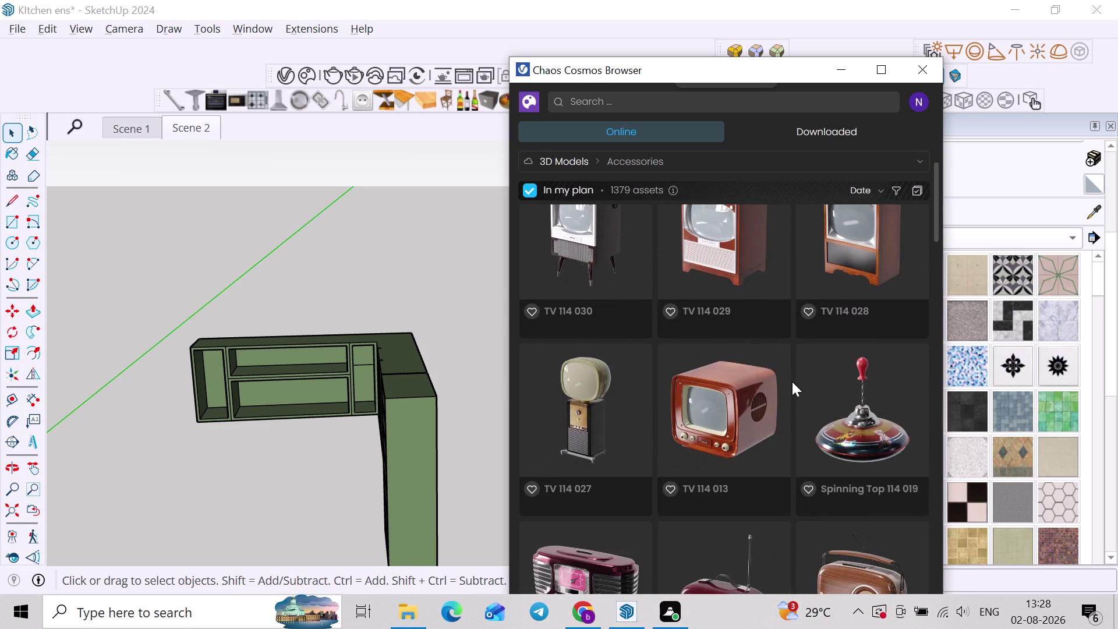
scroll(down, 3)
scroll(down, 3)
scroll(down, 3)
scroll(down, 3)
scroll(down, 3)
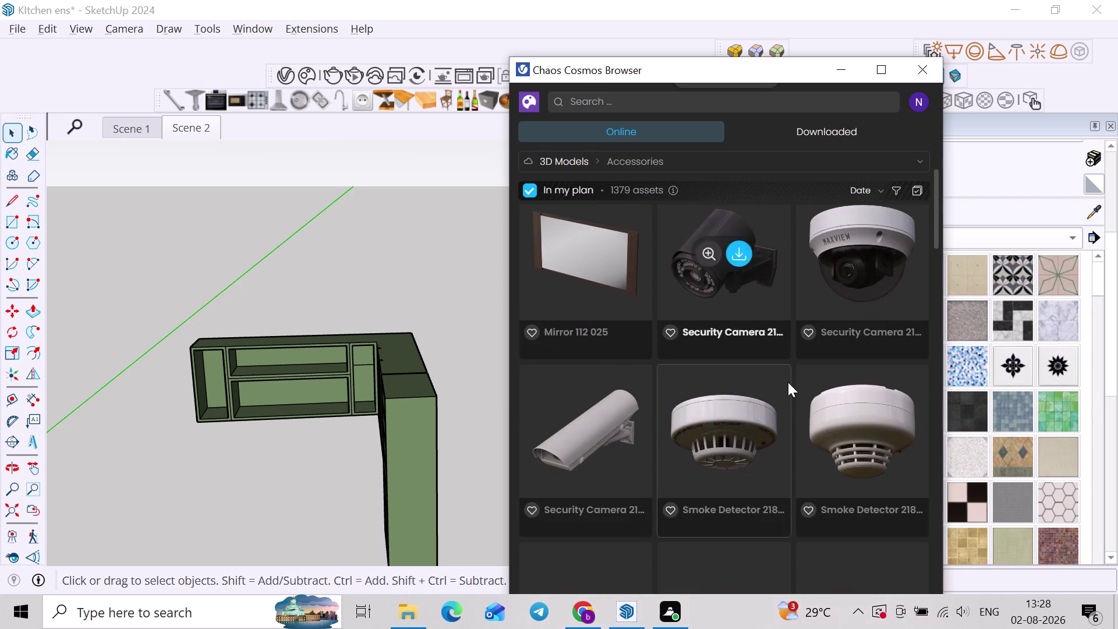
scroll(down, 3)
scroll(down, 3)
scroll(down, 3)
scroll(down, 3)
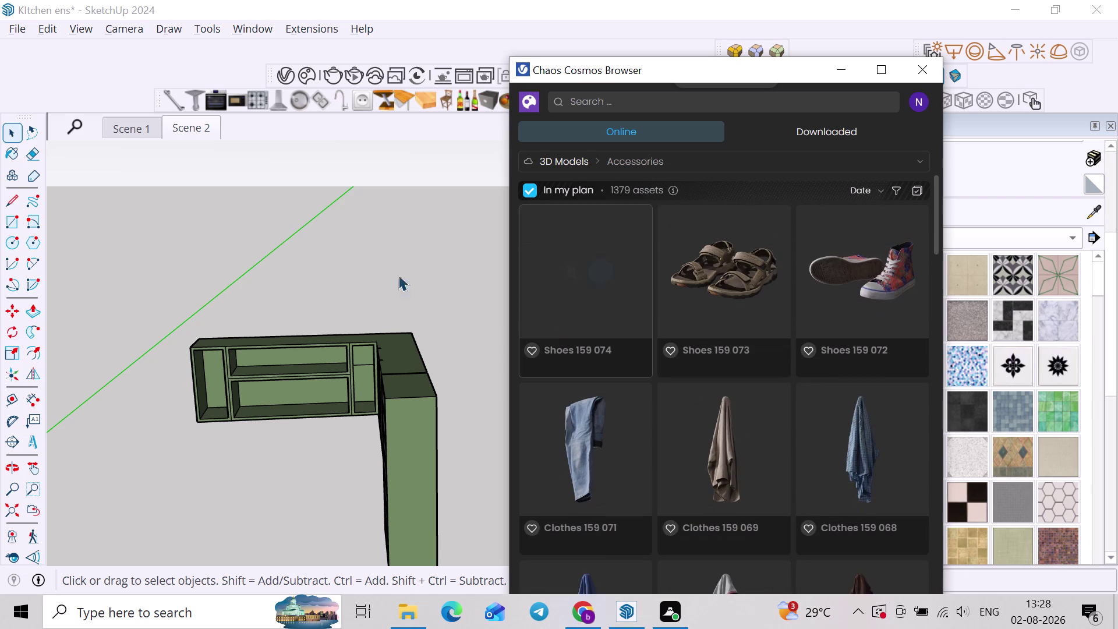
scroll(down, 3)
scroll(down, 3)
scroll(down, 3)
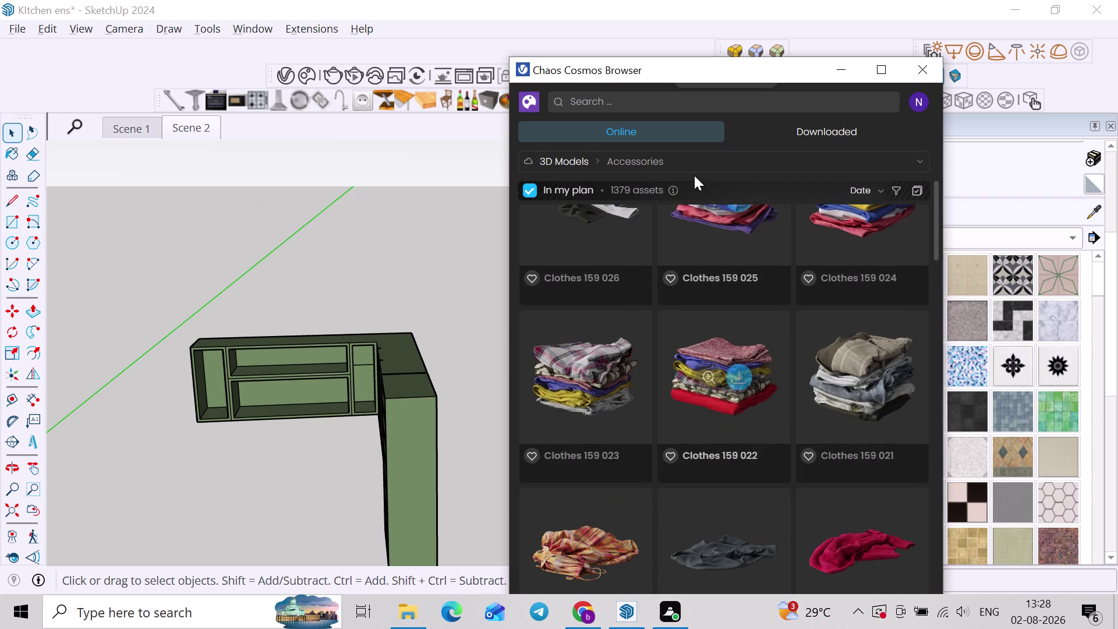
click(654, 169)
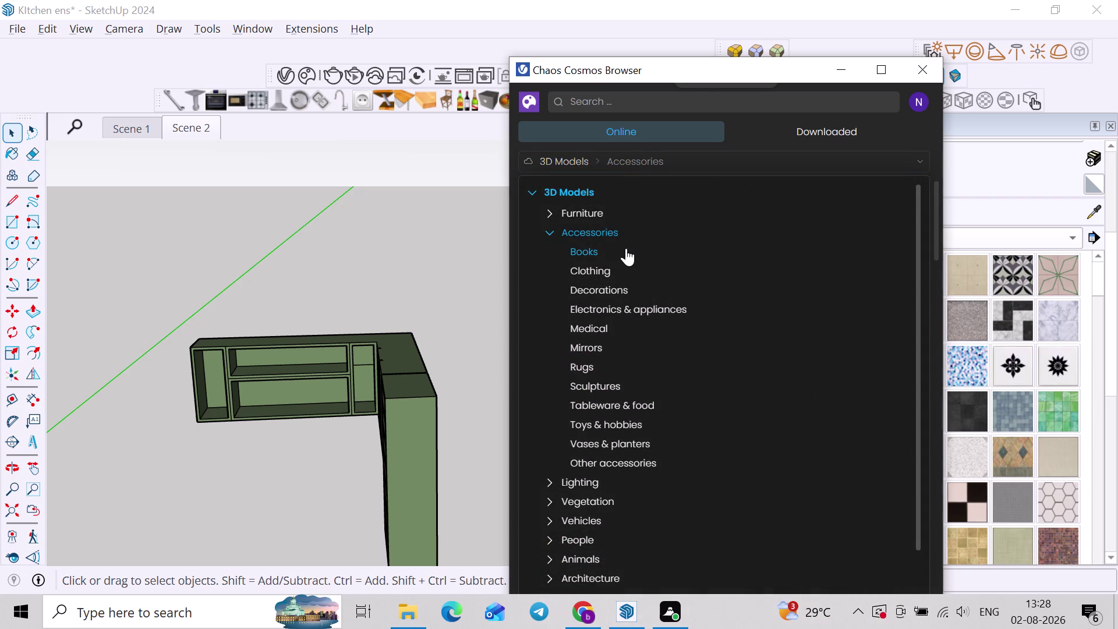
Show the 448 Cosmos Tableware & food models and scroll down toward the candy jars.
click(623, 403)
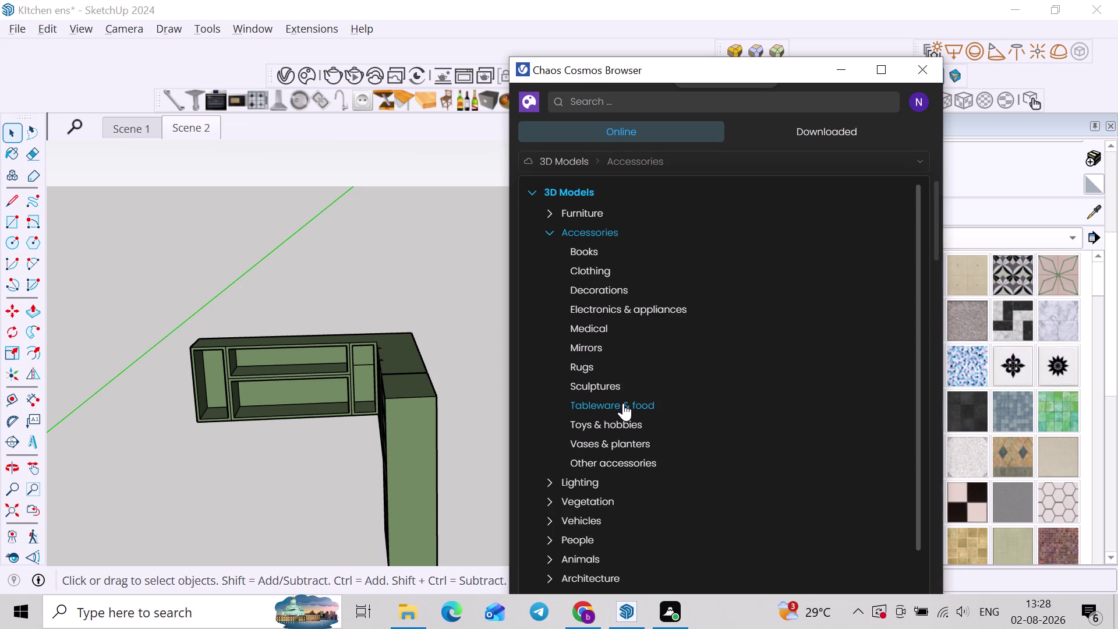
scroll(down, 3)
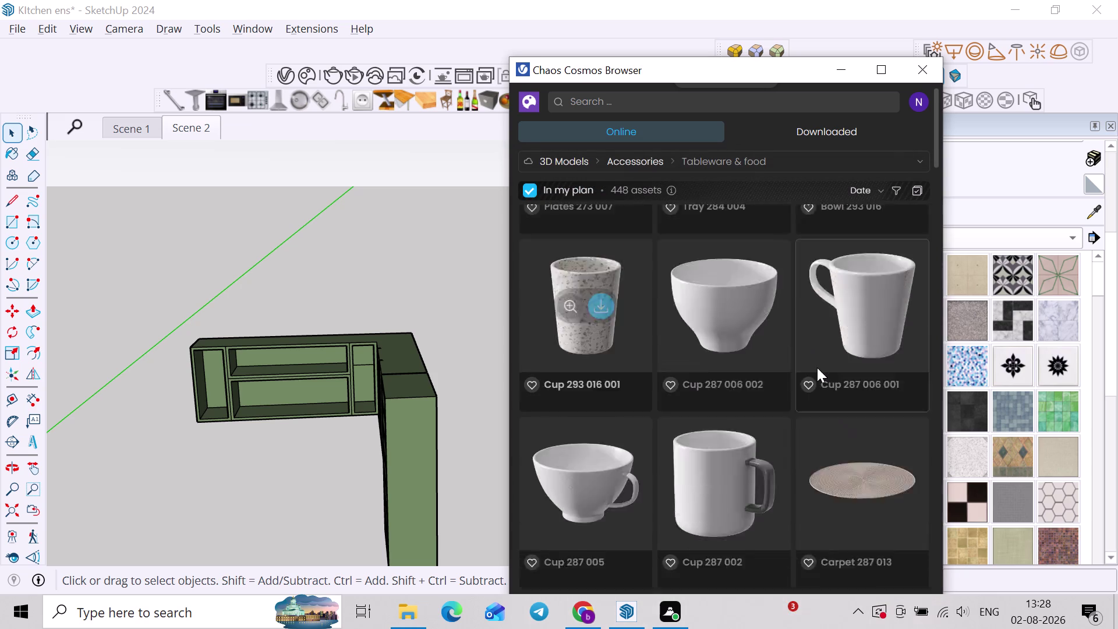
scroll(down, 3)
scroll(down, 3)
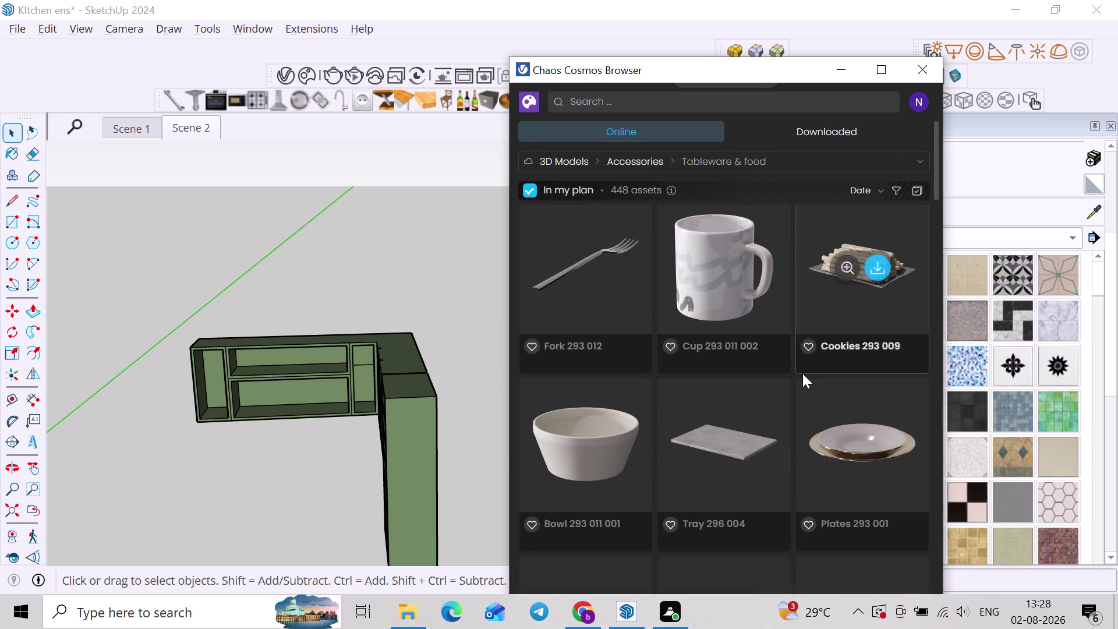
scroll(down, 3)
scroll(down, 3)
scroll(down, 3)
scroll(down, 3)
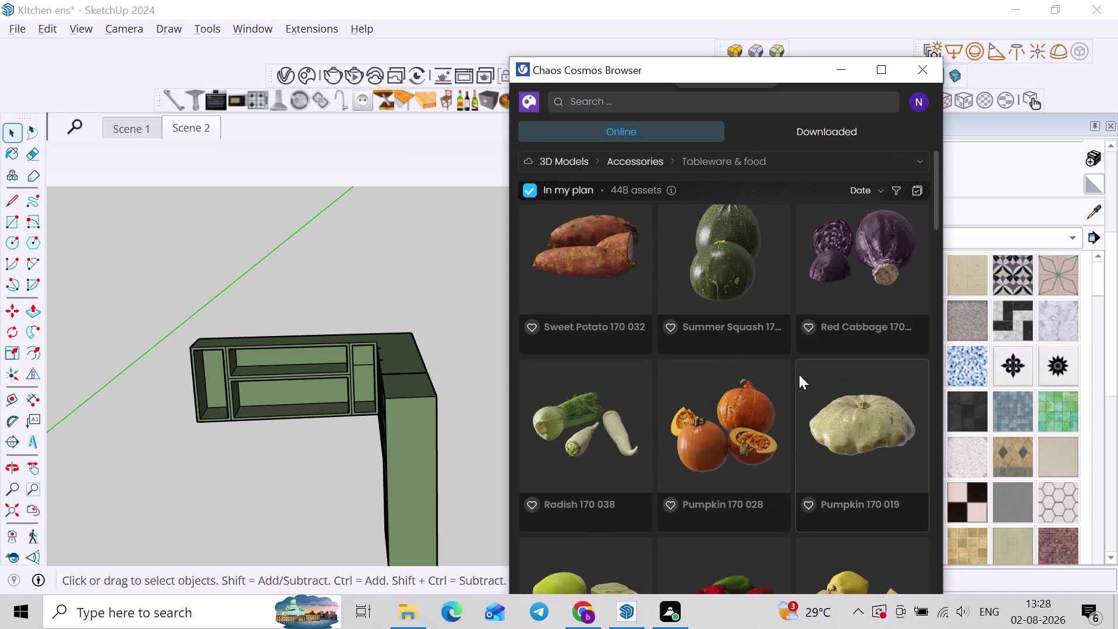
scroll(down, 3)
scroll(down, 3)
scroll(down, 3)
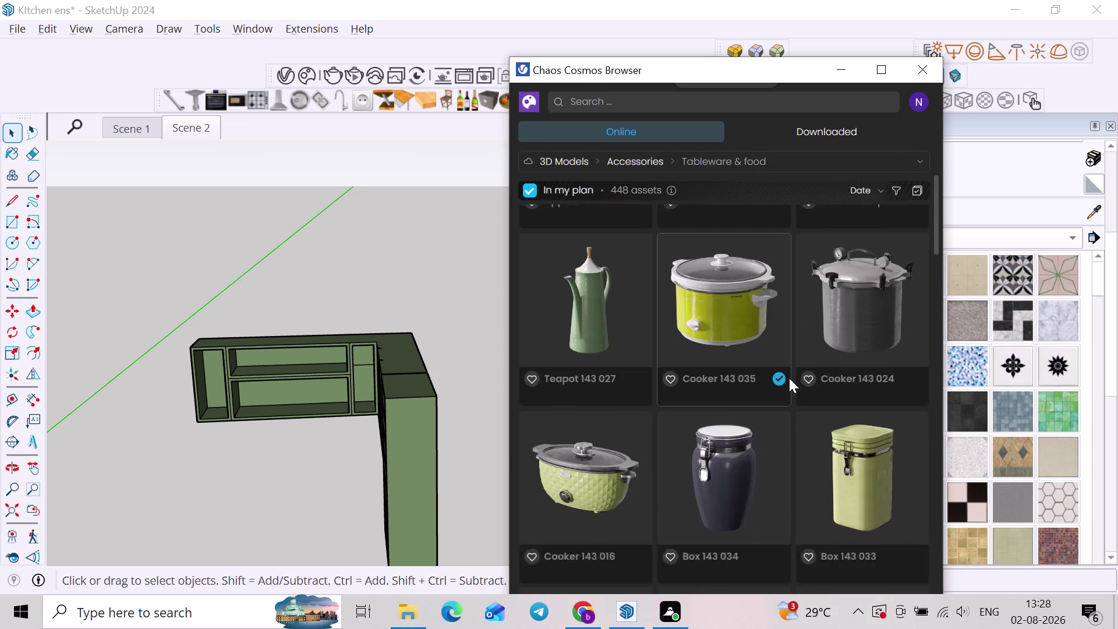
scroll(down, 3)
scroll(down, 3)
scroll(down, 3)
scroll(down, 3)
scroll(down, 3)
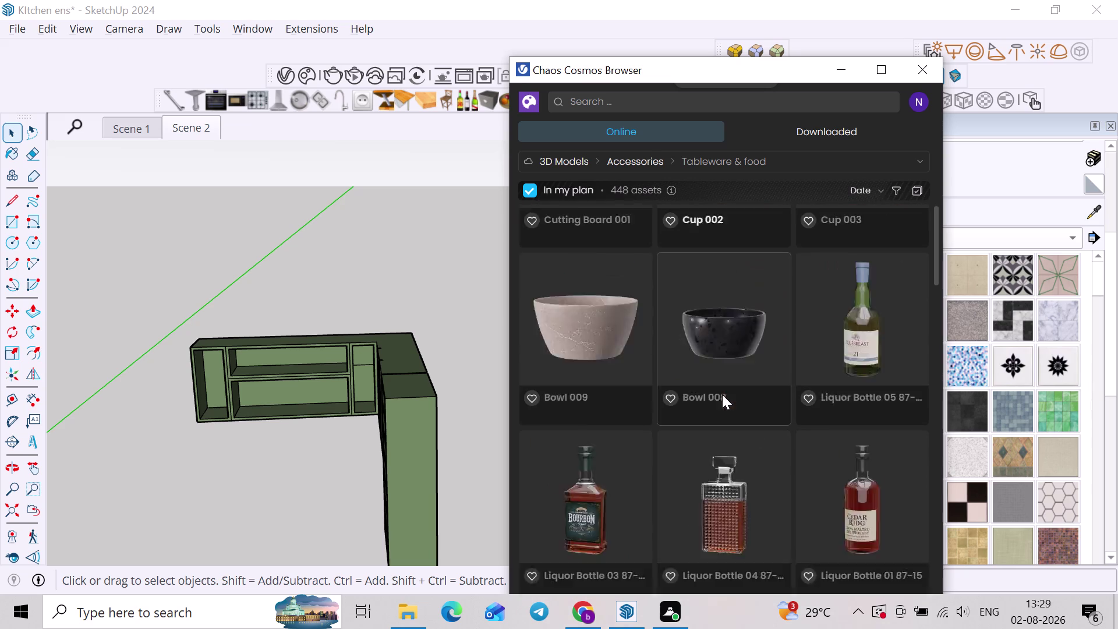
scroll(down, 3)
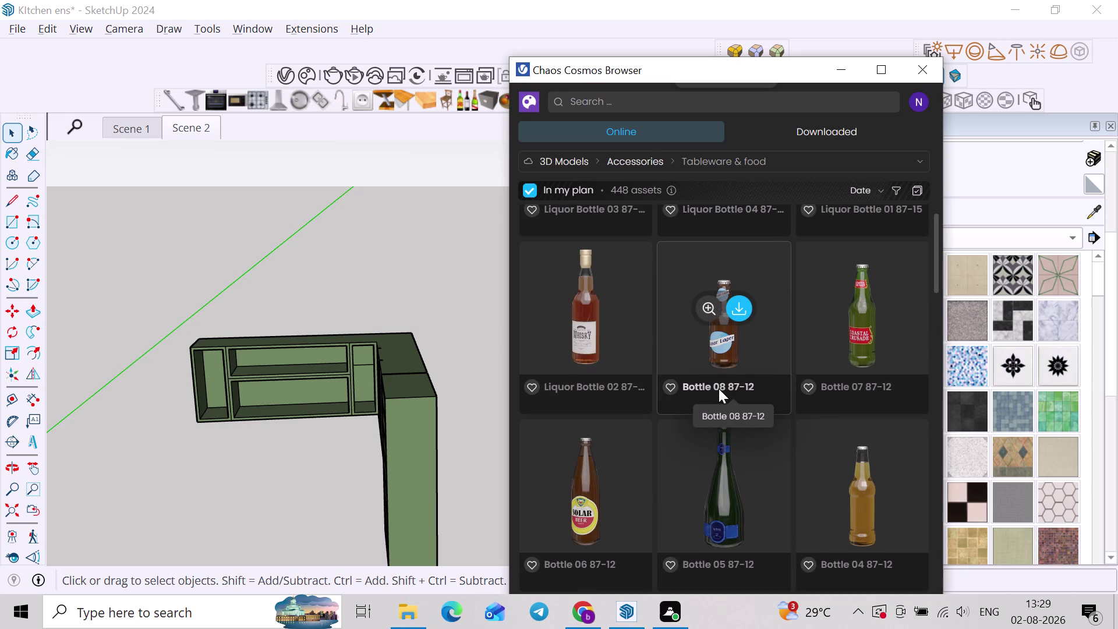
scroll(down, 3)
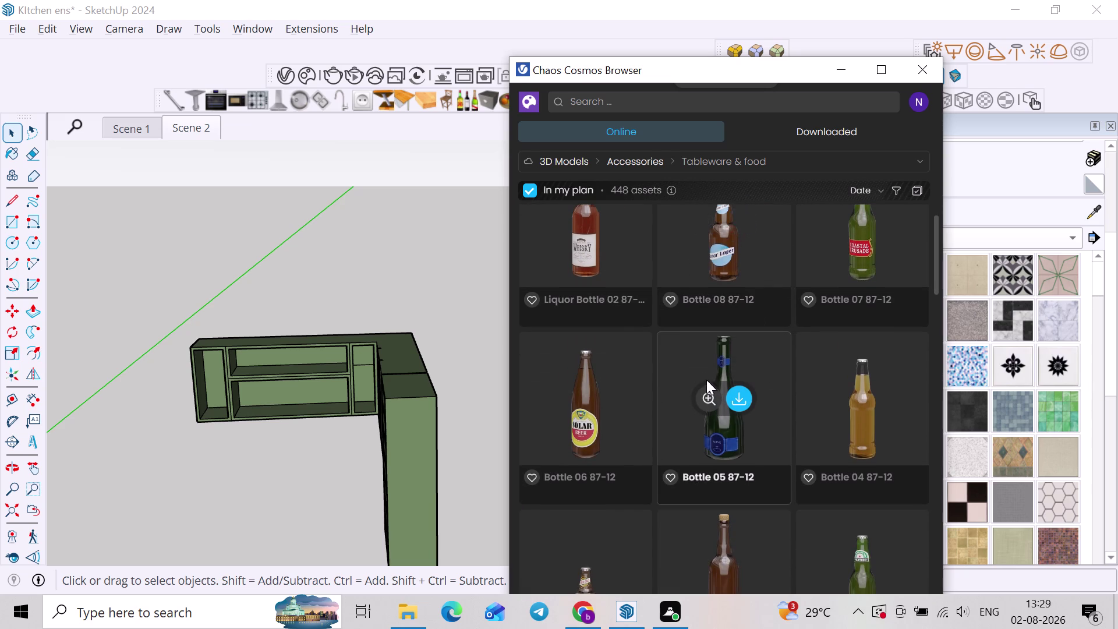
scroll(down, 3)
scroll(down, 3)
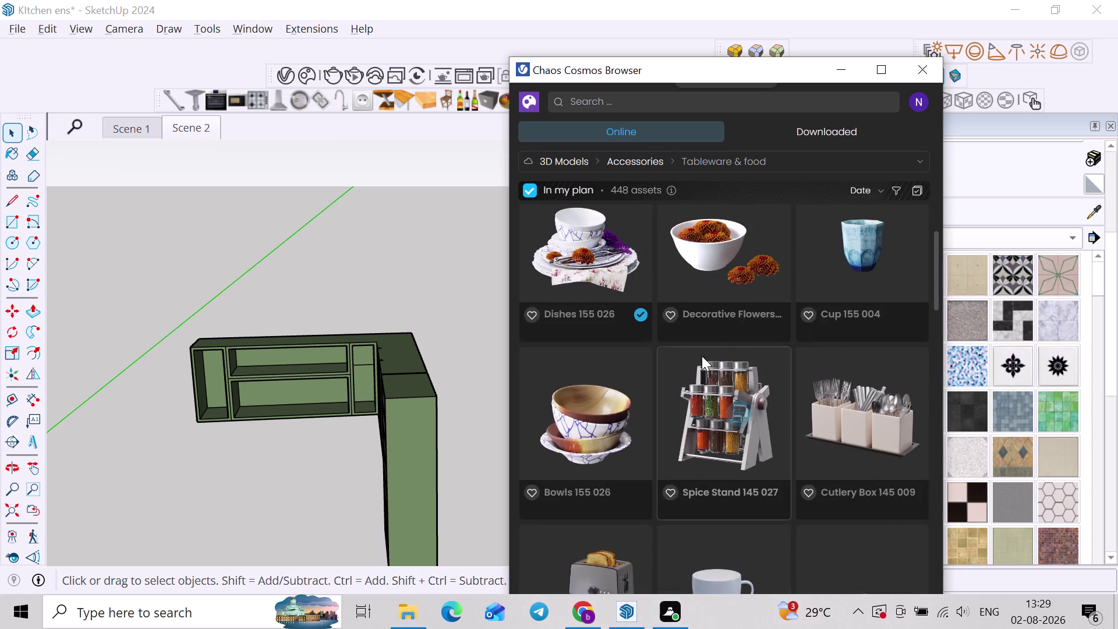
scroll(down, 3)
scroll(down, 3)
scroll(down, 3)
scroll(down, 3)
scroll(down, 3)
Start downloading the Candy Jar 134 007 04 model.
scroll(up, 3)
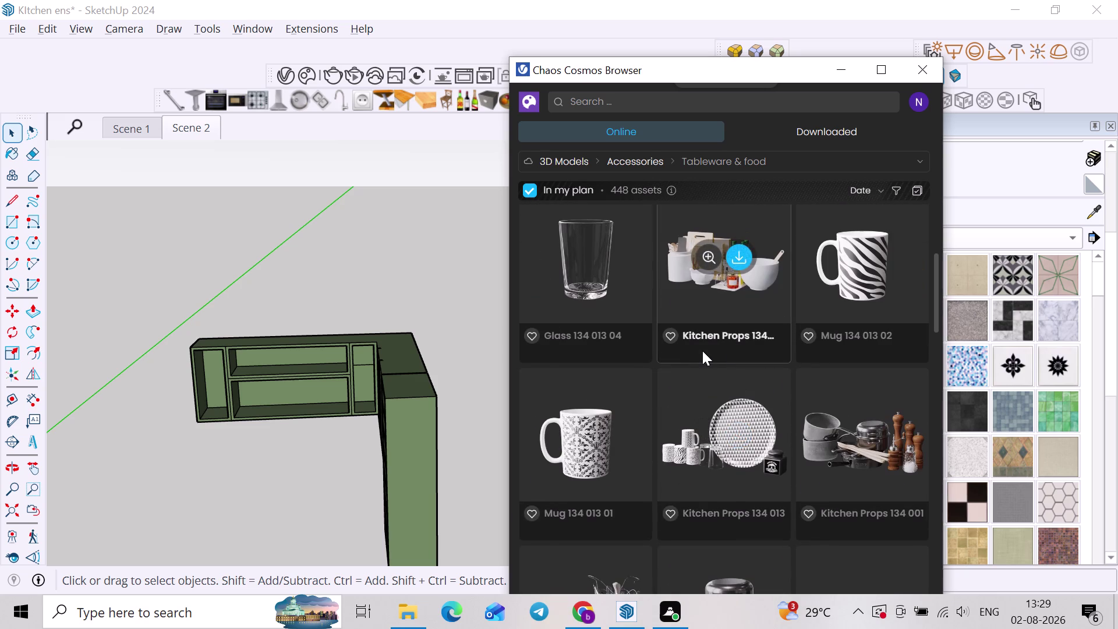
scroll(down, 3)
scroll(down, 3)
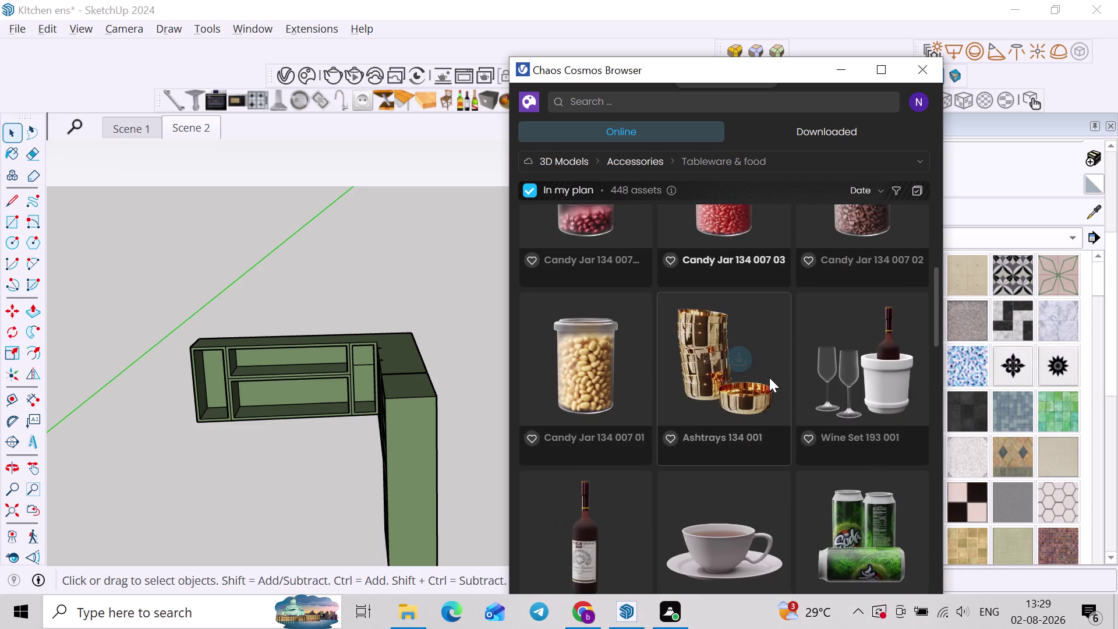
scroll(up, 3)
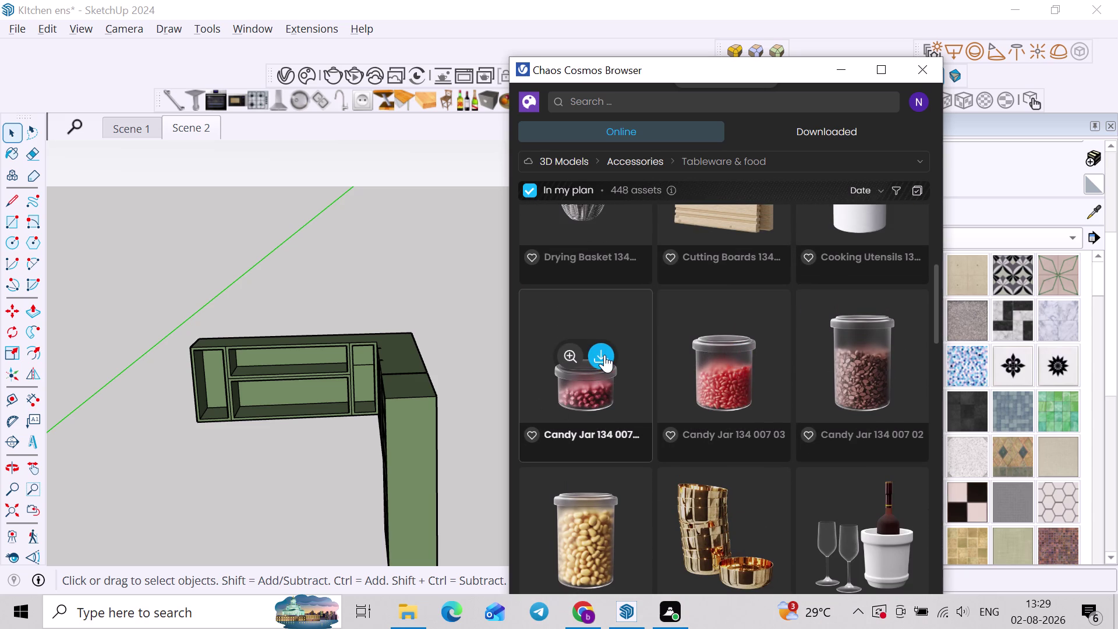
click(604, 355)
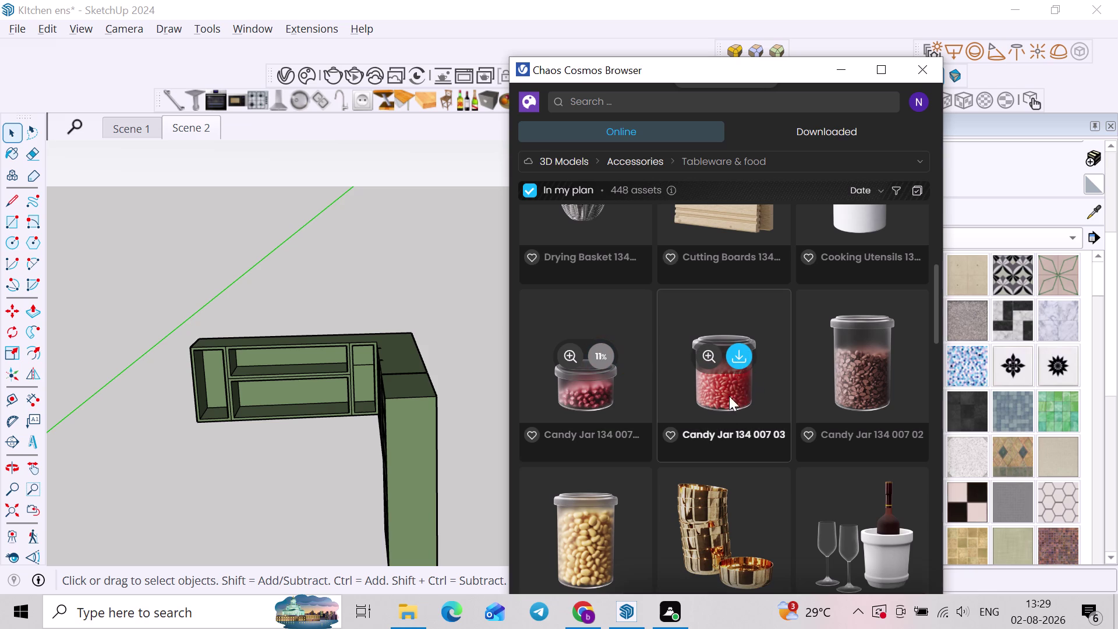
Download the Candy Jar 134 007 03, 02 and 01 models.
click(746, 350)
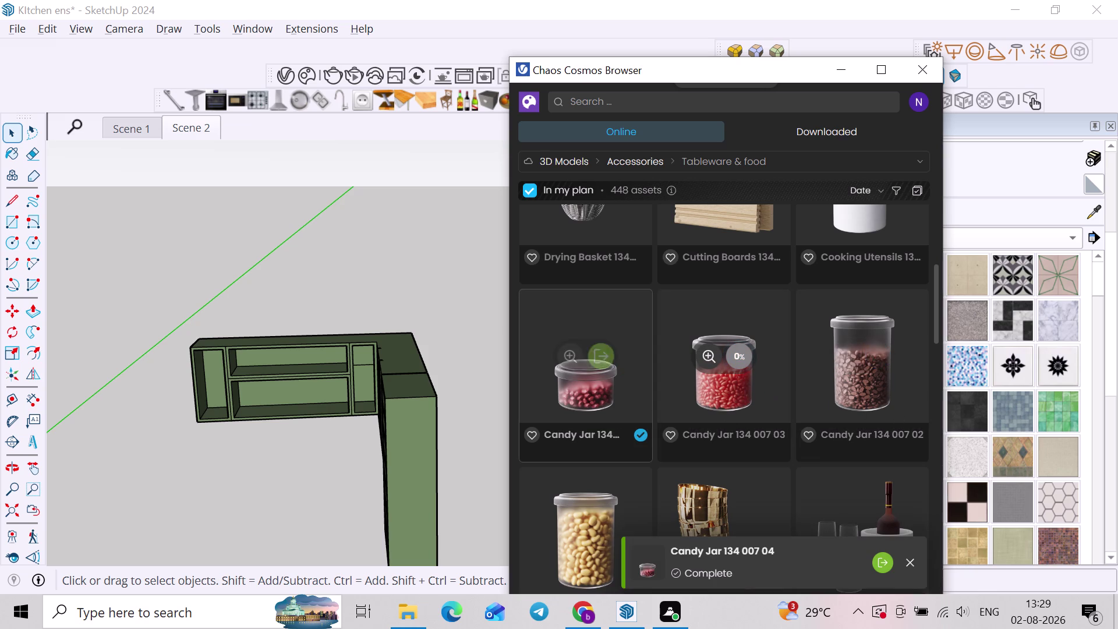
scroll(up, 3)
scroll(down, 3)
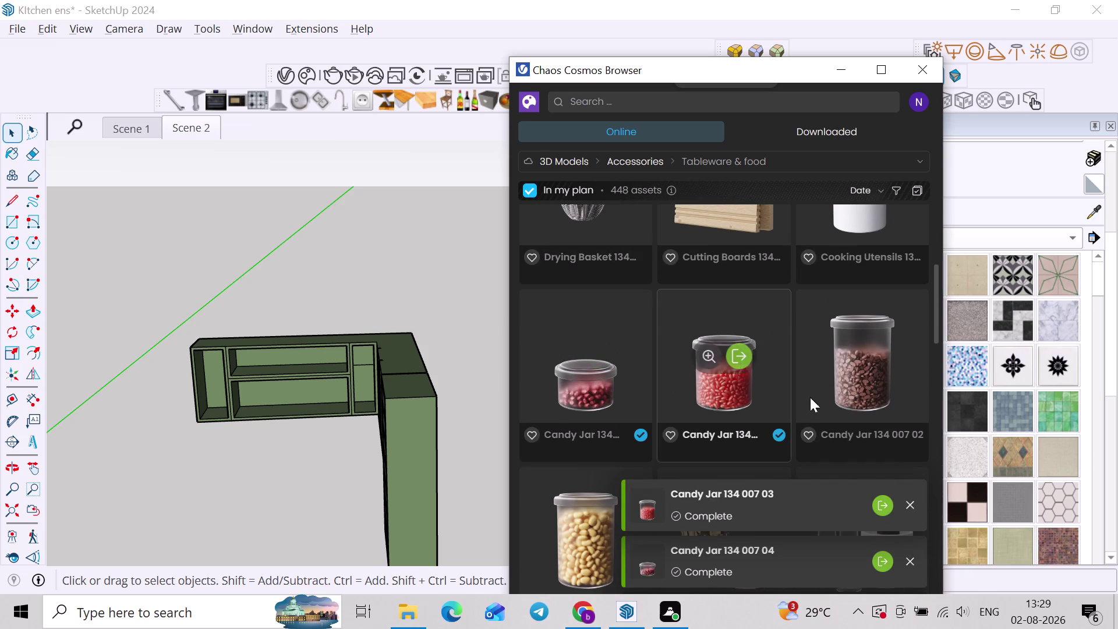
click(875, 357)
scroll(down, 3)
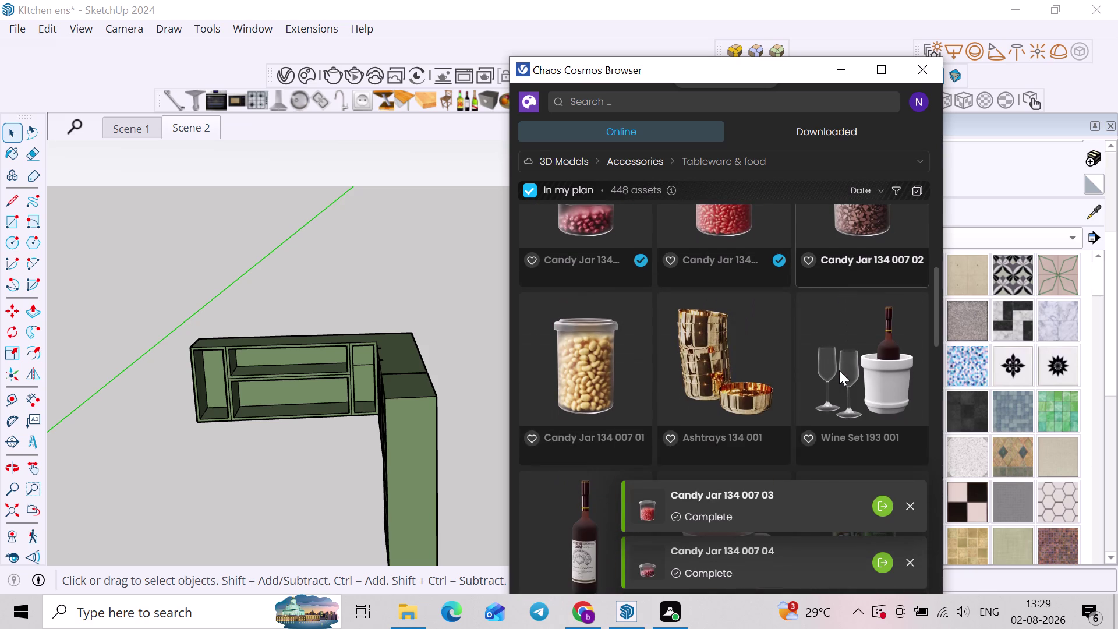
click(603, 355)
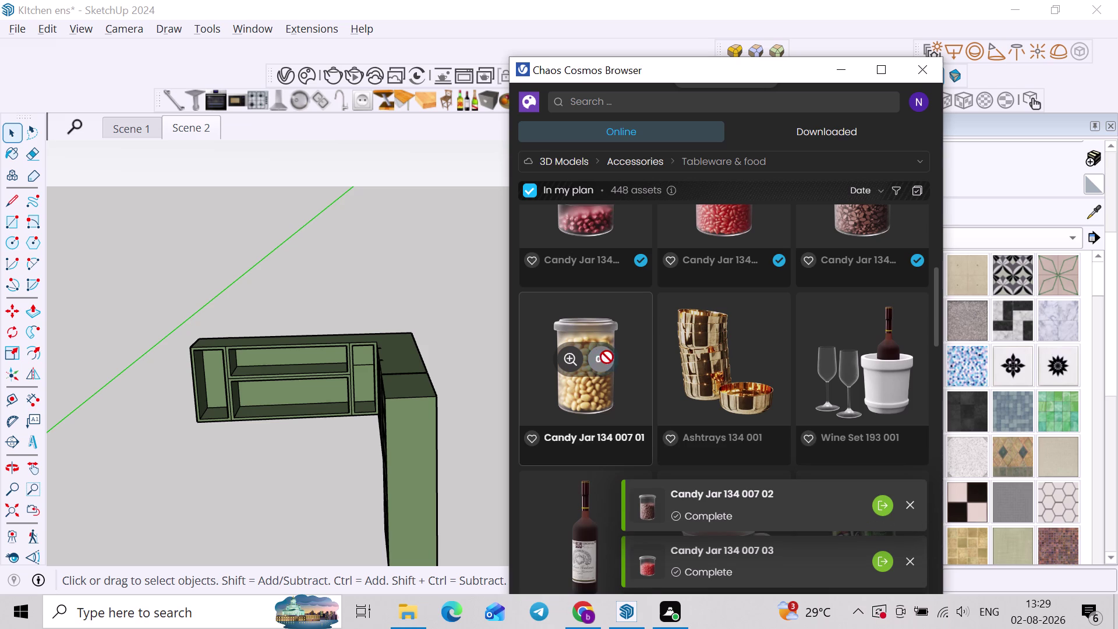
scroll(up, 3)
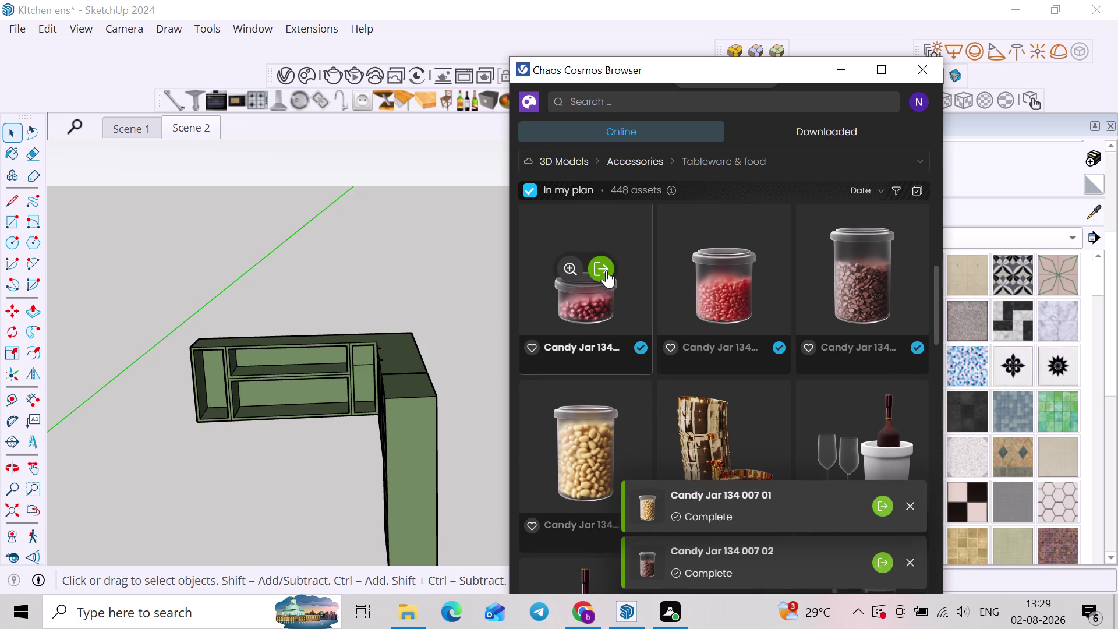
Place the downloaded candy jar and the red candy jar on the upper shelf.
click(606, 269)
scroll(up, 3)
scroll(up, 3)
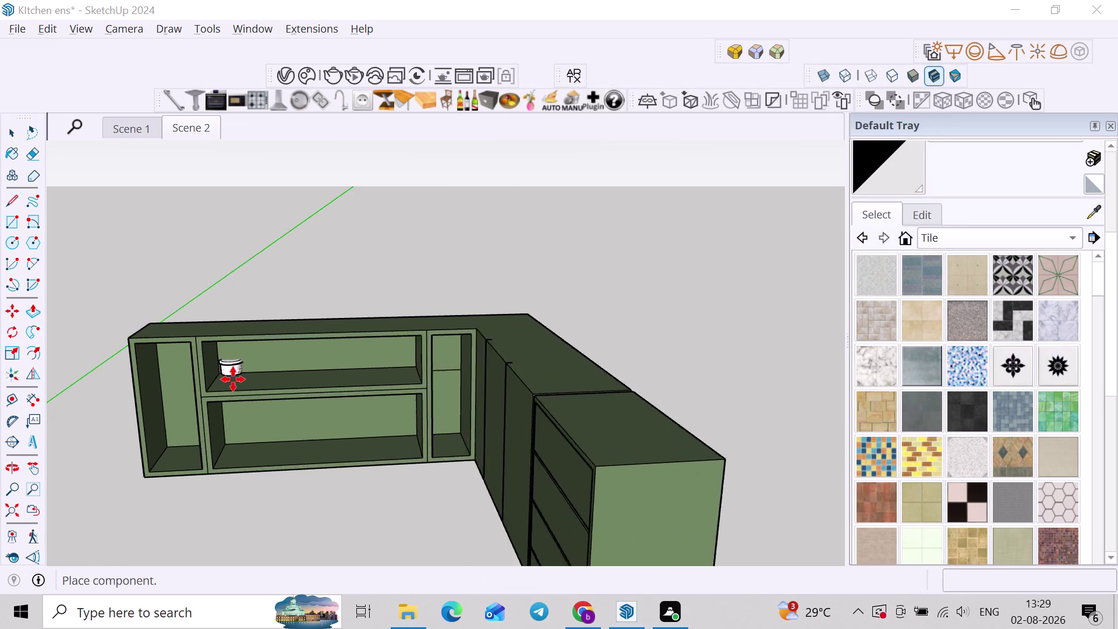
scroll(up, 3)
click(231, 385)
scroll(up, 3)
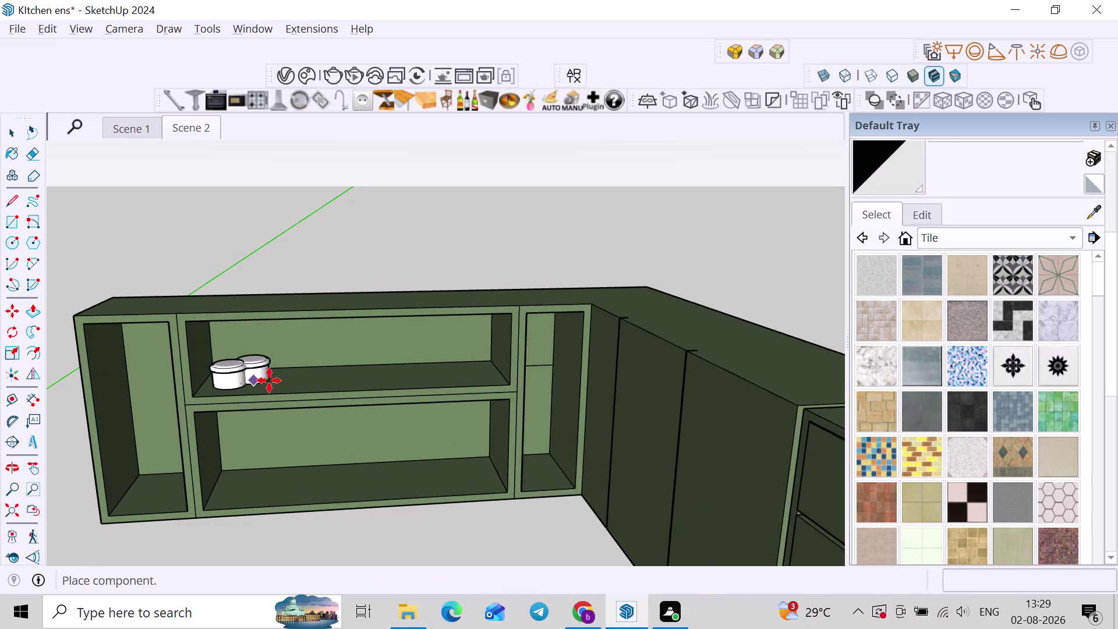
key(space)
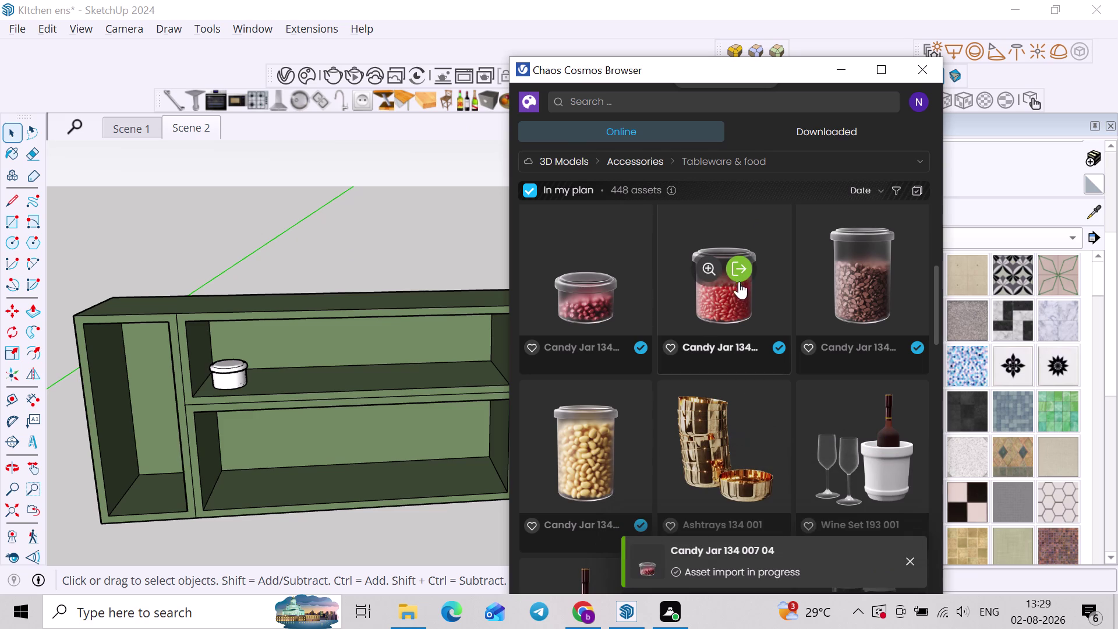
click(740, 265)
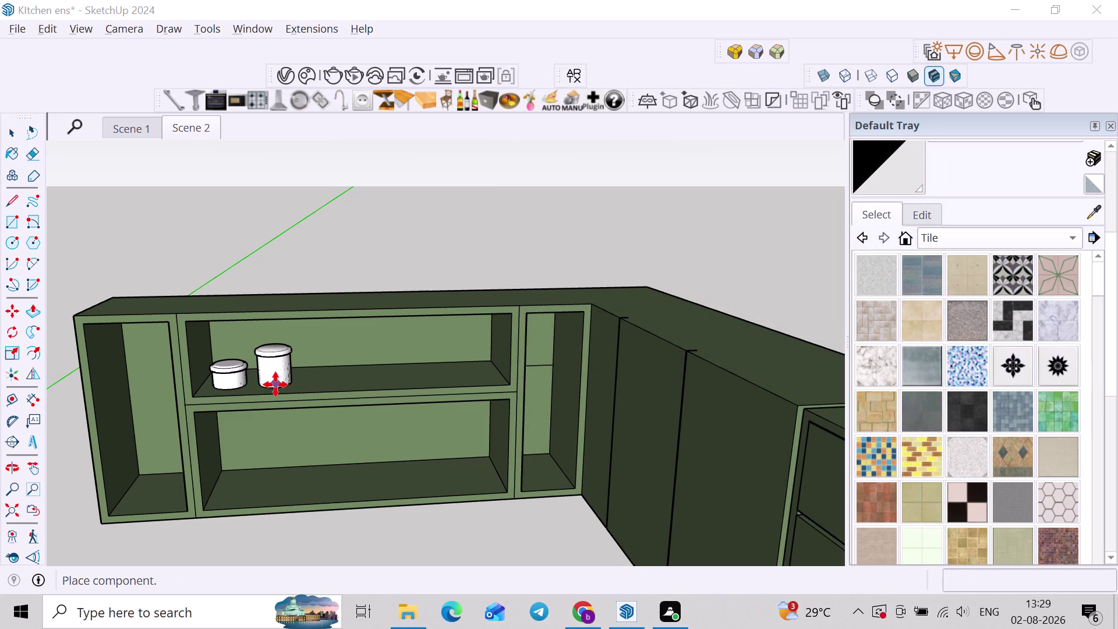
click(276, 384)
key(space)
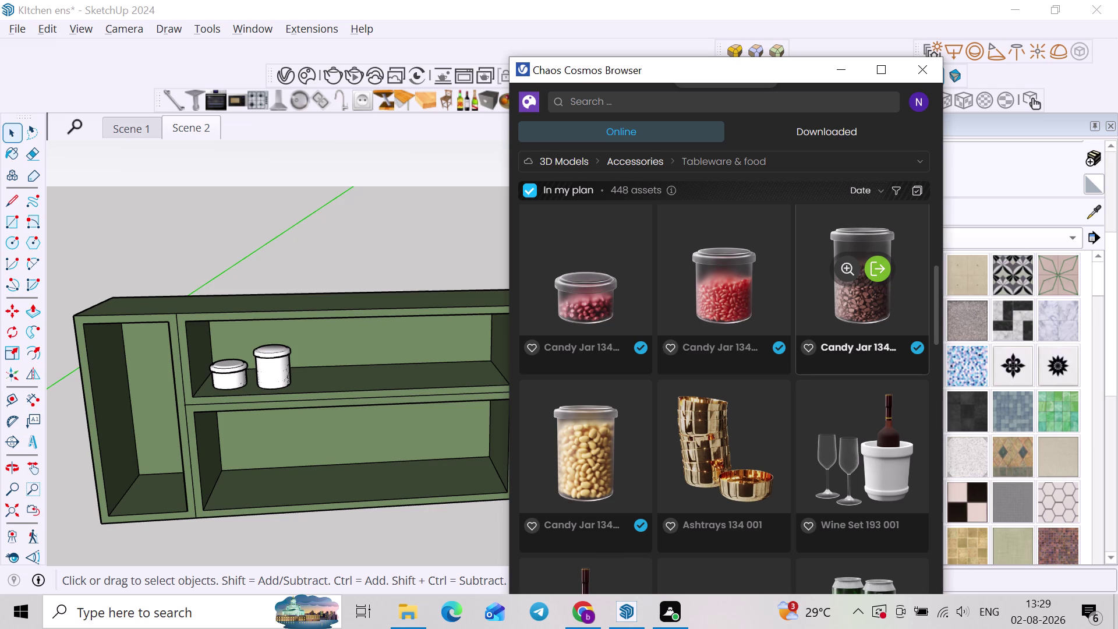
Place the brown-contents candy jar and a fourth jar further along the upper shelf.
click(879, 261)
scroll(up, 3)
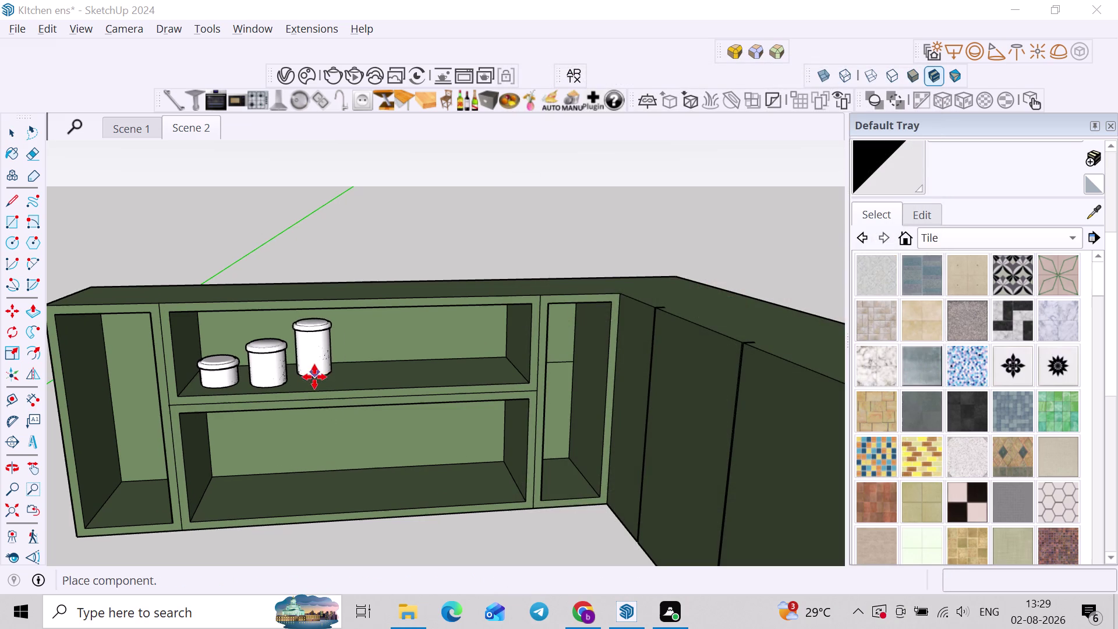
click(315, 382)
key(space)
click(402, 226)
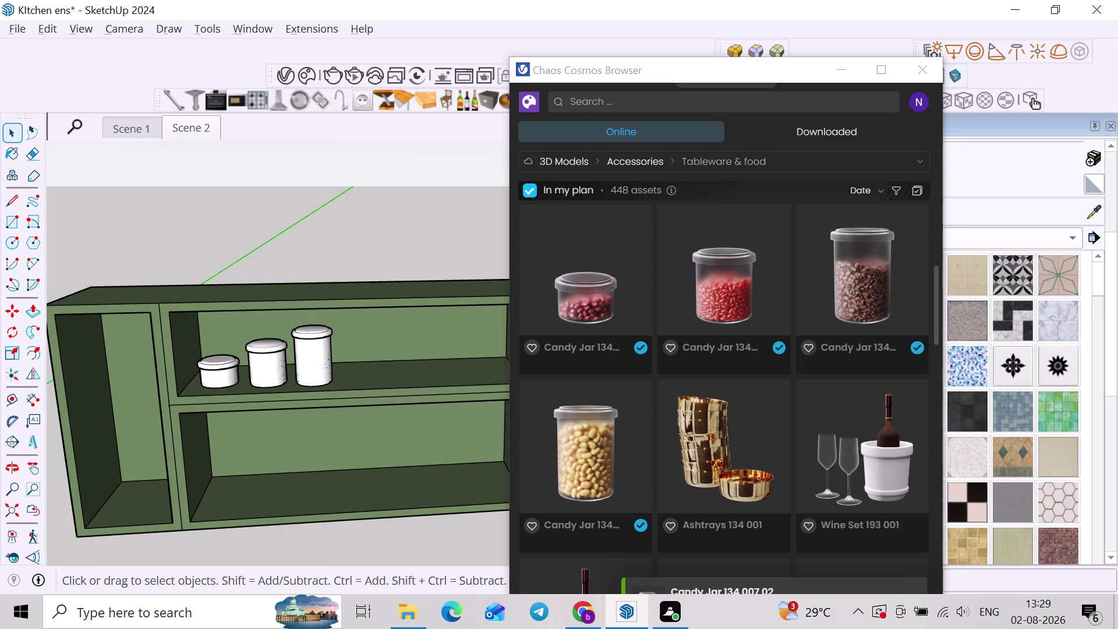
click(601, 453)
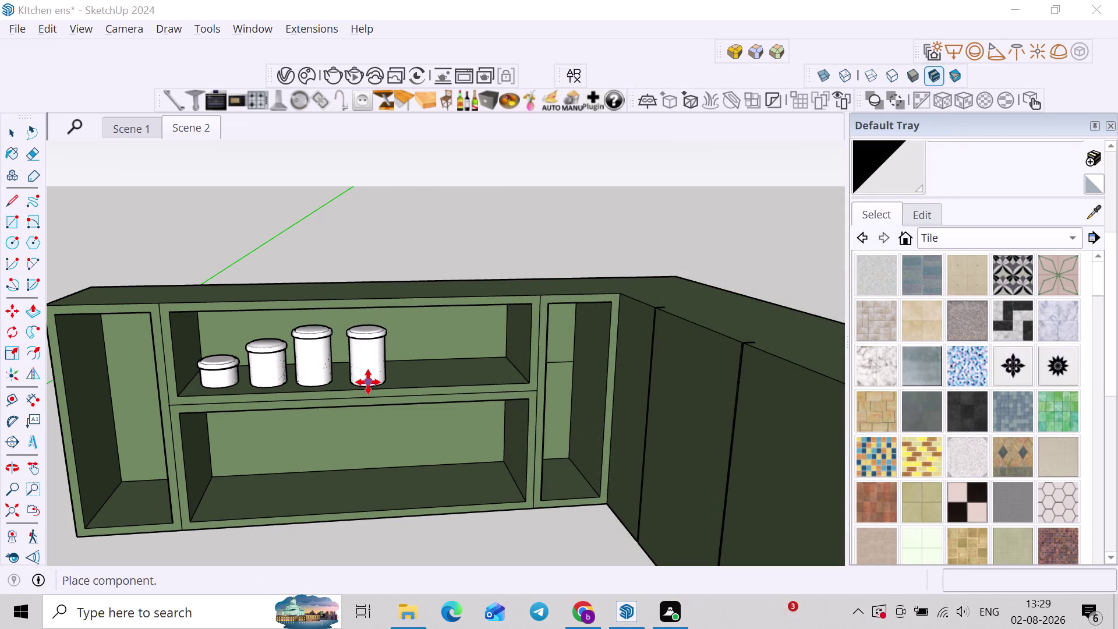
click(368, 382)
key(space)
Download Spice Container 01 and place it on the lower shelf.
scroll(down, 3)
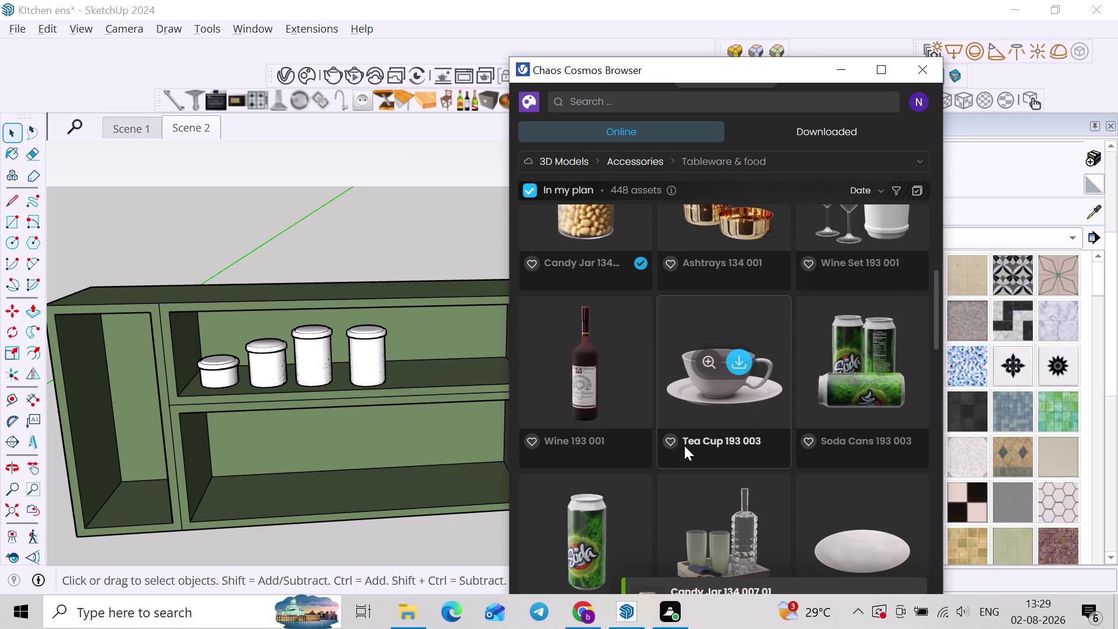
scroll(down, 3)
scroll(down, 3)
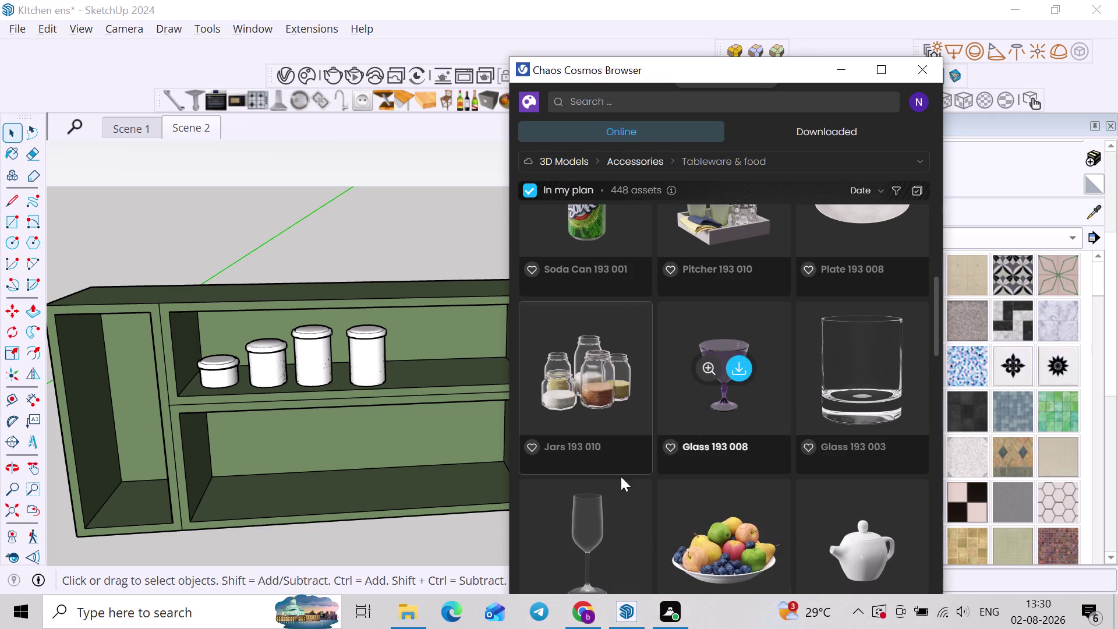
scroll(down, 3)
scroll(down, 3)
scroll(down, 3)
scroll(down, 3)
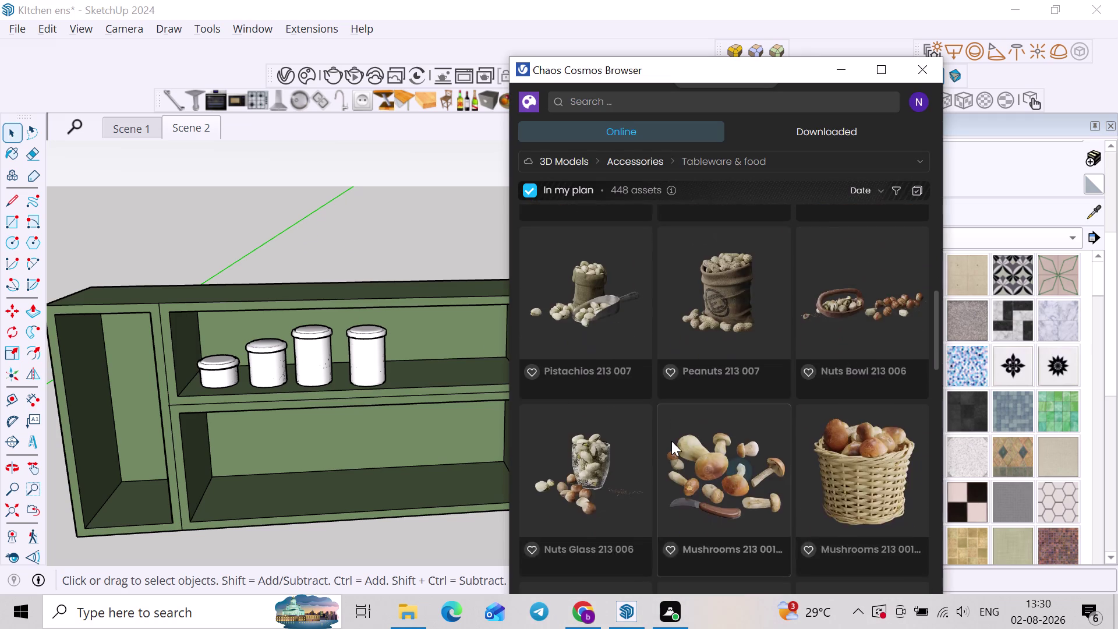
scroll(down, 3)
scroll(down, 3)
scroll(down, 3)
scroll(down, 3)
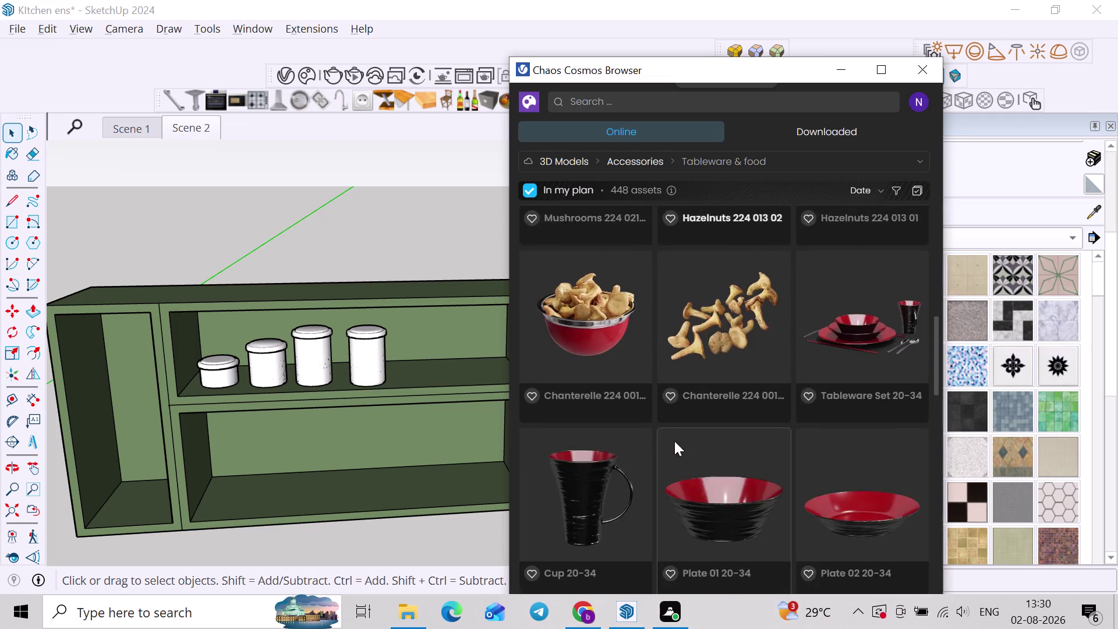
scroll(down, 3)
scroll(down, 3)
scroll(down, 3)
scroll(down, 3)
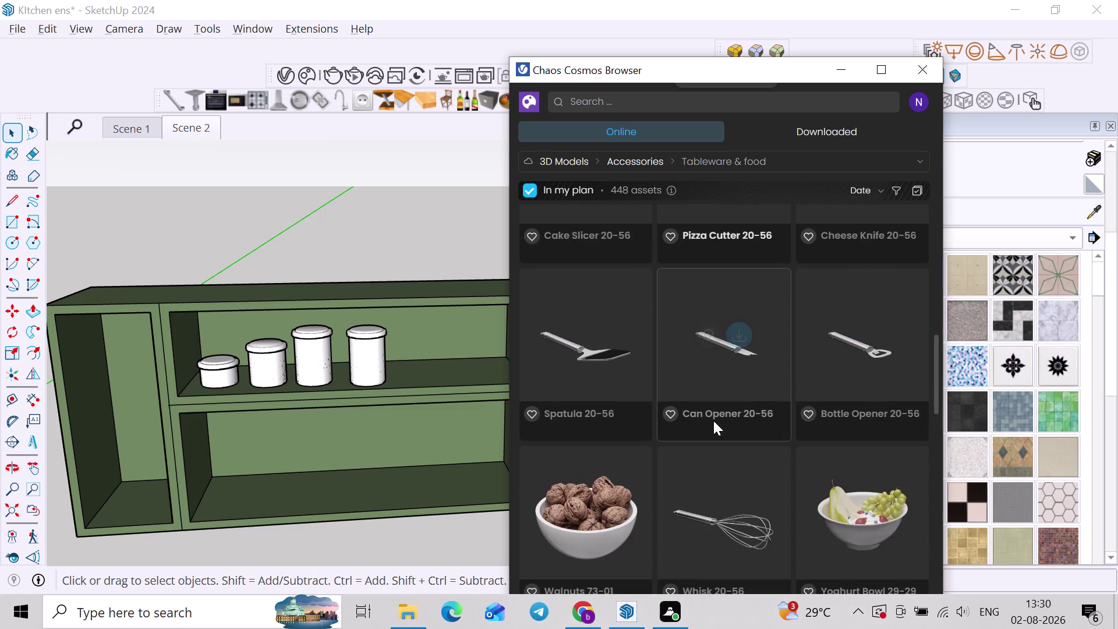
scroll(down, 3)
scroll(down, 3)
scroll(down, 3)
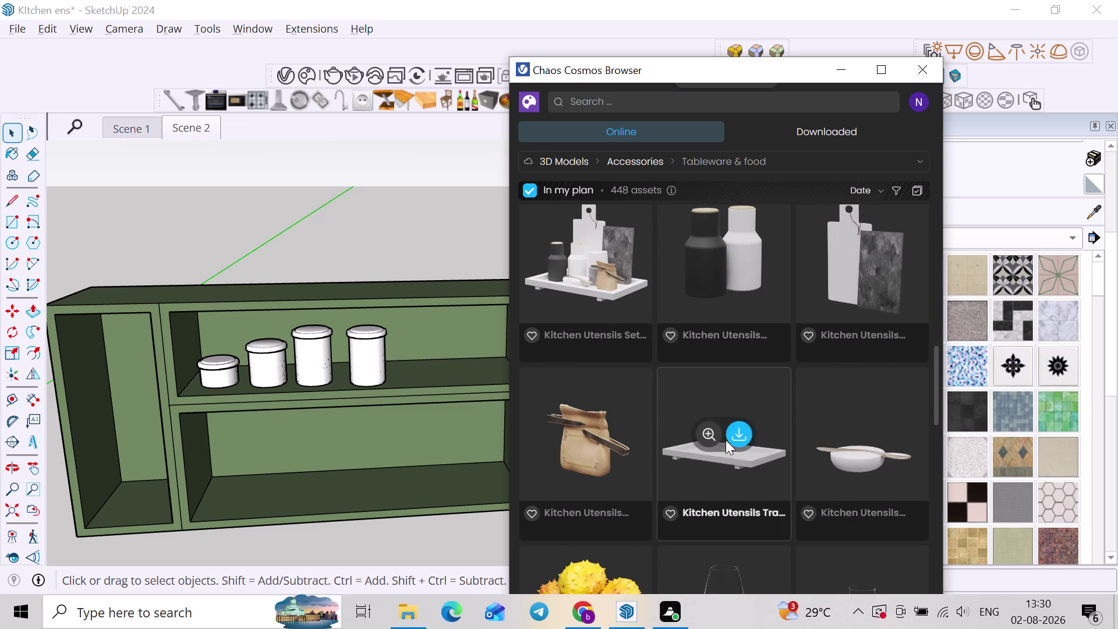
scroll(down, 3)
scroll(down, 3)
scroll(down, 3)
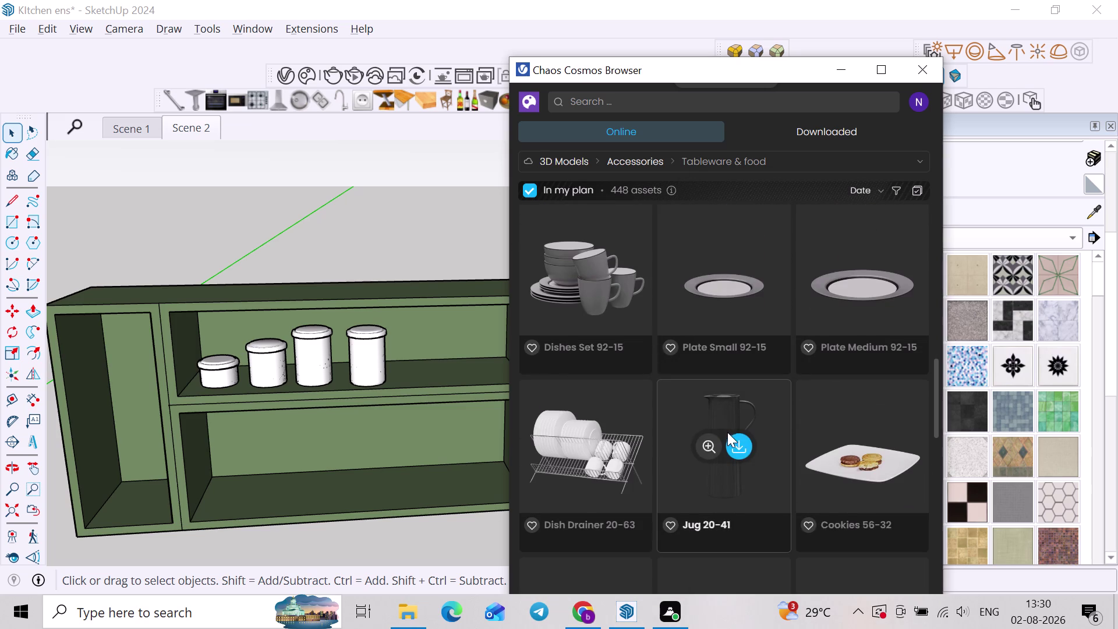
scroll(down, 3)
scroll(down, 3)
scroll(down, 3)
scroll(down, 3)
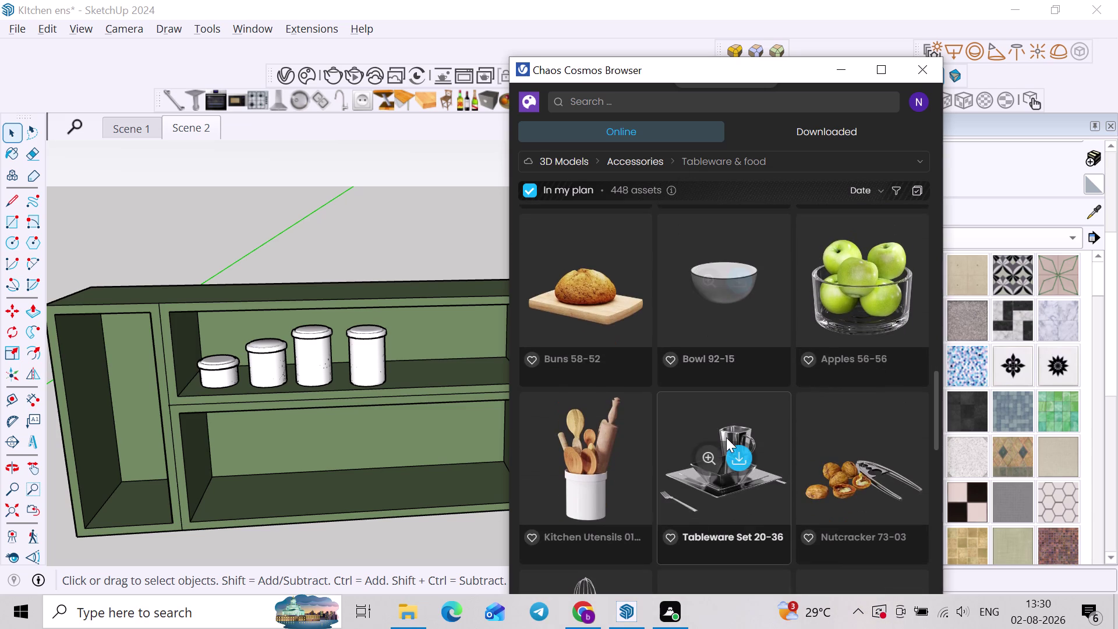
scroll(down, 3)
scroll(down, 3)
scroll(down, 3)
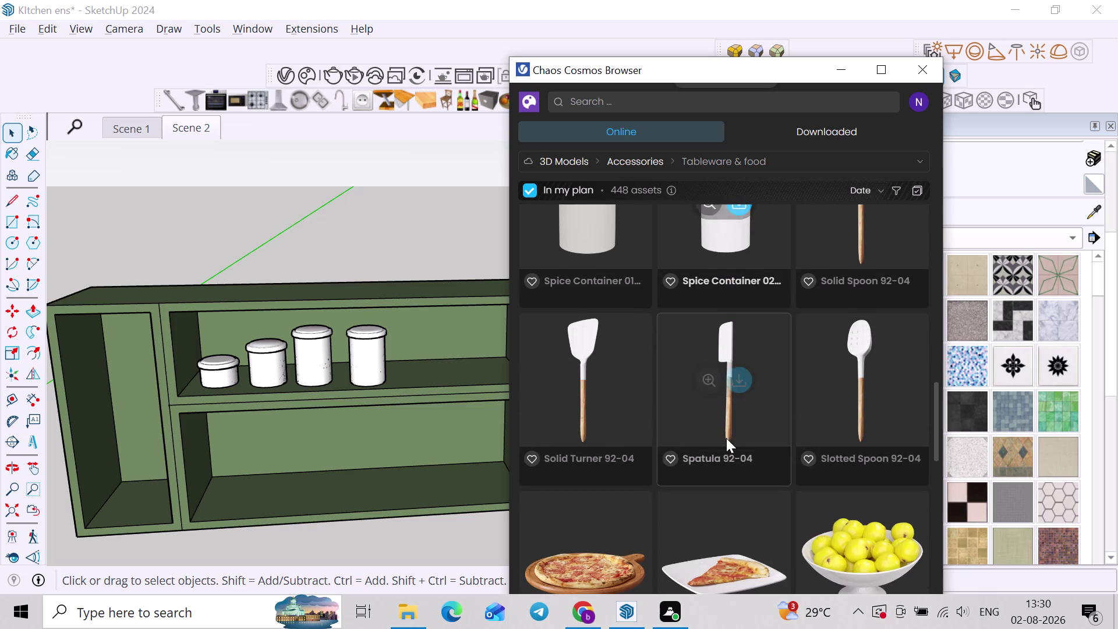
scroll(up, 3)
click(594, 284)
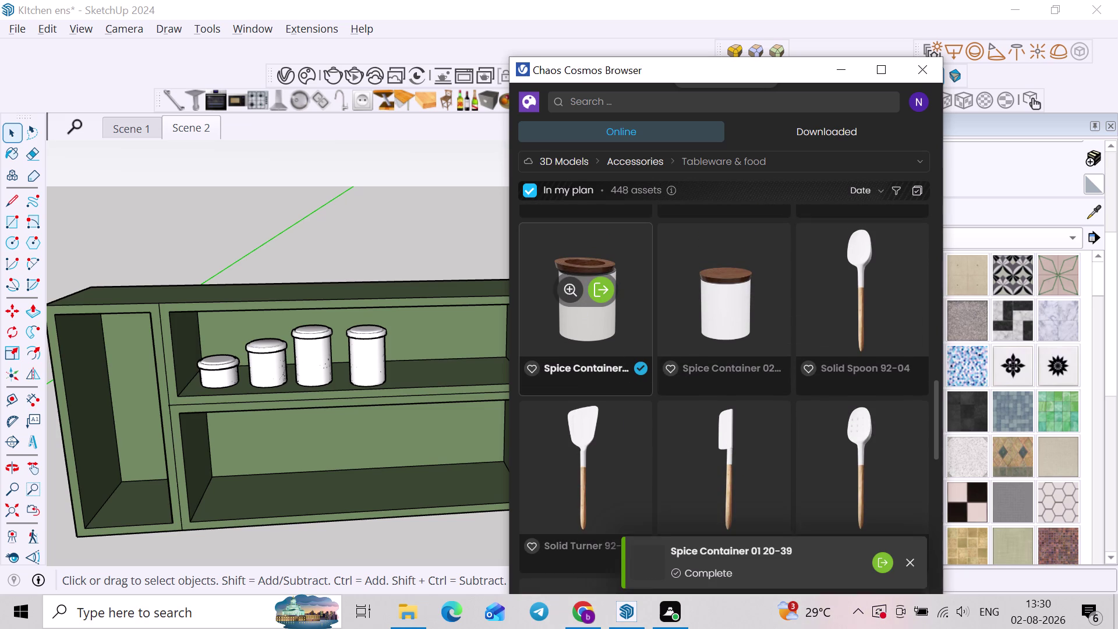
click(606, 288)
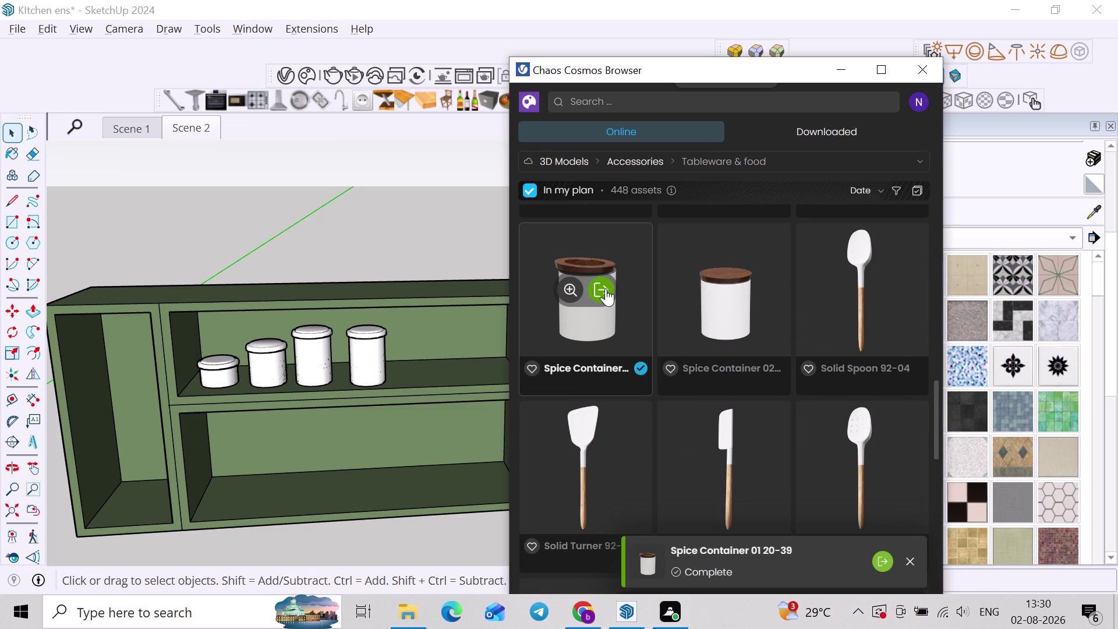
click(235, 503)
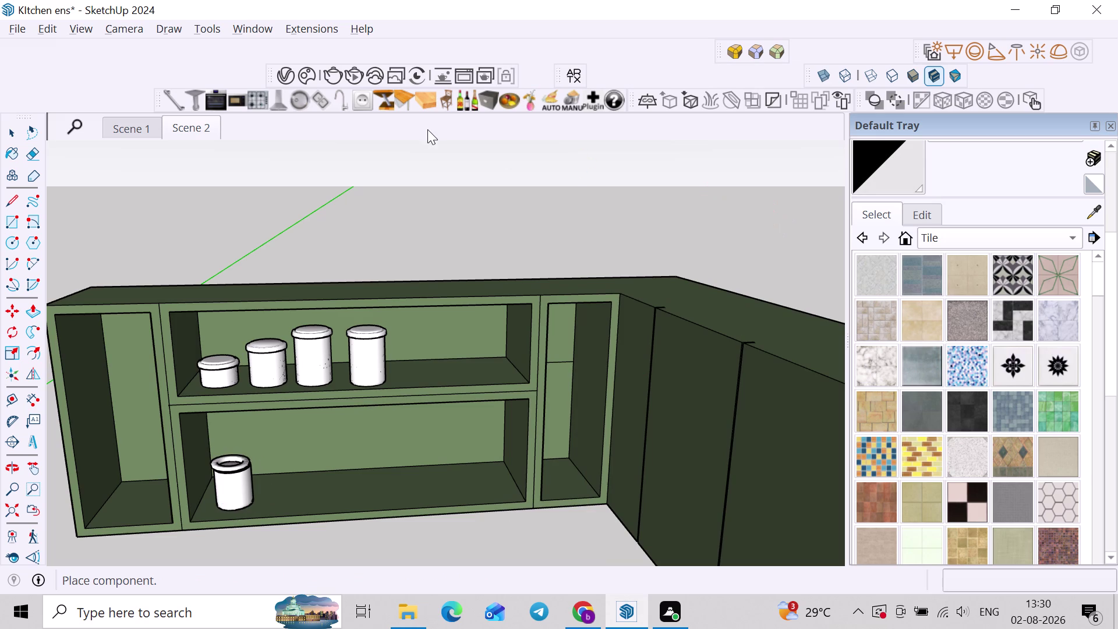
key(space)
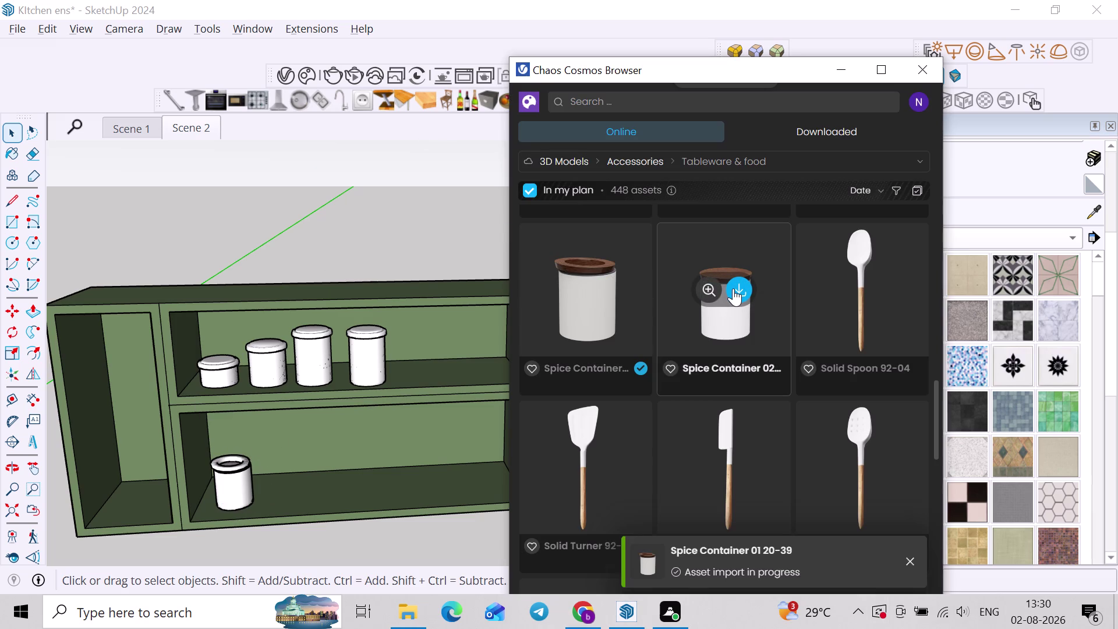
Download Spice Container 02 and place it beside the first on the lower shelf.
click(733, 288)
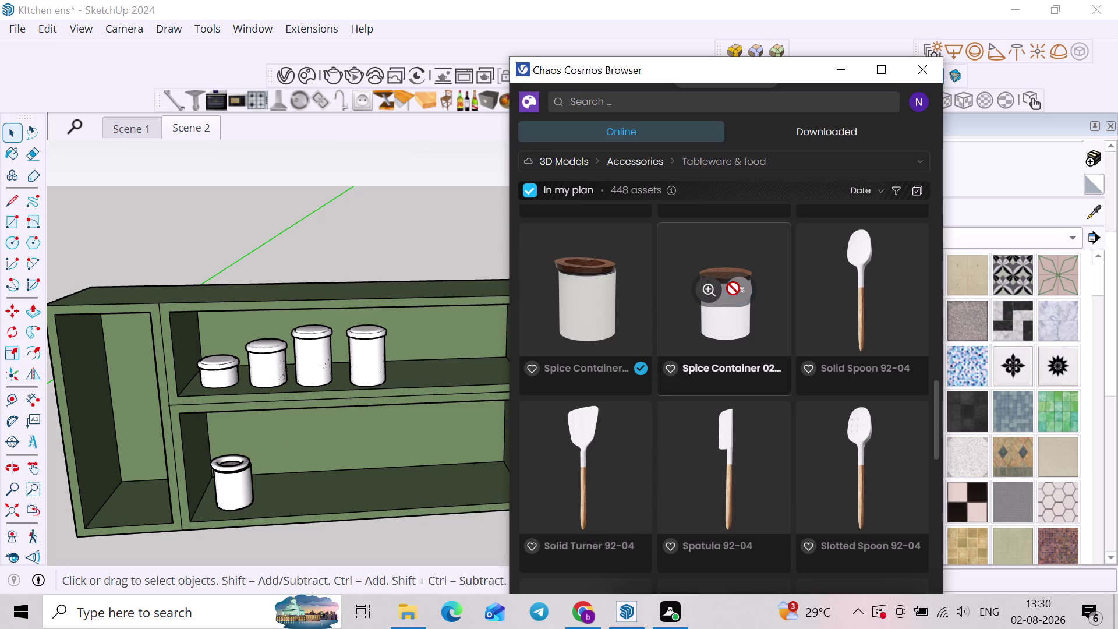
click(738, 290)
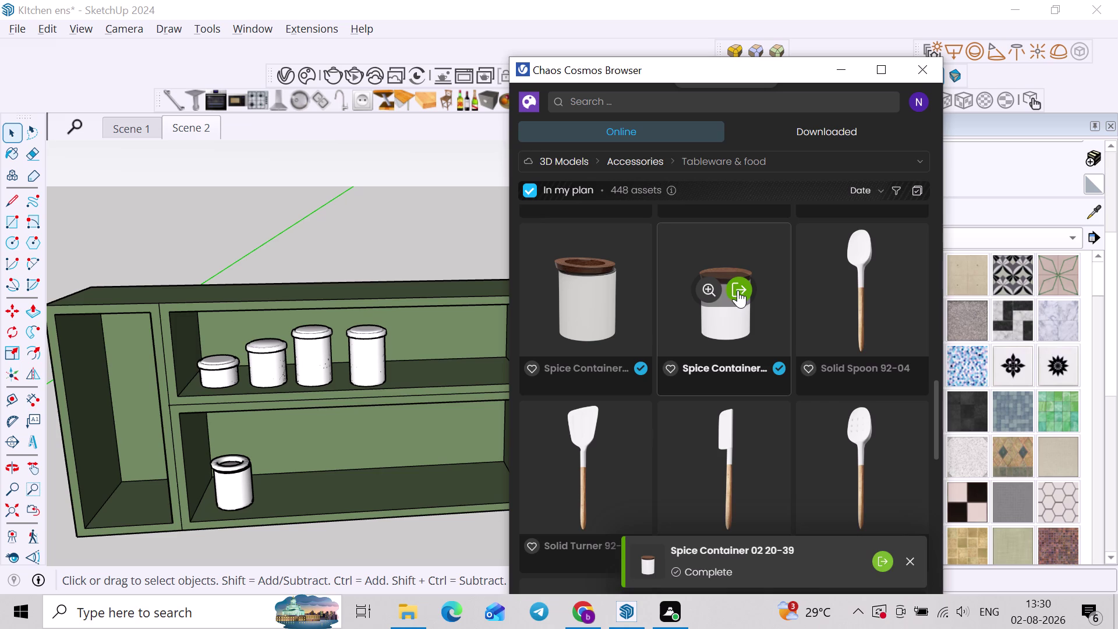
scroll(up, 3)
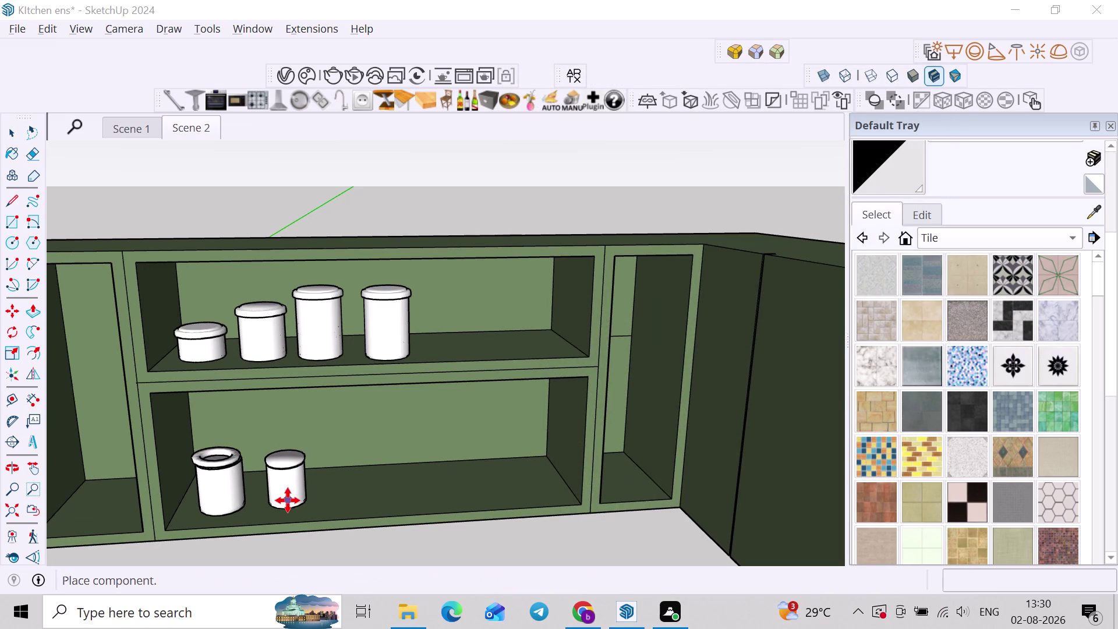
click(288, 500)
key(space)
Scroll through the Cosmos Tableware & food list to find Food Jar 001.
scroll(down, 3)
scroll(down, 3)
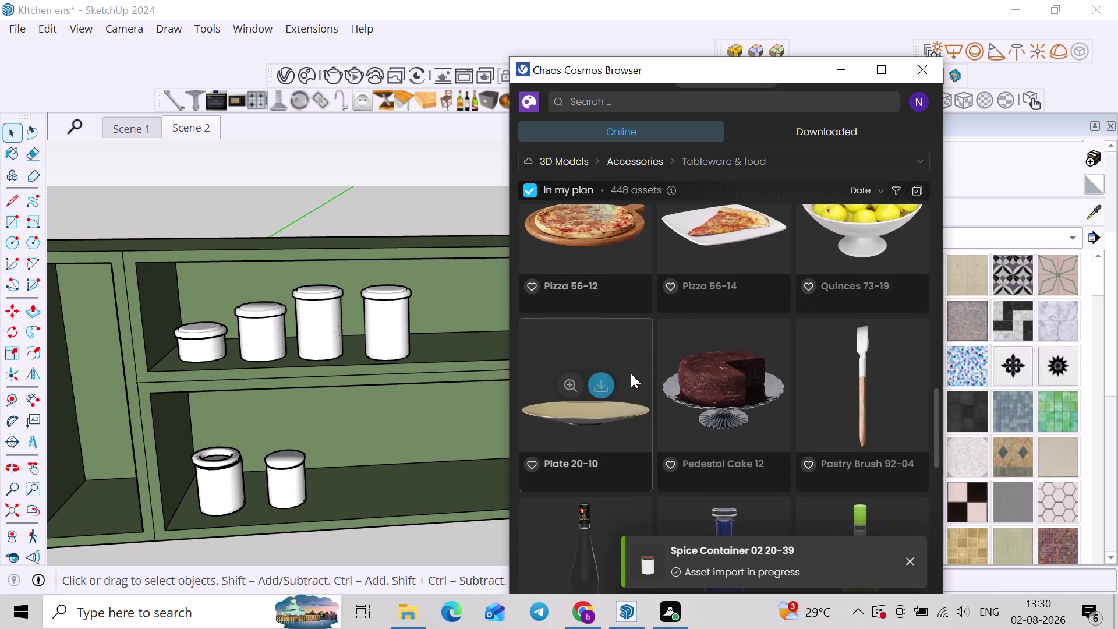
scroll(down, 3)
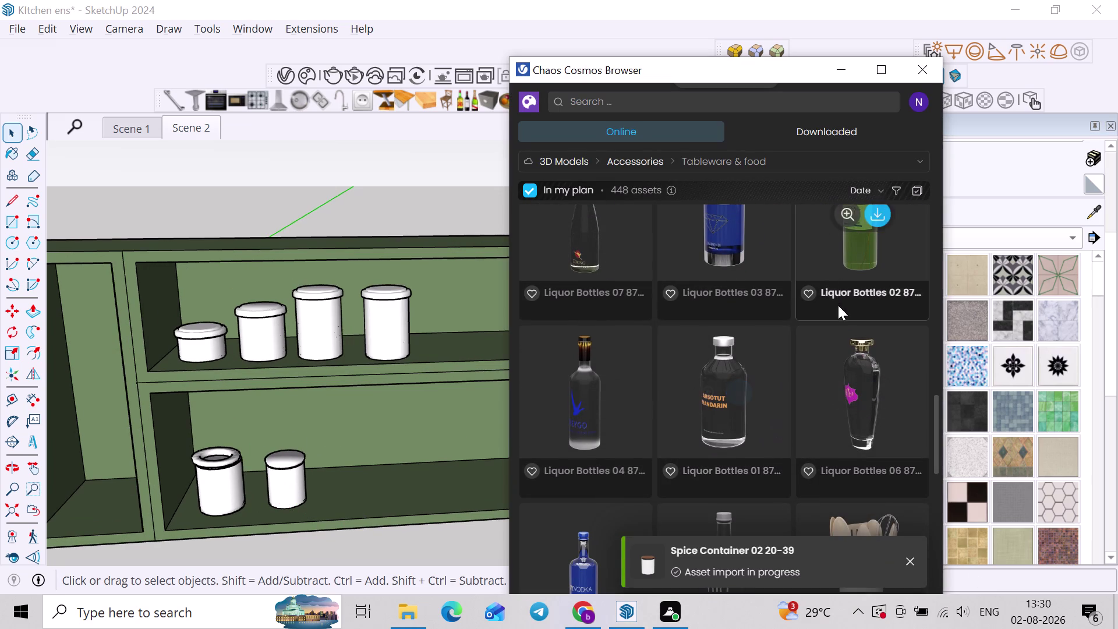
scroll(down, 3)
scroll(down, 3)
scroll(down, 3)
scroll(down, 3)
scroll(down, 3)
scroll(up, 3)
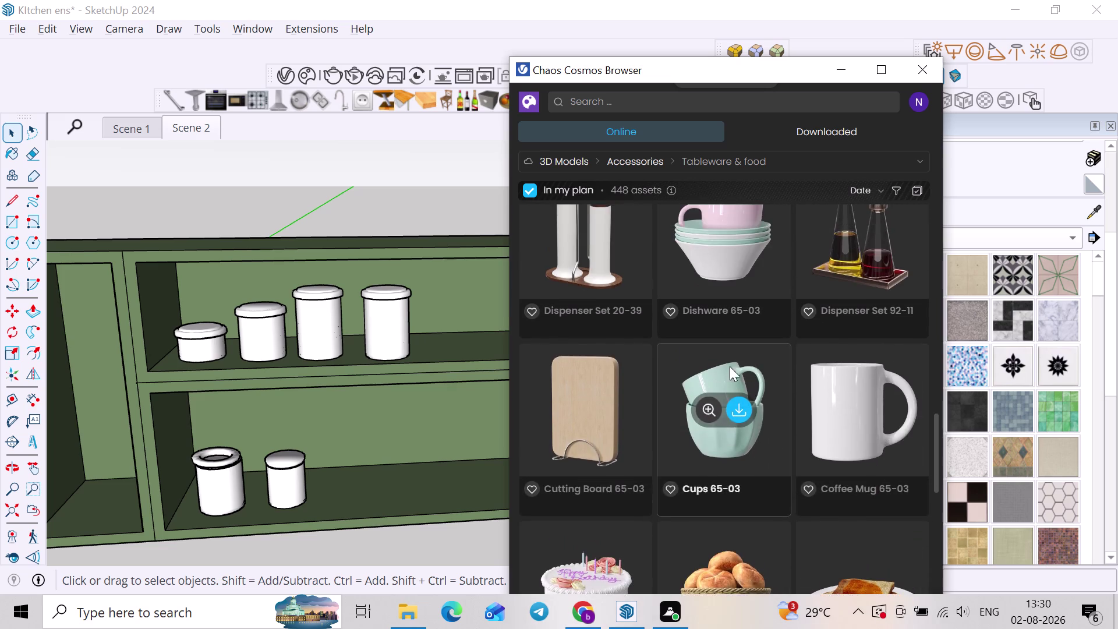
scroll(up, 3)
scroll(down, 3)
scroll(up, 3)
scroll(down, 3)
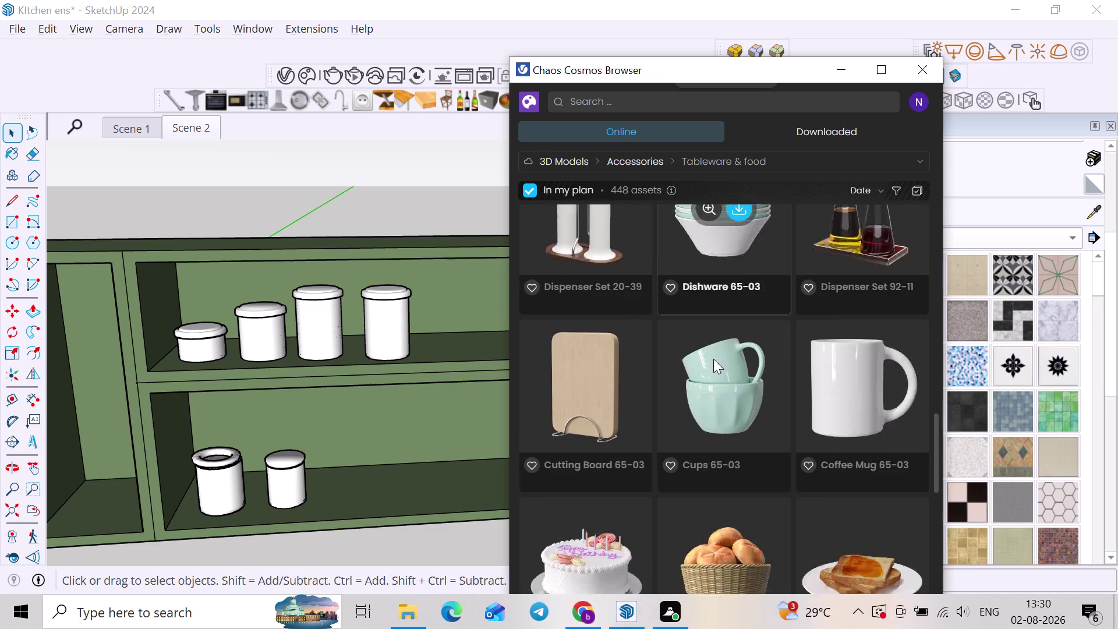
scroll(down, 3)
scroll(down, 3)
scroll(down, 3)
scroll(down, 3)
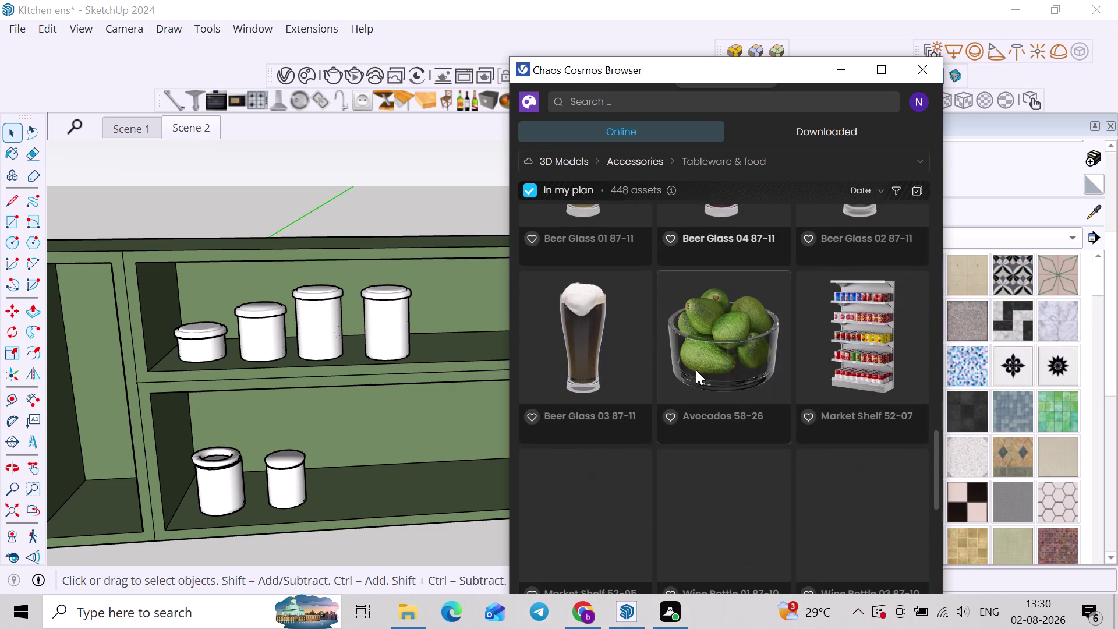
scroll(down, 3)
scroll(down, 3)
scroll(down, 3)
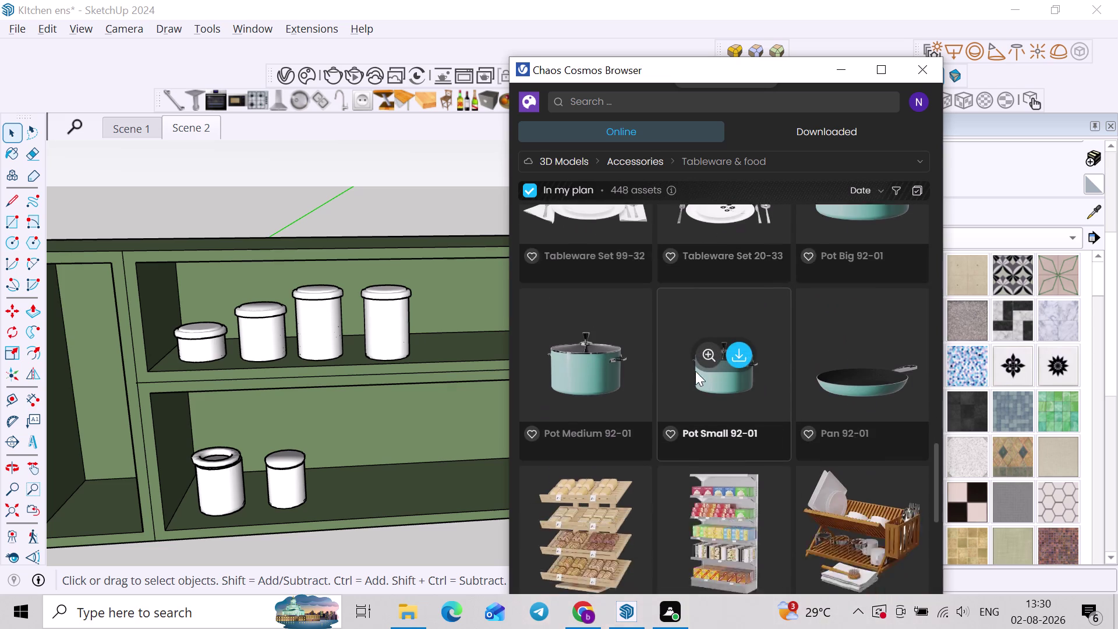
scroll(down, 3)
scroll(down, 3)
scroll(down, 3)
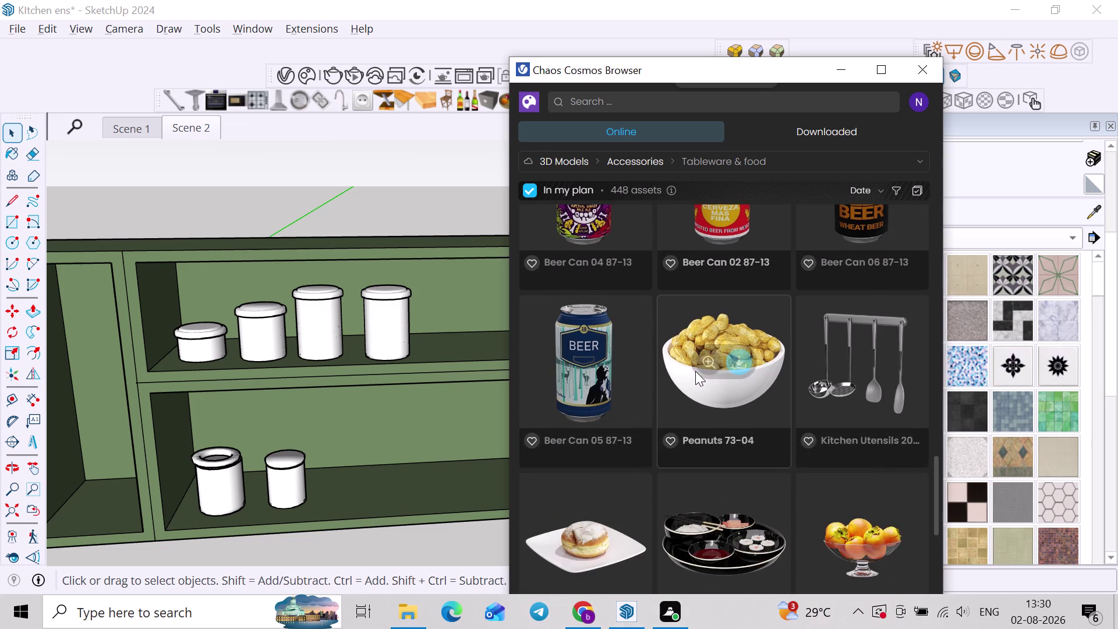
scroll(down, 3)
scroll(down, 3)
scroll(down, 3)
scroll(down, 3)
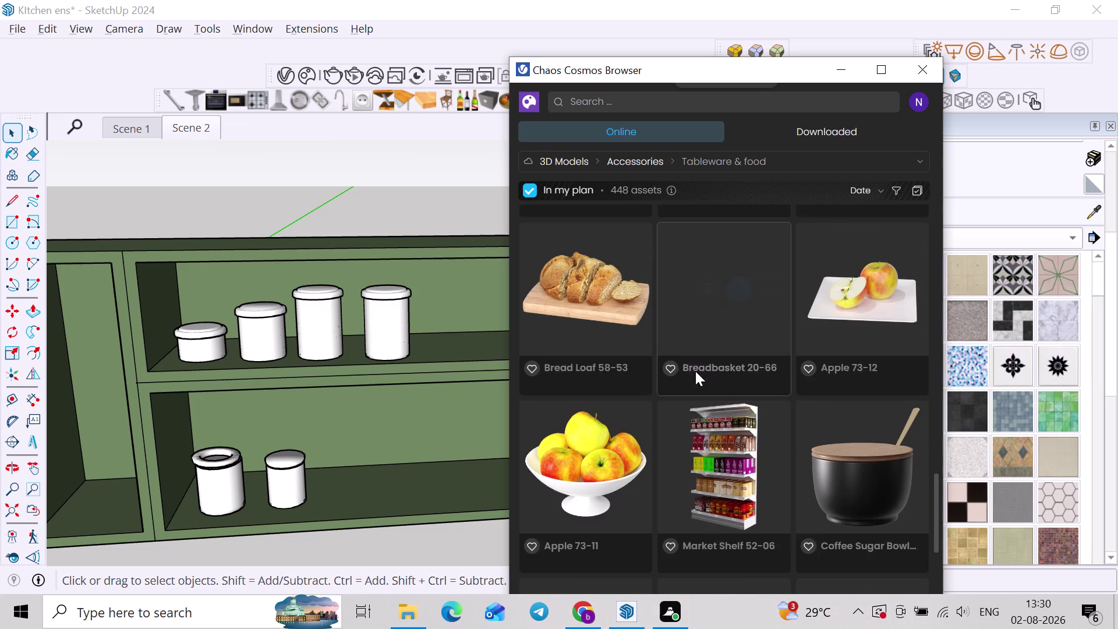
scroll(down, 3)
scroll(down, 3)
scroll(up, 3)
scroll(down, 3)
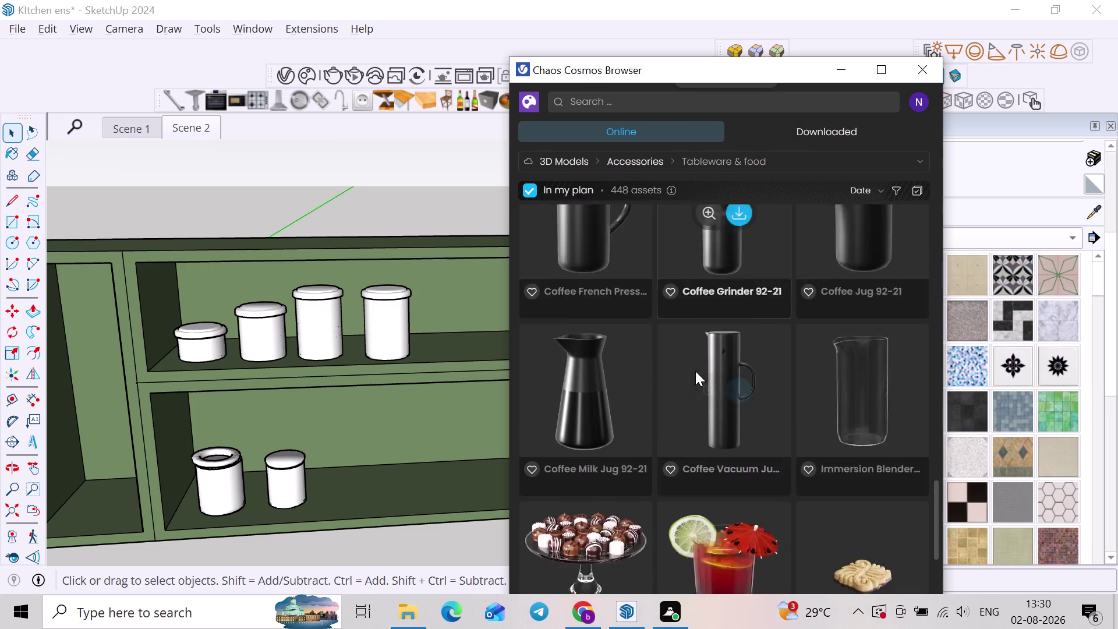
scroll(down, 3)
scroll(down, 3)
scroll(down, 3)
scroll(down, 3)
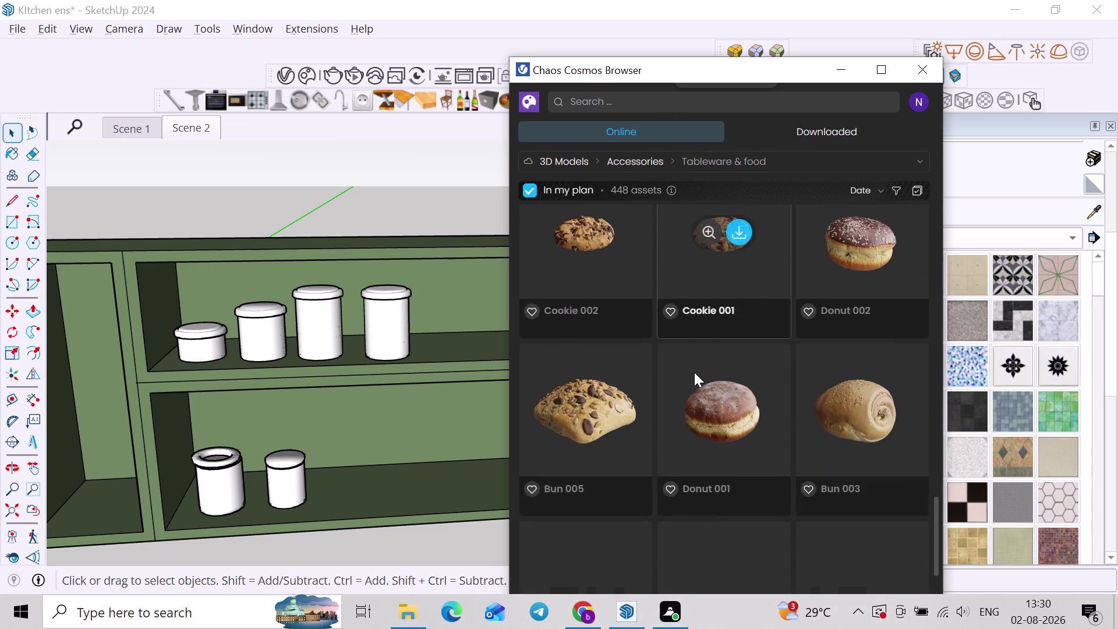
scroll(down, 3)
scroll(down, 3)
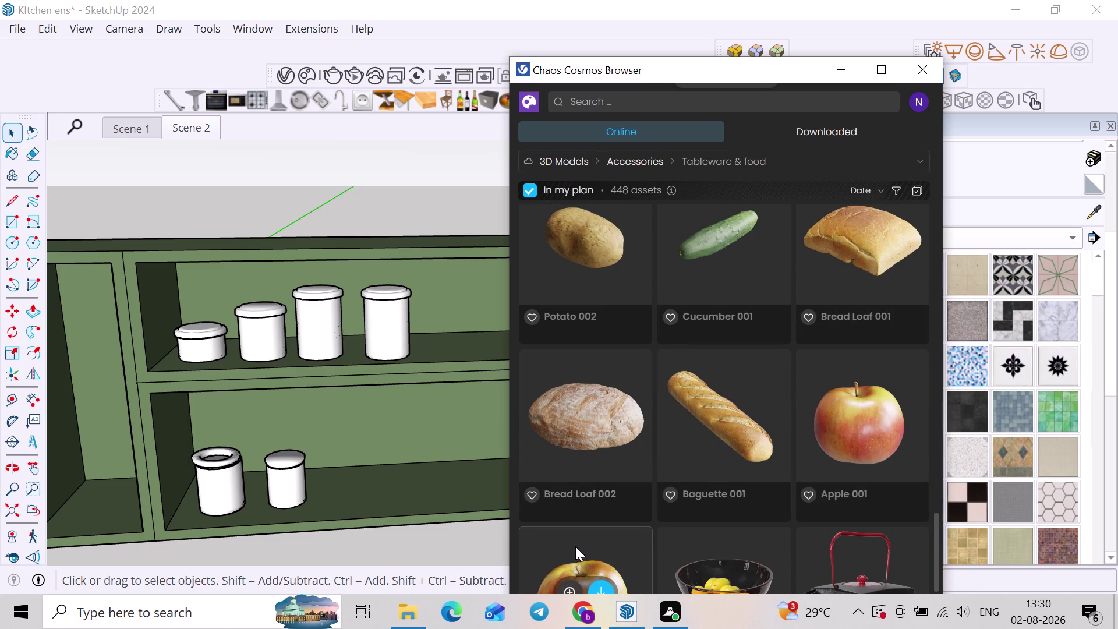
scroll(down, 3)
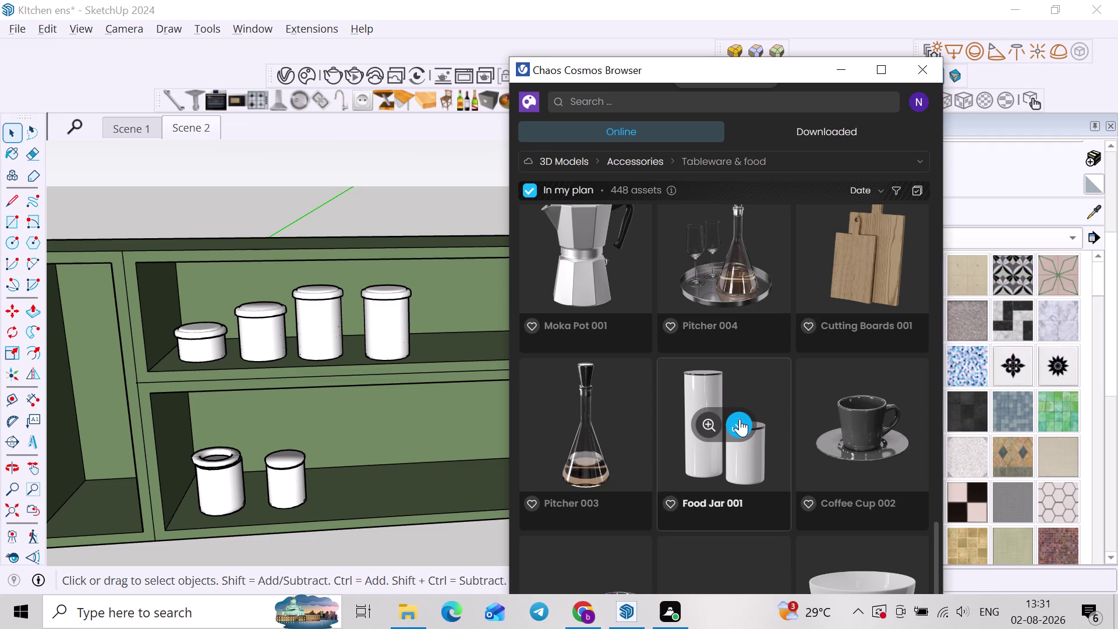
Download Food Jar 001 and place the tall and short jars in the left compartment.
click(739, 418)
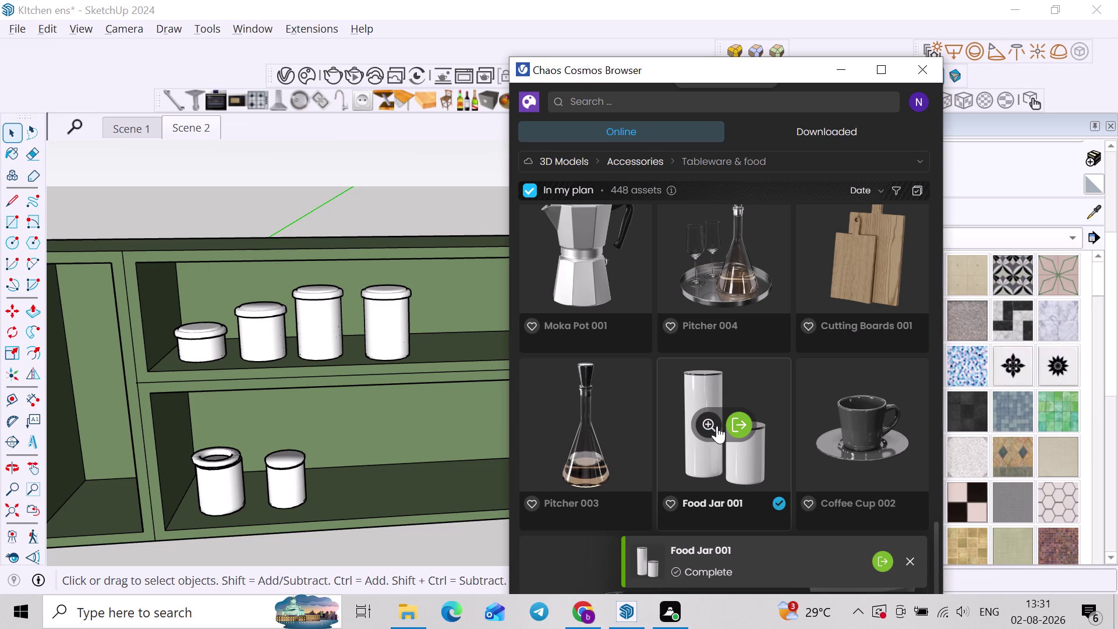
click(735, 422)
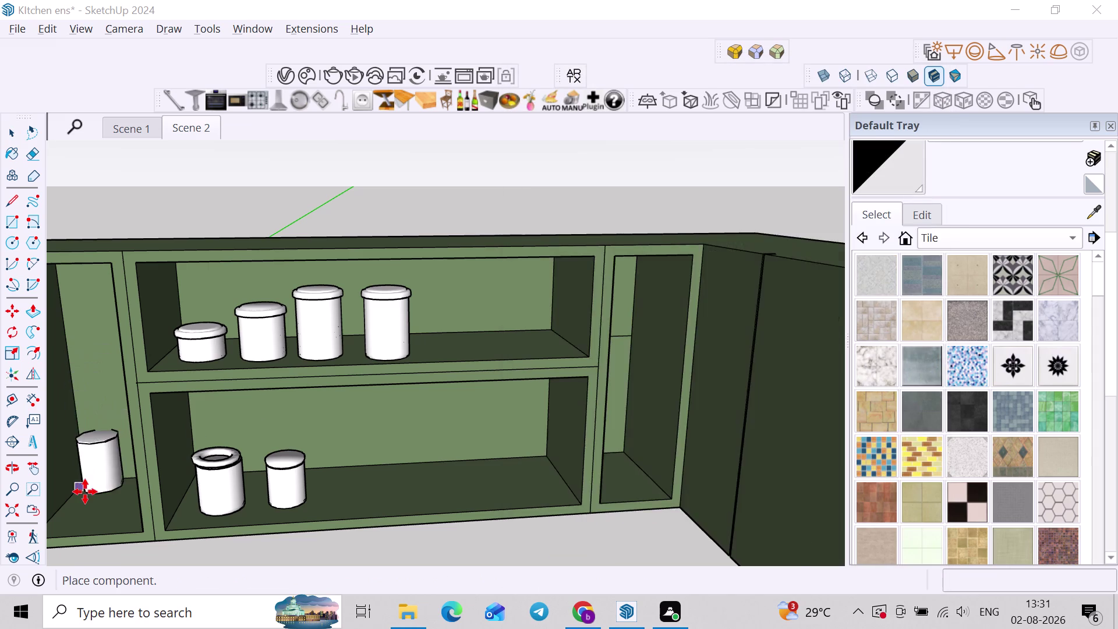
scroll(up, 3)
middle_drag(93, 490, 270, 465)
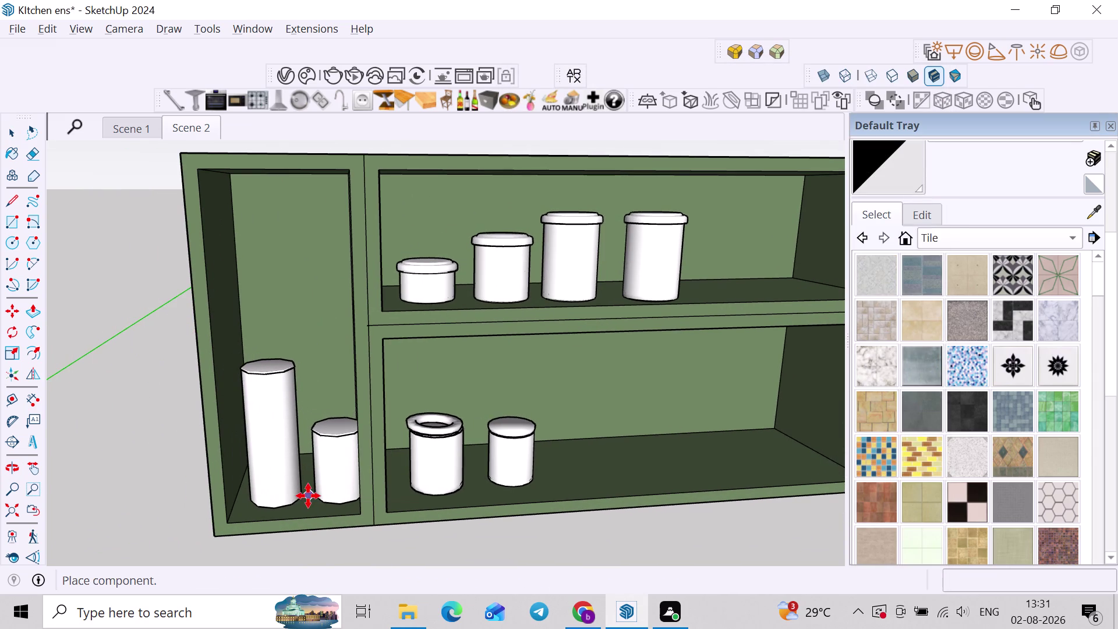
click(306, 496)
key(space)
Find Citrus Fruit 001 in the Tableware & food list, then download and import it.
scroll(down, 3)
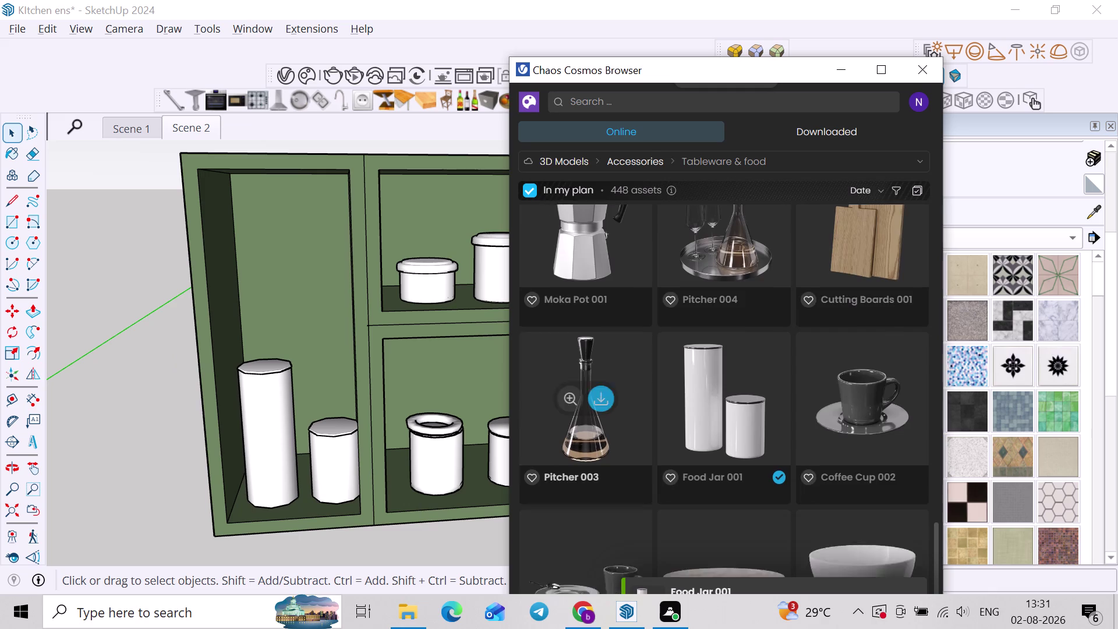
scroll(down, 3)
scroll(down, 3)
scroll(down, 3)
scroll(up, 3)
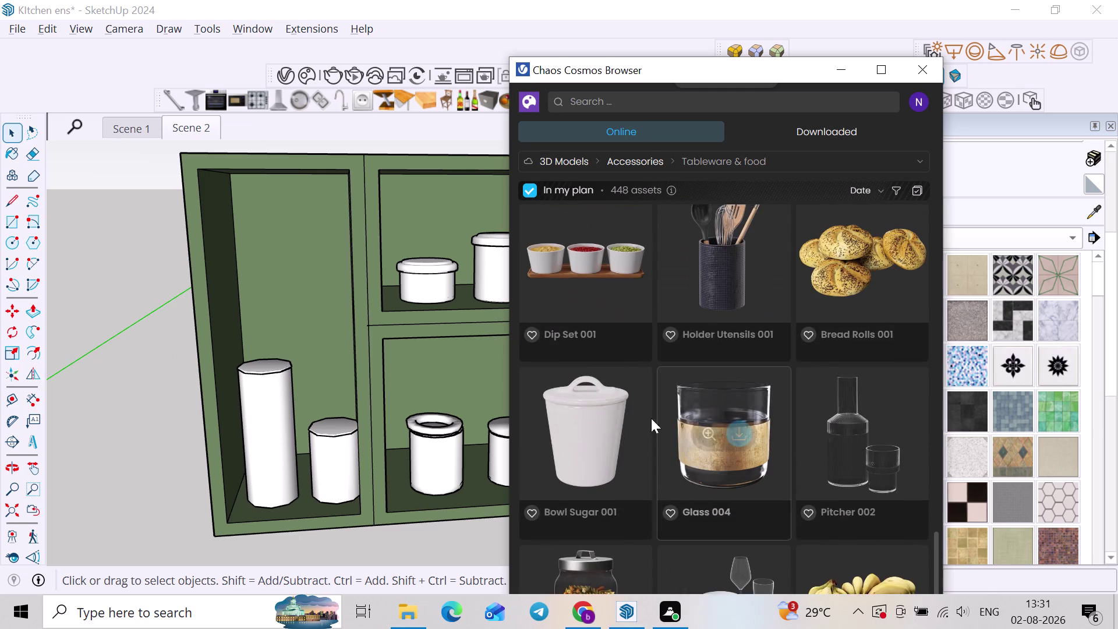
scroll(down, 3)
scroll(down, 3)
scroll(down, 3)
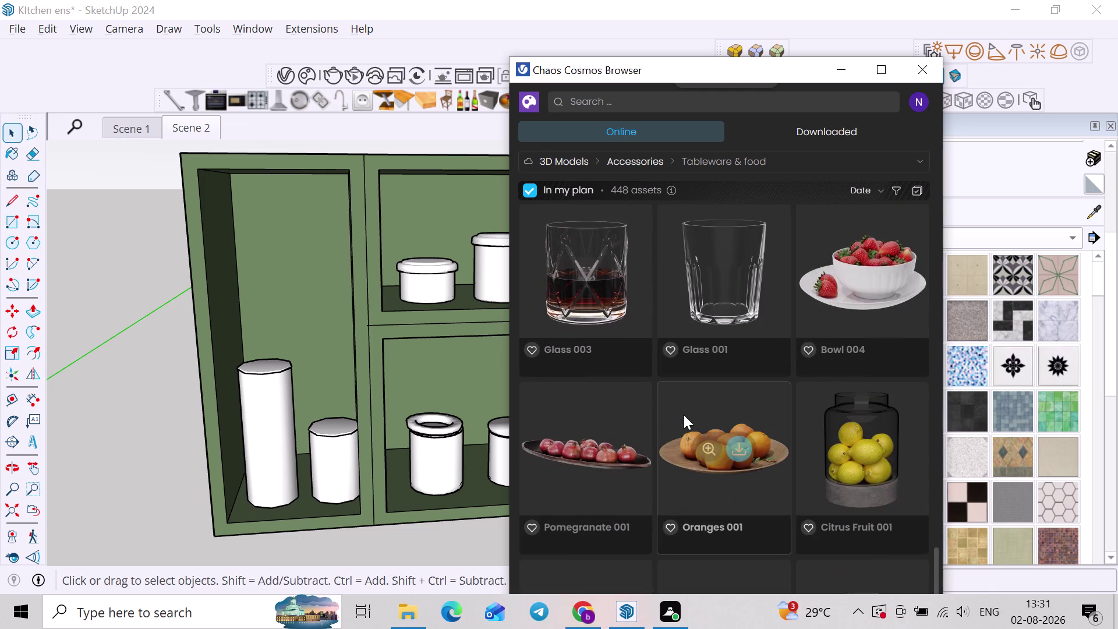
scroll(down, 3)
scroll(down, 3)
scroll(down, 3)
scroll(down, 3)
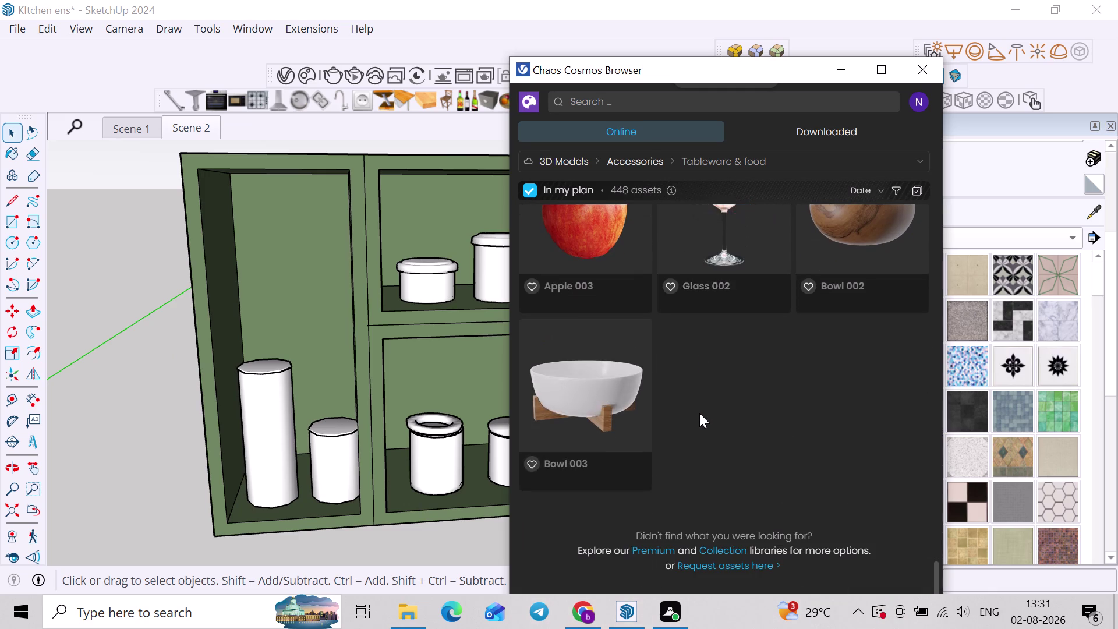
scroll(up, 3)
scroll(up, 3)
scroll(up, 3)
scroll(up, 3)
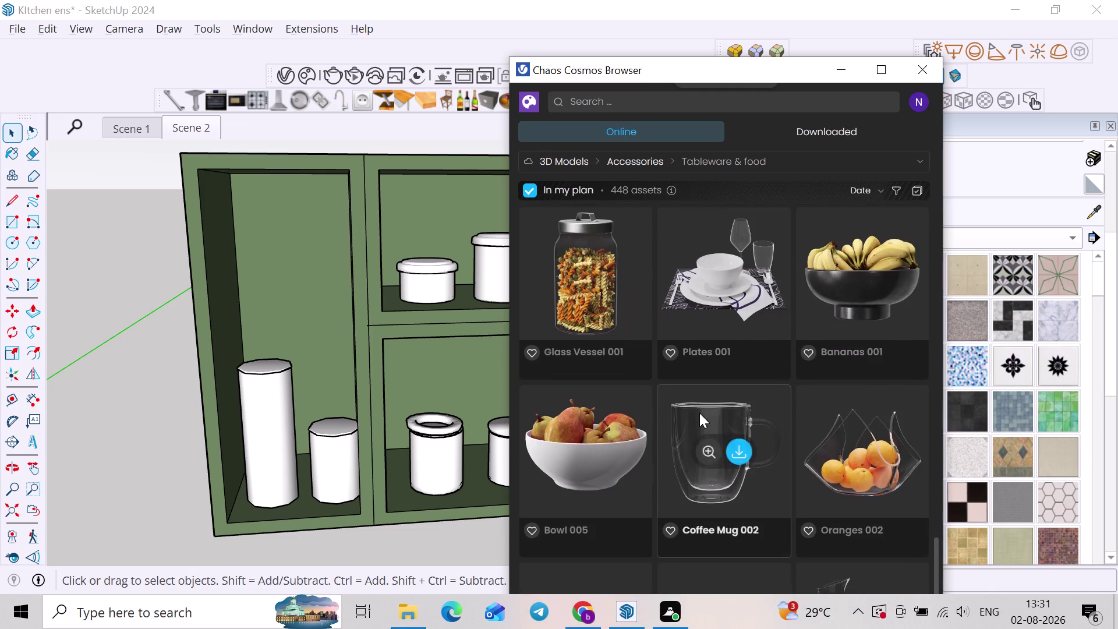
scroll(up, 3)
scroll(down, 3)
scroll(up, 3)
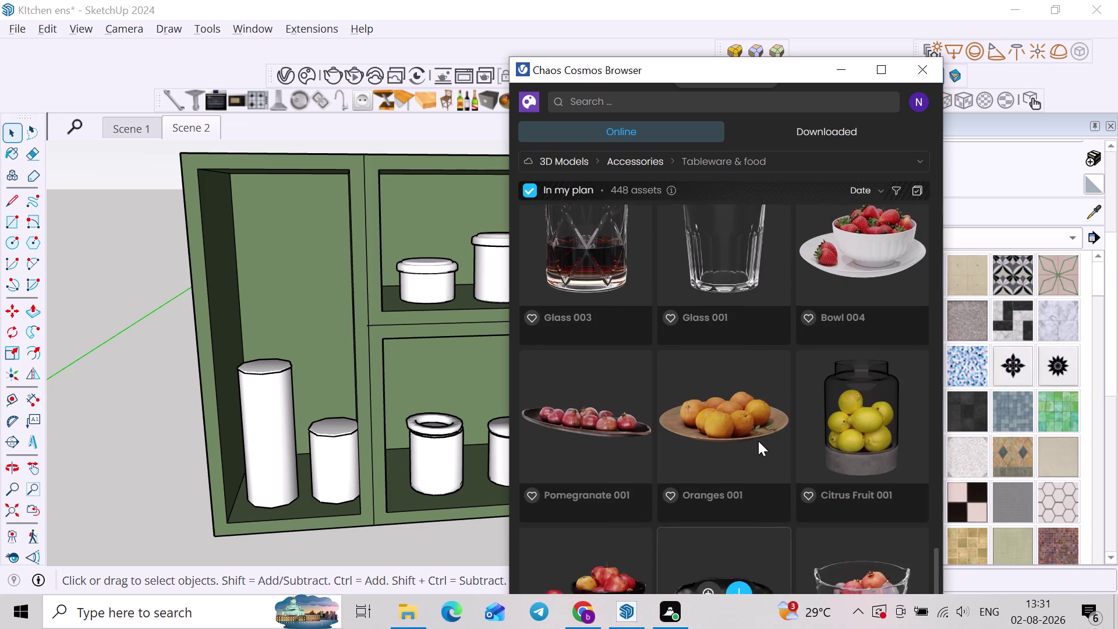
click(872, 460)
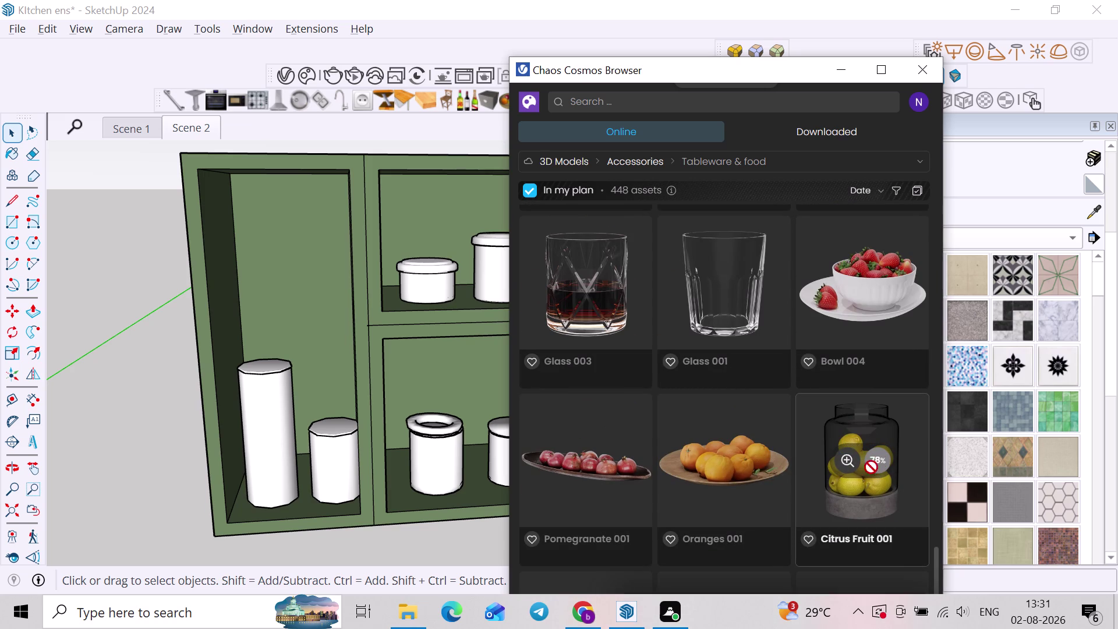
click(883, 462)
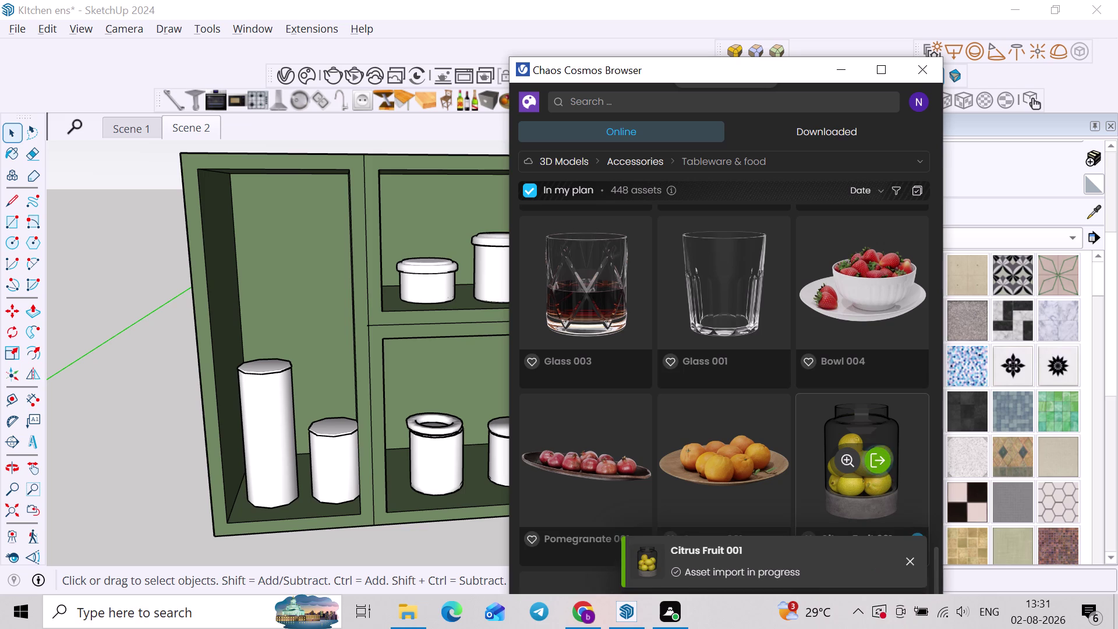
Place the Citrus Fruit 001 jar on the green unit's lower shelf.
scroll(down, 3)
scroll(down, 3)
middle_drag(493, 423, 358, 447)
scroll(up, 3)
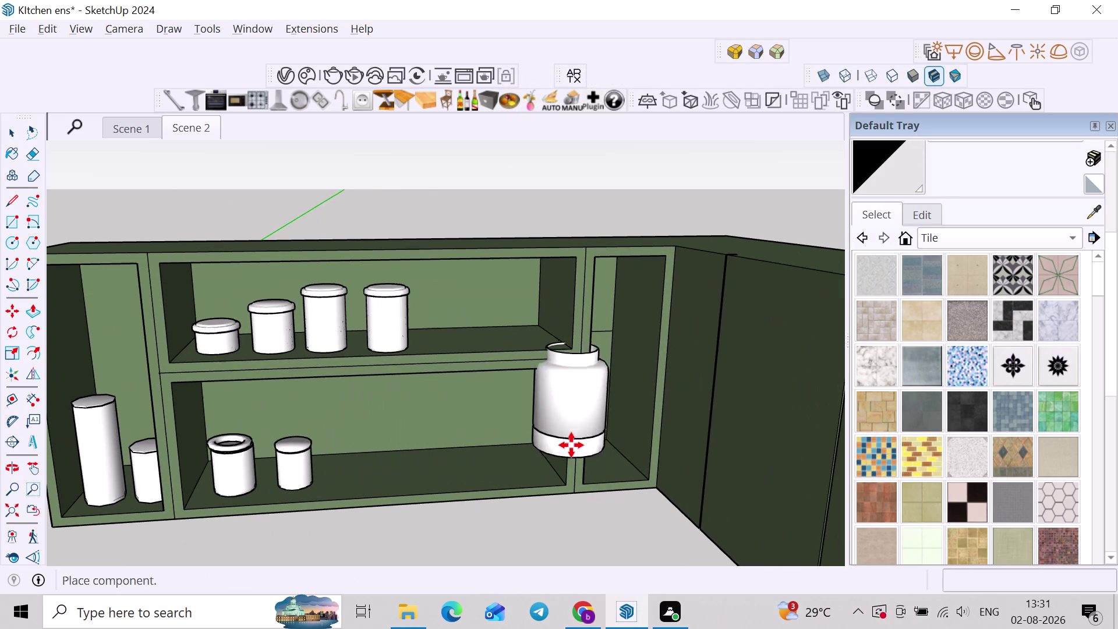
click(409, 476)
key(space)
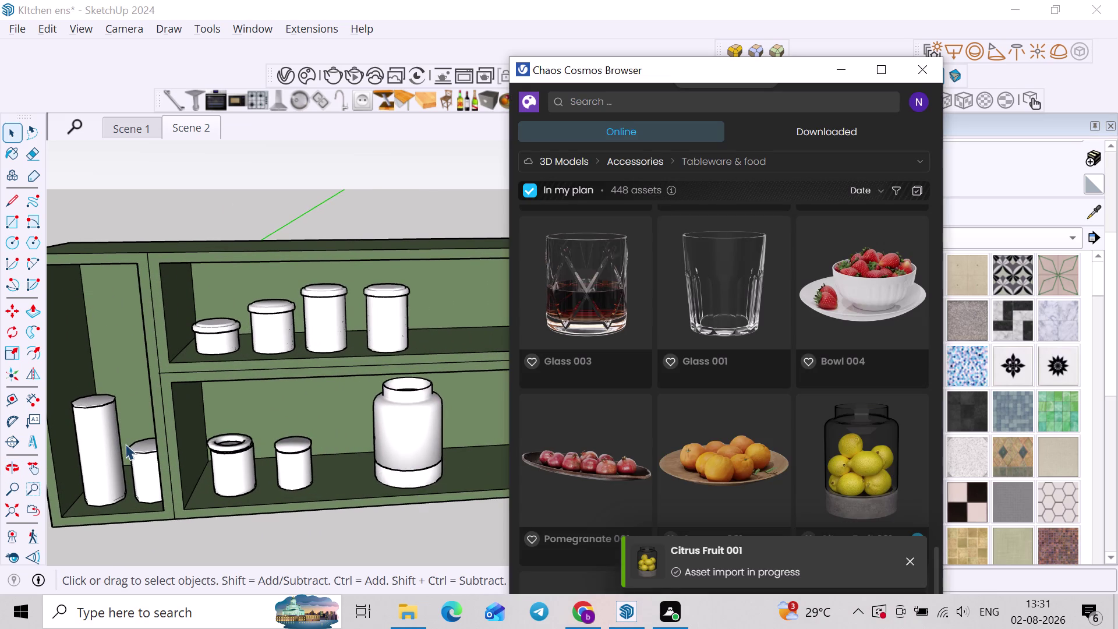
scroll(down, 3)
middle_drag(311, 361, 172, 361)
Copy the rightmost upper-shelf jar into the narrow right compartment.
middle_drag(281, 352, 304, 346)
click(223, 316)
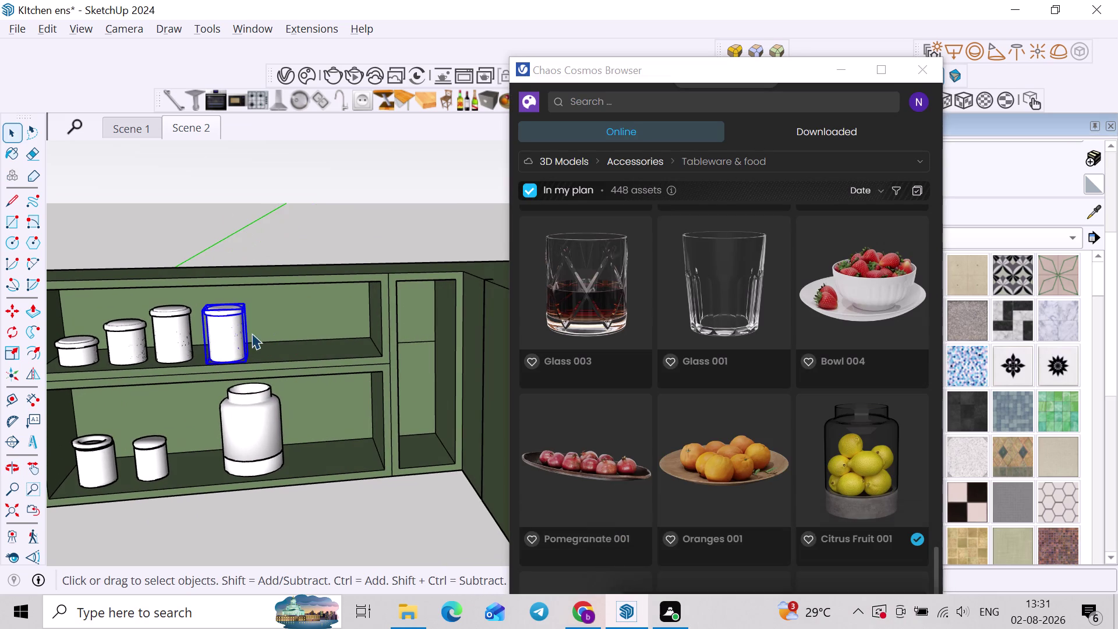
key(m)
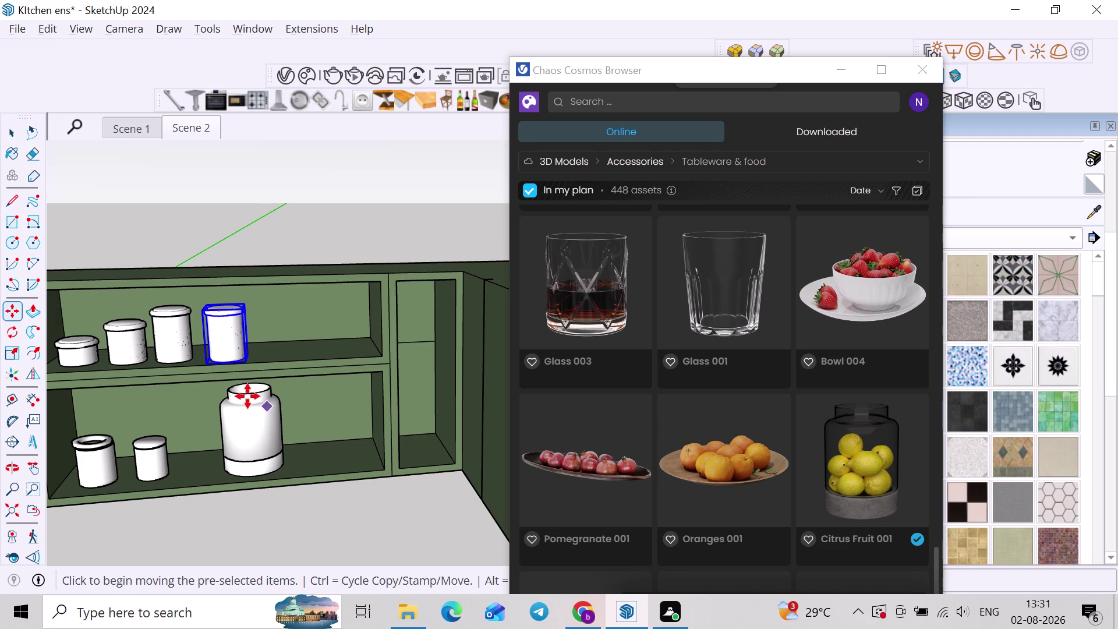
click(211, 354)
middle_drag(274, 366, 195, 346)
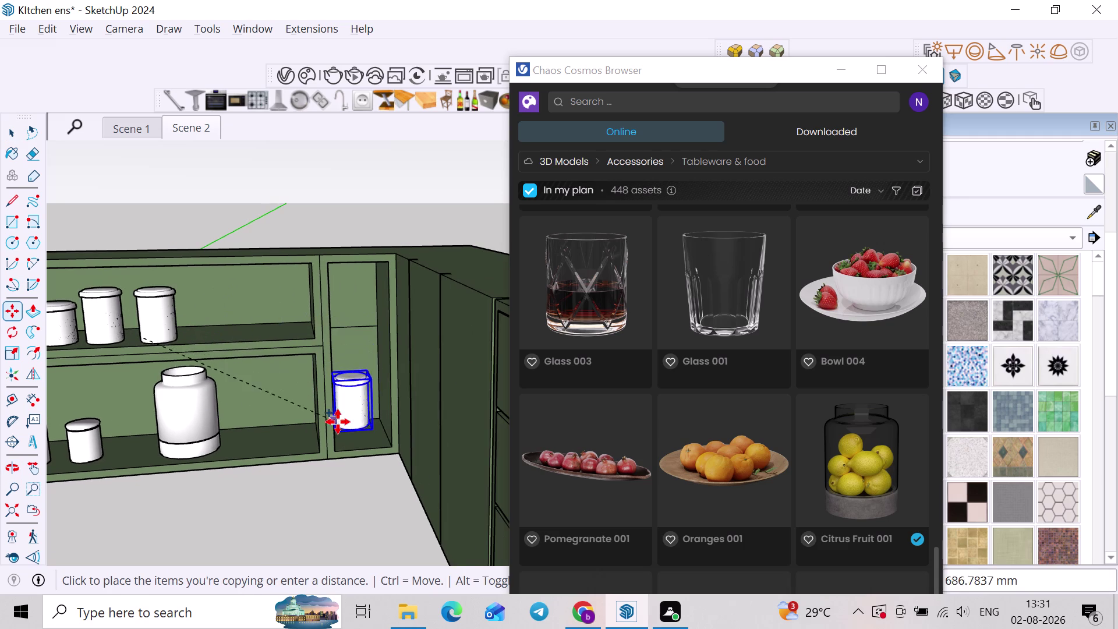
click(345, 433)
scroll(down, 3)
key(space)
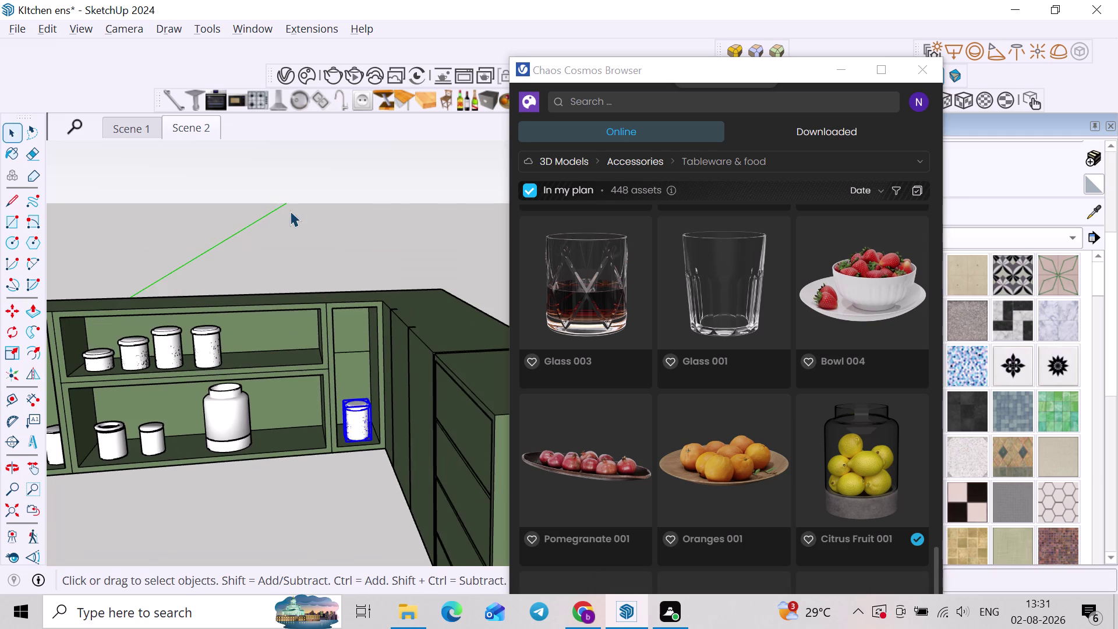
click(290, 211)
Switch to Scene 2 and start a V-Ray render of the kitchen.
scroll(down, 3)
click(177, 134)
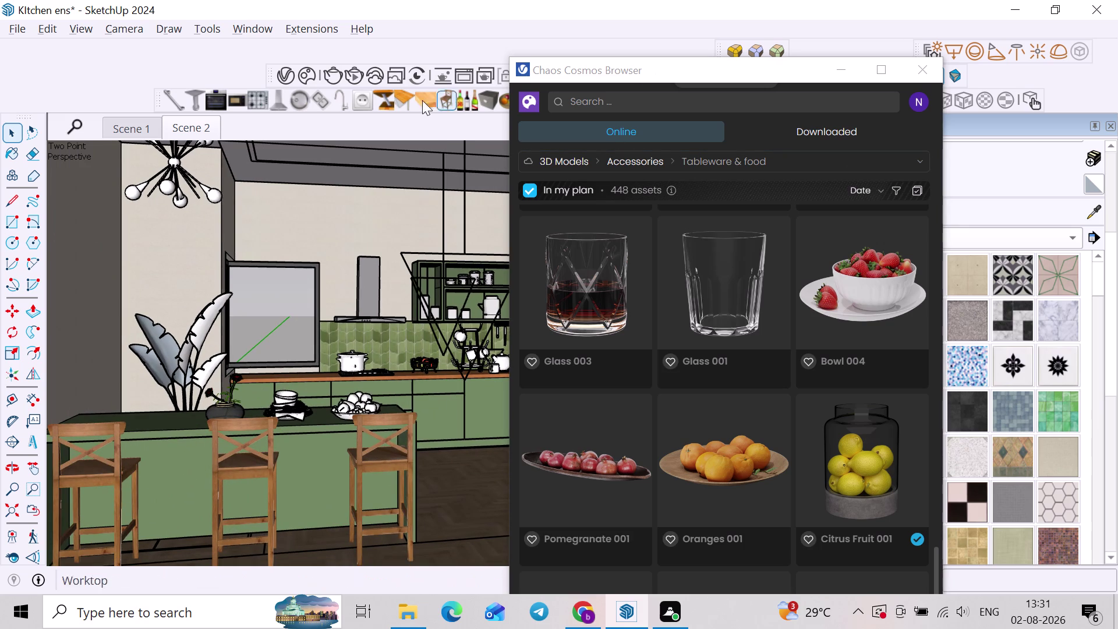
click(350, 72)
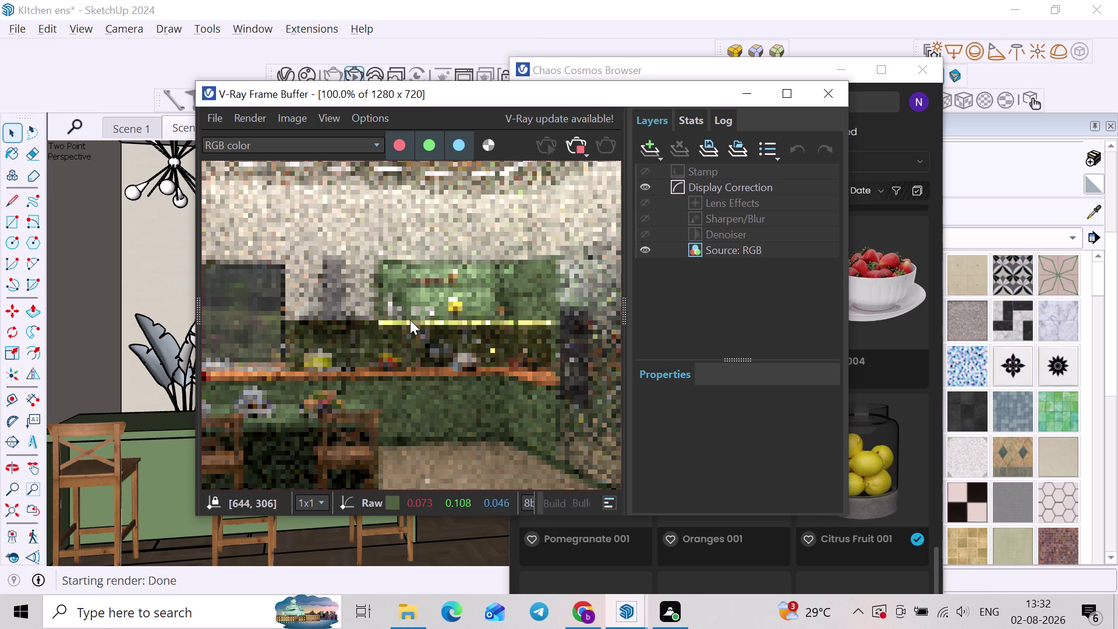
Zoom in and out on the V-Ray Frame Buffer preview of the shelves.
scroll(up, 3)
scroll(down, 3)
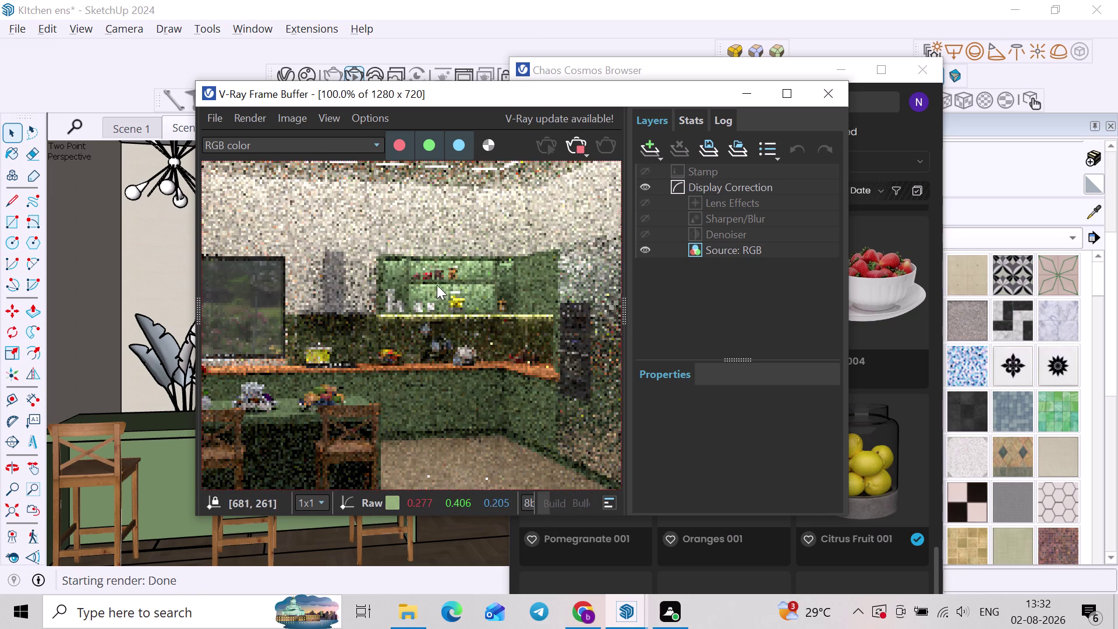
scroll(up, 3)
scroll(down, 3)
scroll(up, 3)
scroll(up, 3)
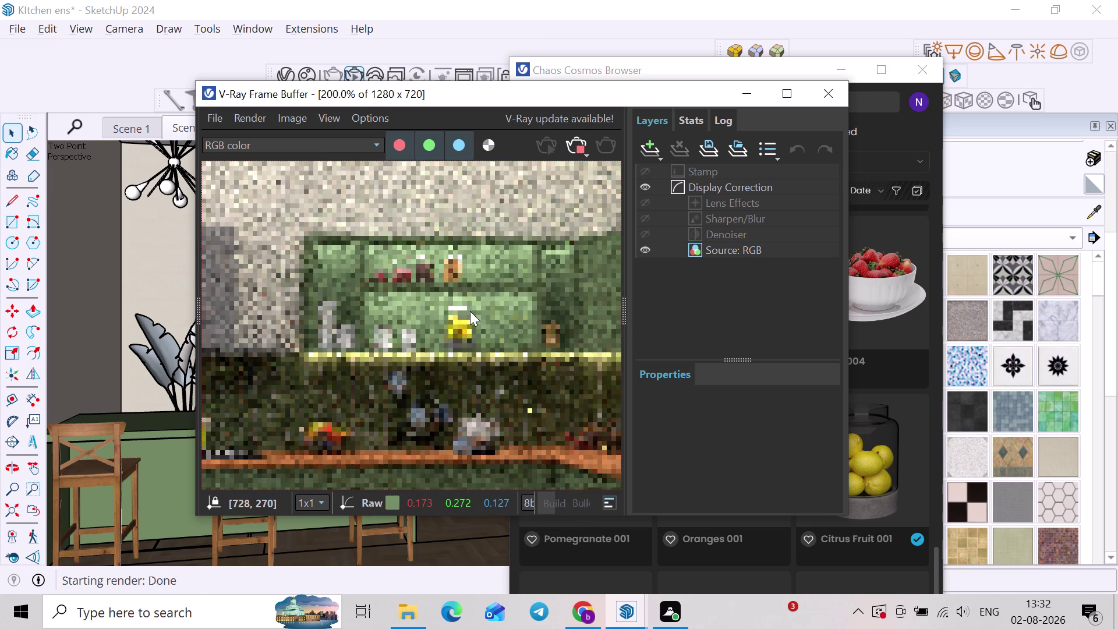
scroll(down, 3)
scroll(up, 3)
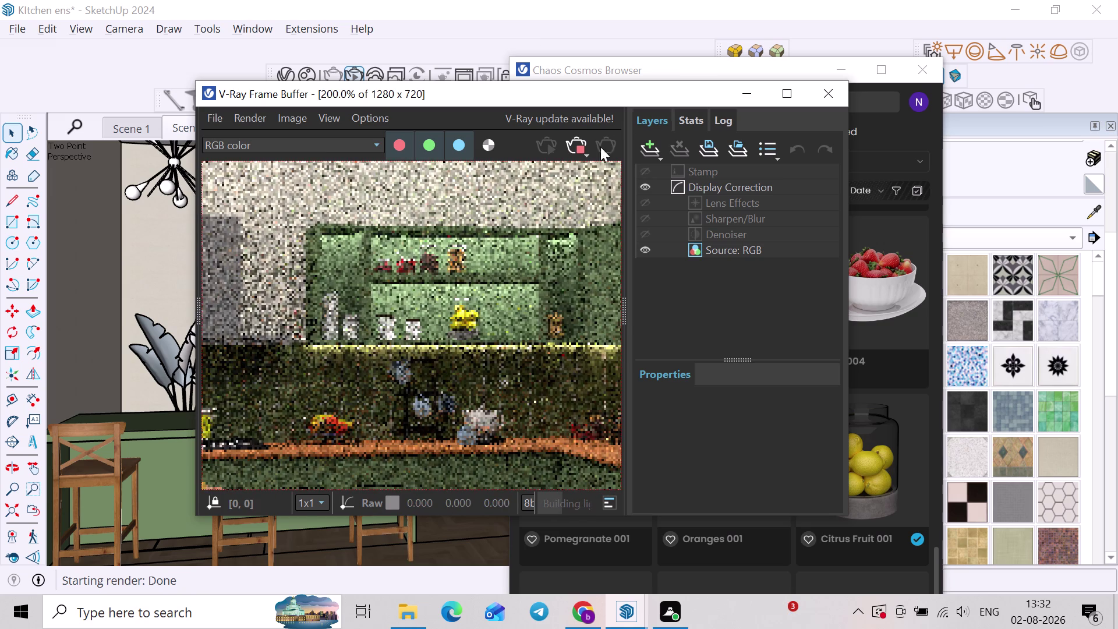
Stop the progressive render and close the V-Ray Frame Buffer.
click(569, 149)
click(817, 91)
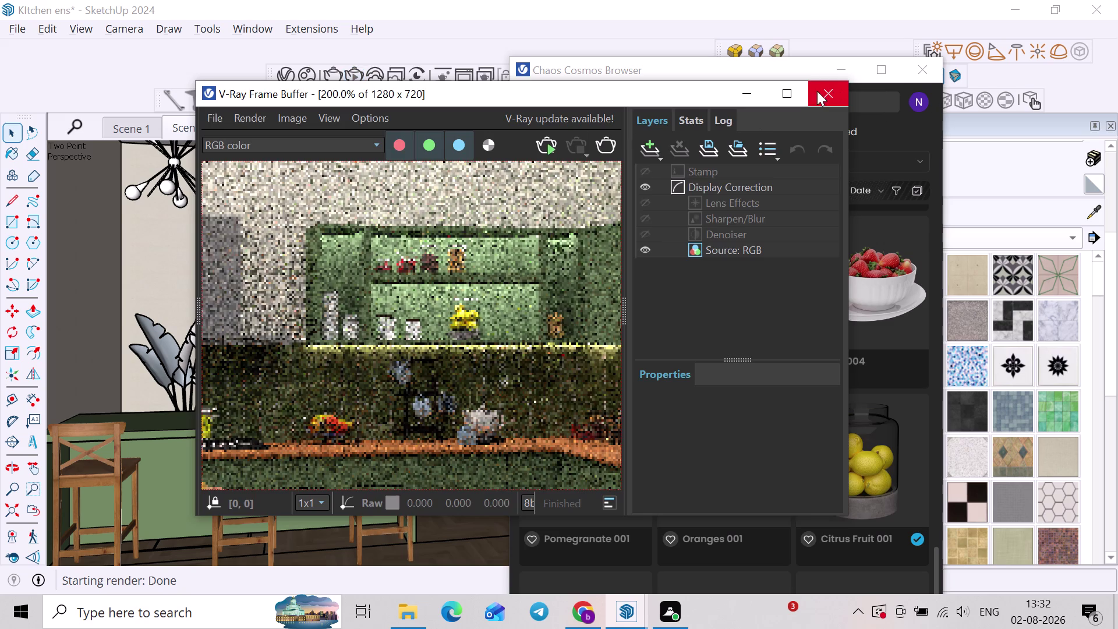
click(911, 69)
middle_drag(500, 346, 421, 378)
Zoom and pan in to view the open cabinet shelves from above.
scroll(up, 3)
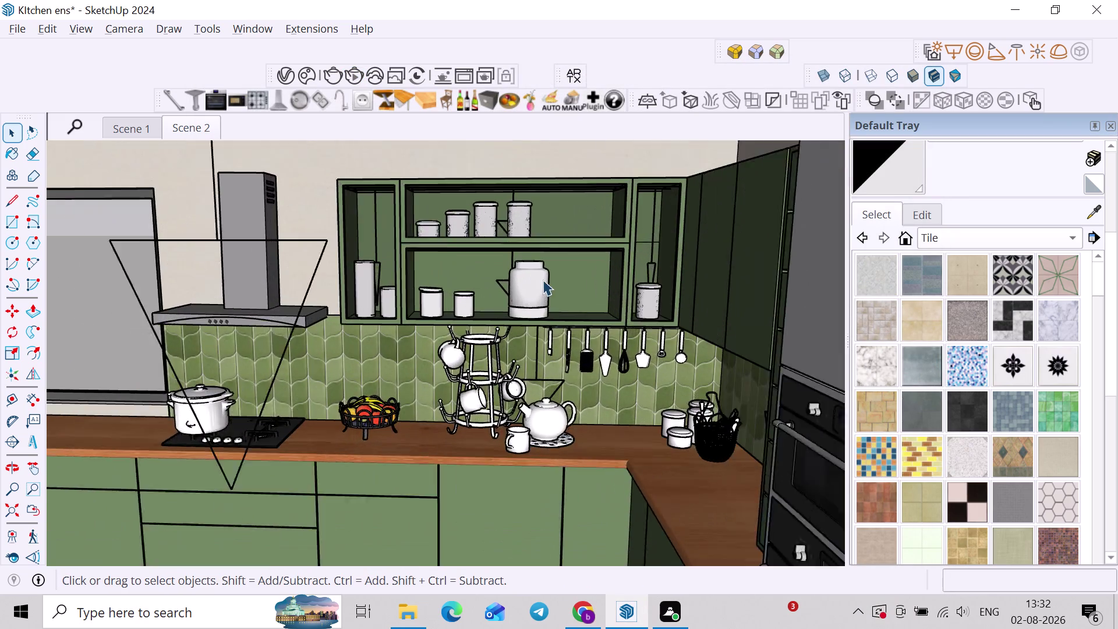
scroll(up, 3)
middle_drag(530, 285, 439, 389)
scroll(up, 3)
middle_drag(522, 309, 493, 315)
scroll(up, 3)
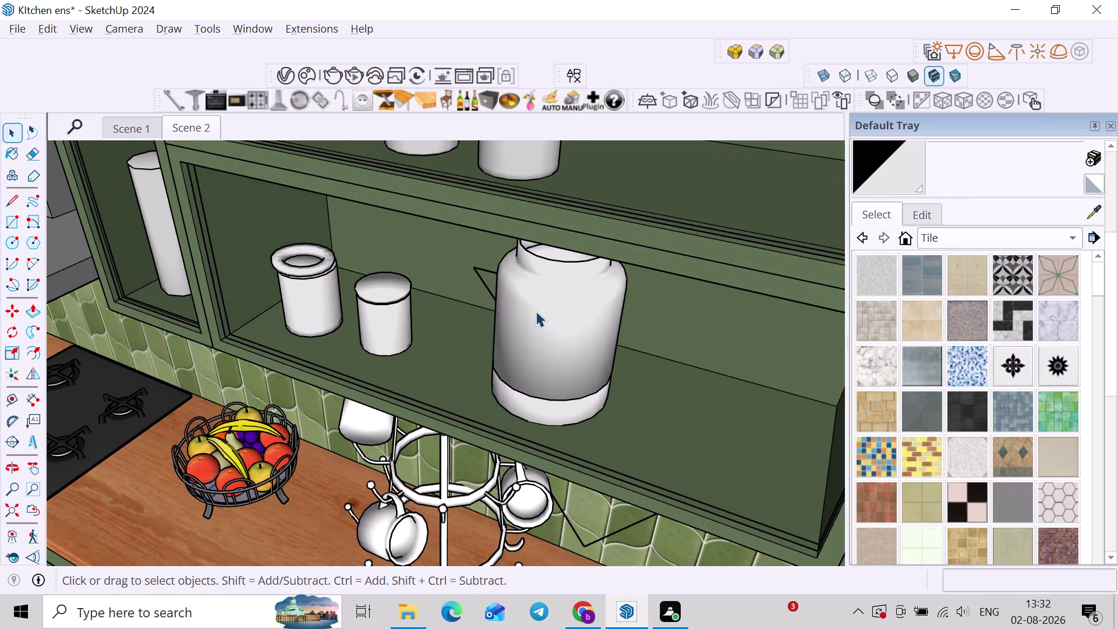
click(538, 310)
middle_drag(530, 337, 589, 298)
scroll(down, 3)
key(h)
scroll(down, 3)
click(605, 199)
key(h)
scroll(down, 3)
middle_drag(606, 199, 567, 241)
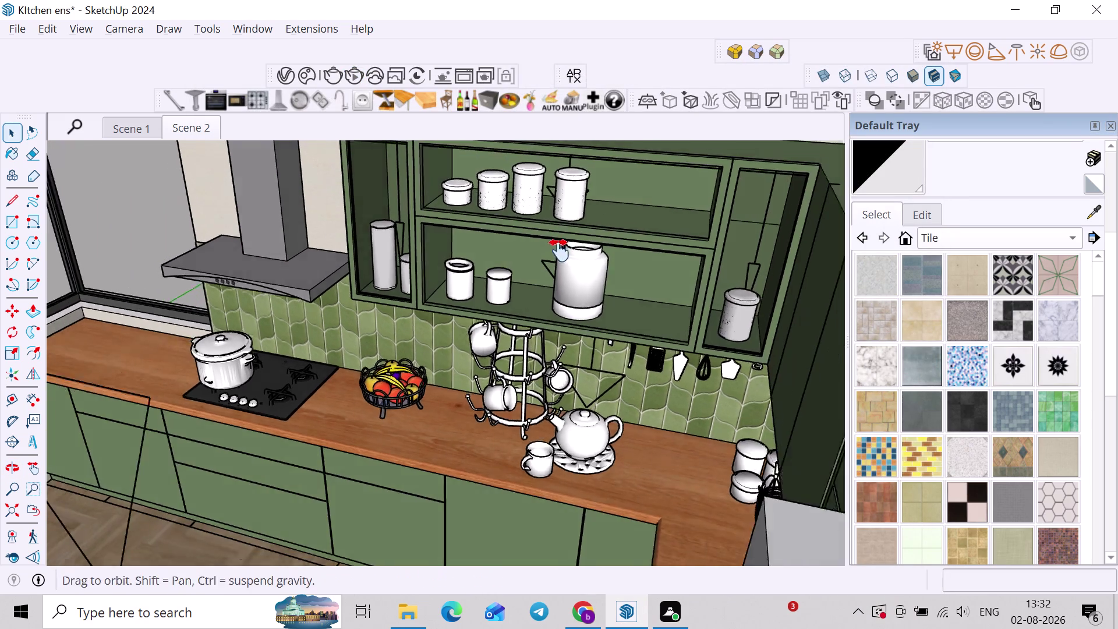
middle_drag(567, 242, 558, 251)
middle_drag(559, 255, 603, 222)
scroll(up, 3)
Copy the rightmost upper-shelf jar, tilt it, and place it beside the large lower-shelf jar.
click(543, 216)
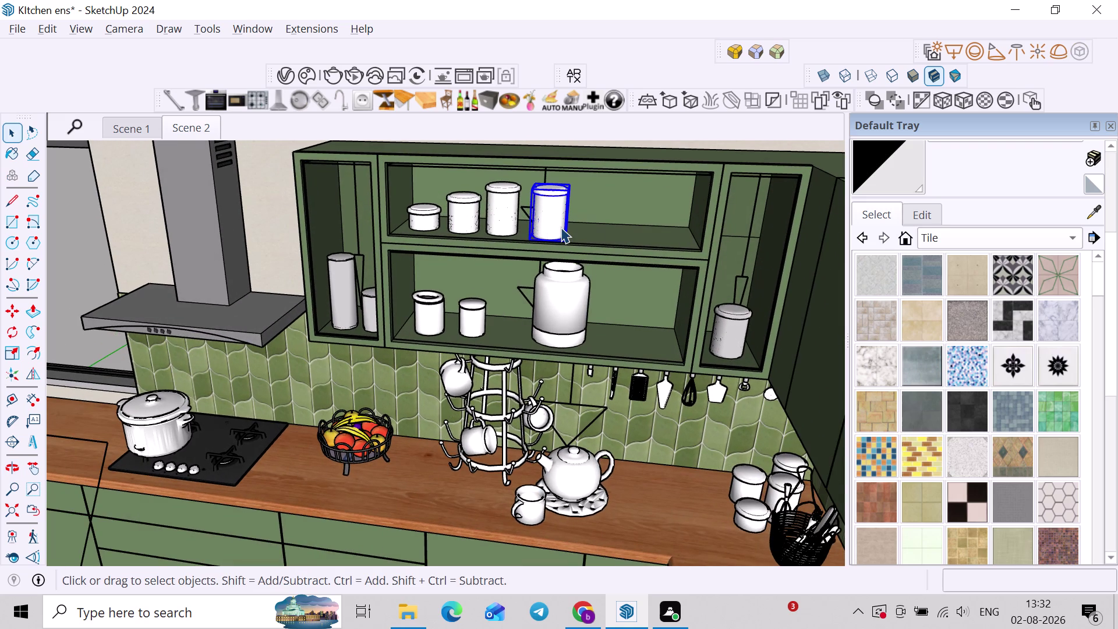
key(m)
click(552, 231)
key(space)
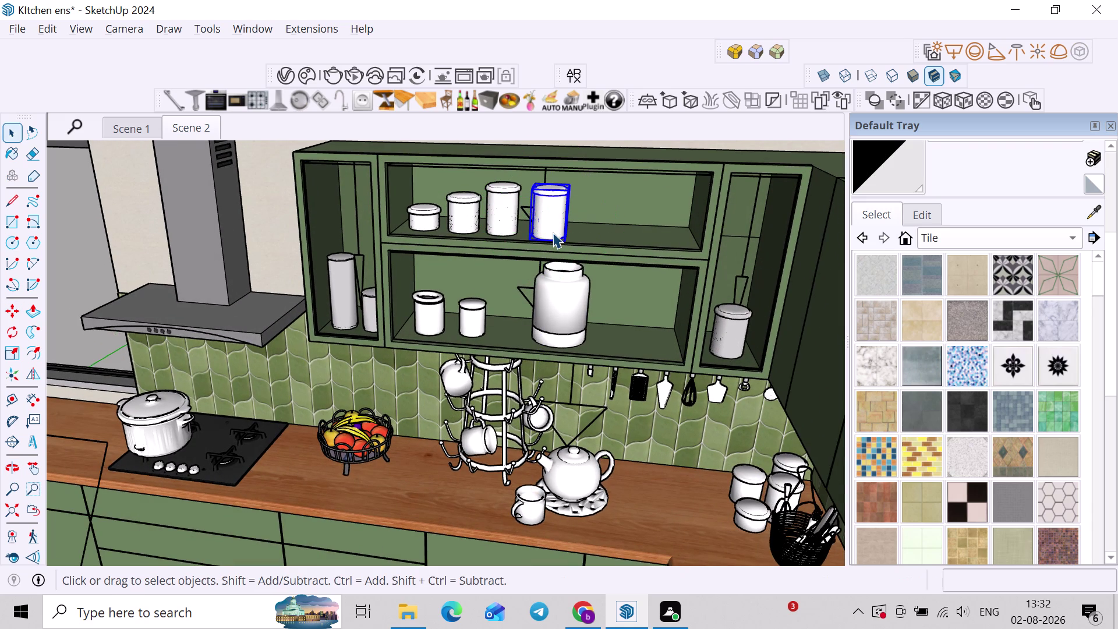
key(m)
click(552, 233)
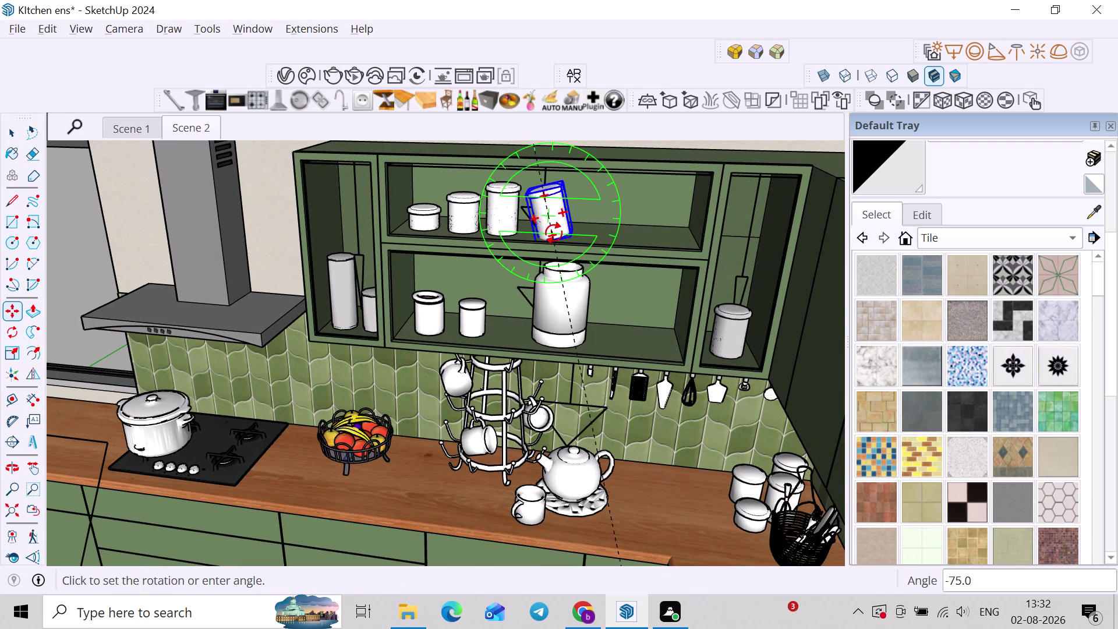
key(space)
scroll(up, 3)
key(m)
click(554, 235)
scroll(up, 3)
key(space)
key(m)
click(551, 234)
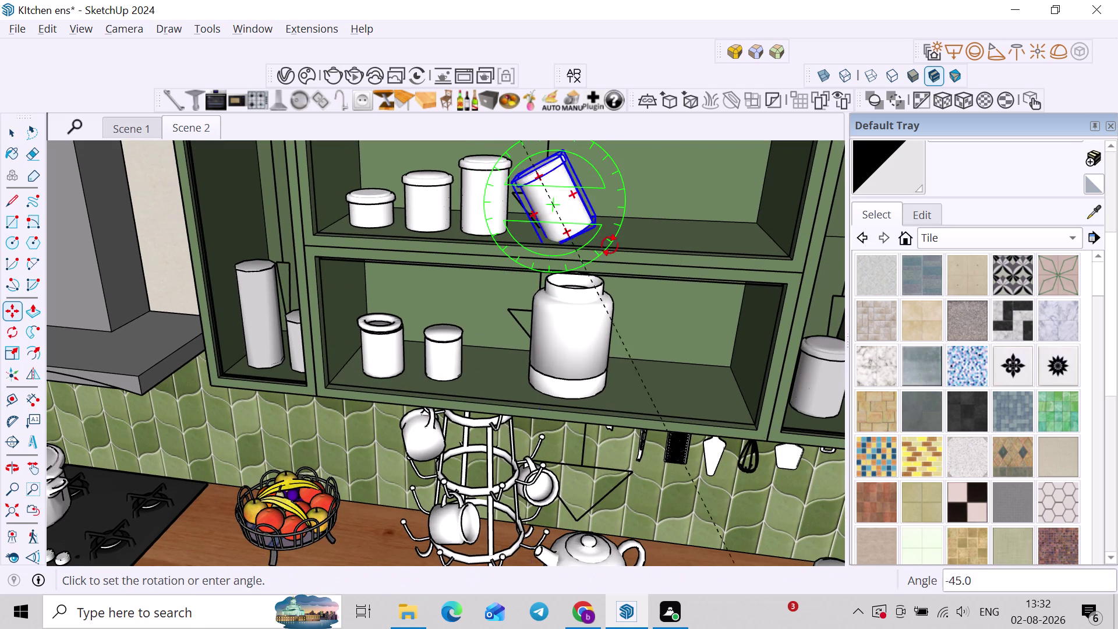
key(space)
key(m)
click(560, 230)
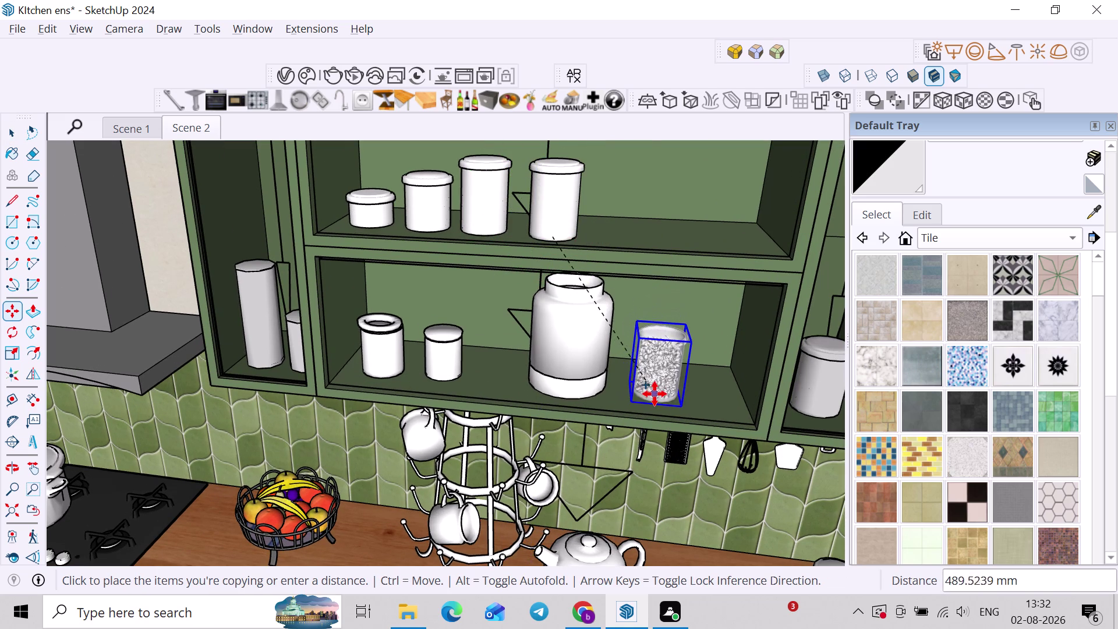
click(655, 392)
key(space)
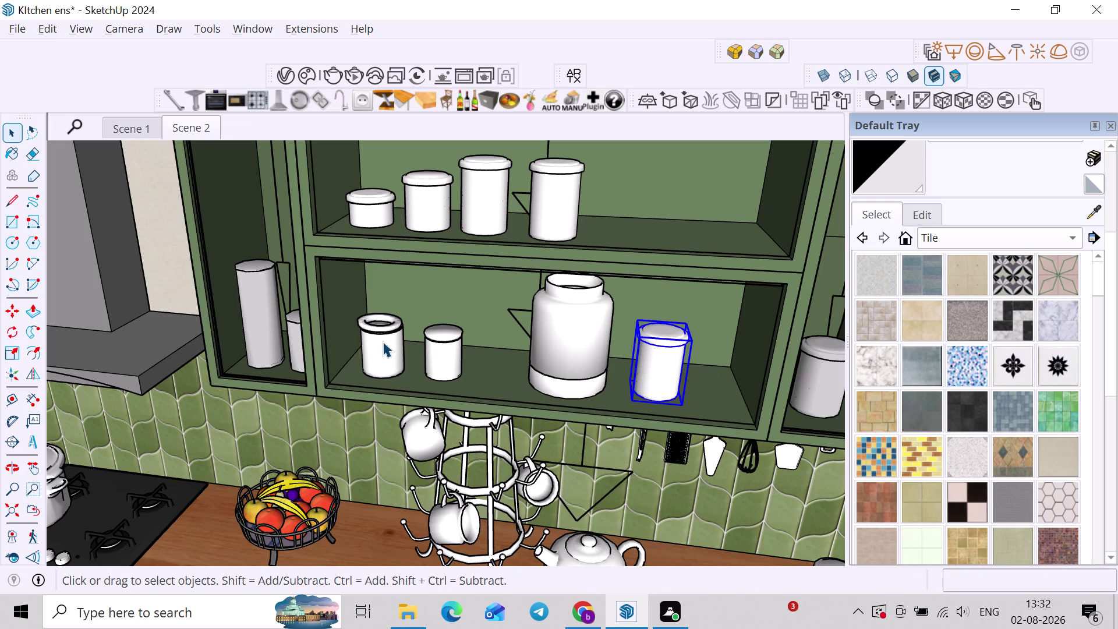
Copy the small lower-shelf jar to the right end of the upper shelf.
middle_drag(428, 340, 510, 333)
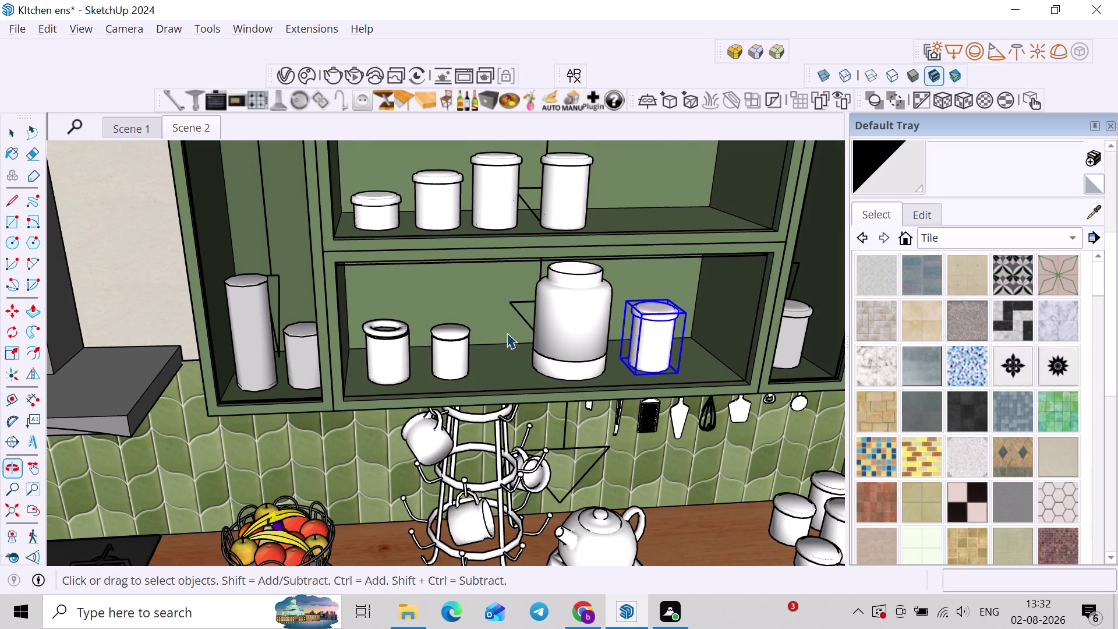
click(449, 347)
key(m)
click(452, 368)
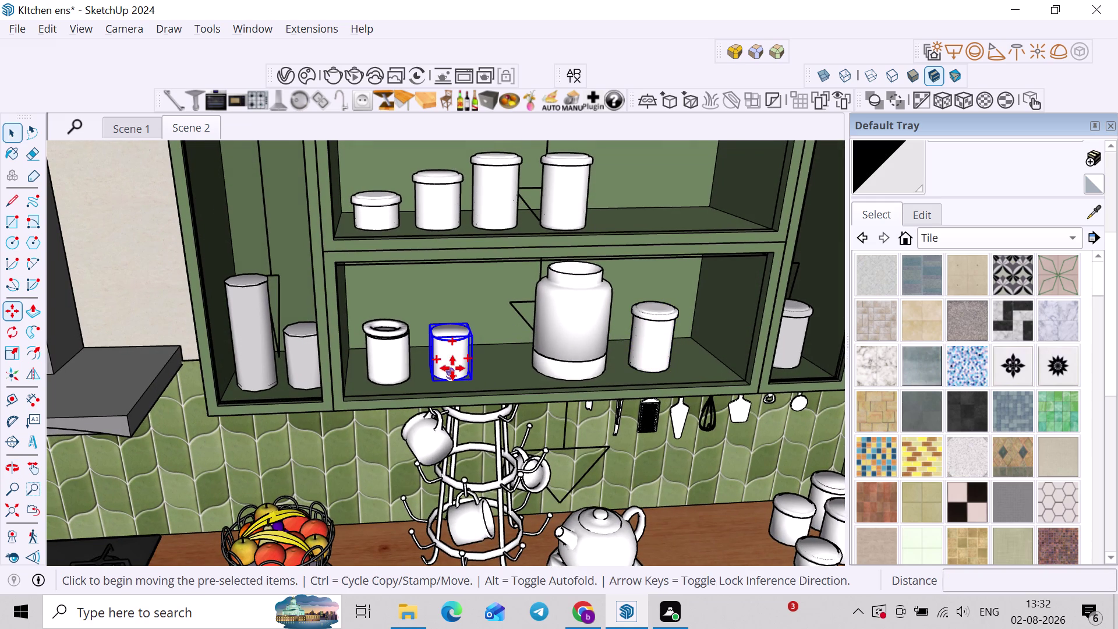
click(640, 226)
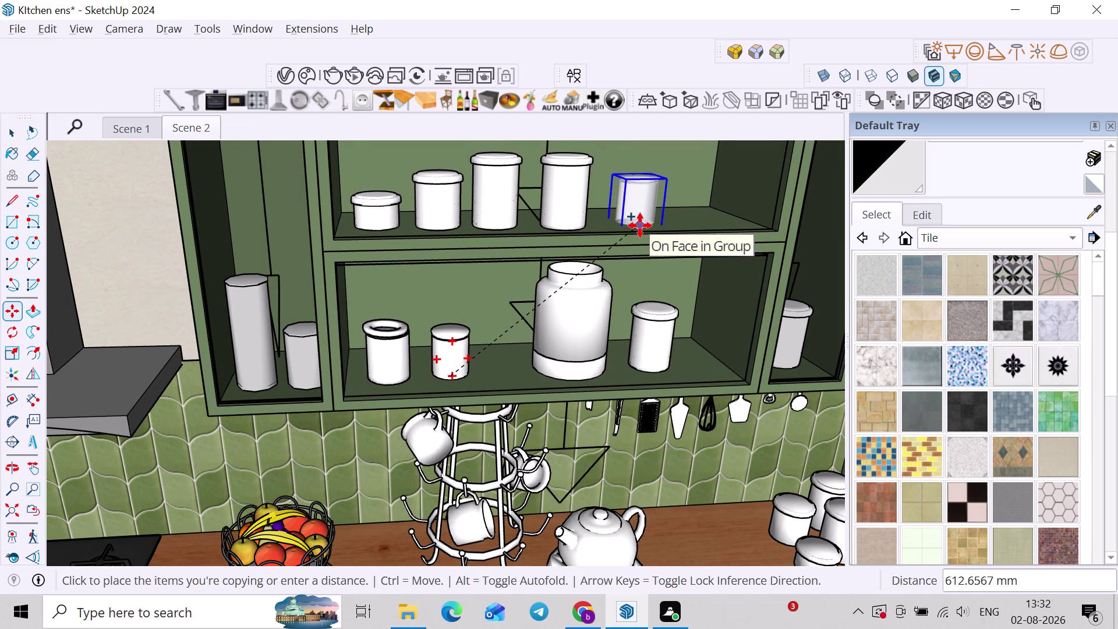
key(space)
scroll(down, 3)
scroll(down, 3)
scroll(down, 3)
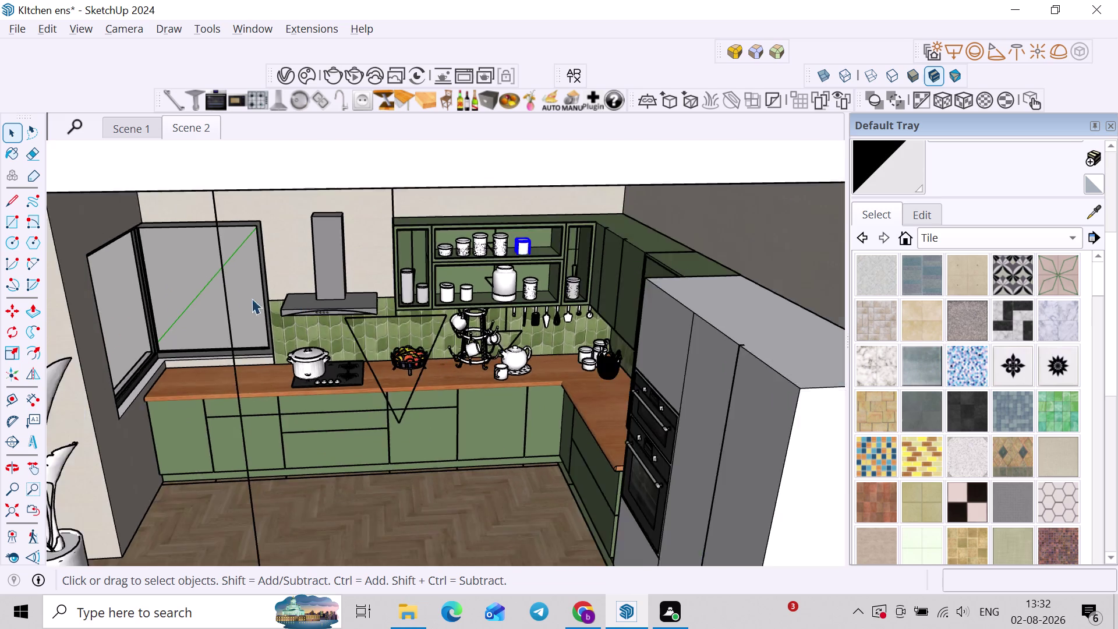
Switch to Scene 2, run a brief V-Ray preview, then stop and close it.
scroll(down, 3)
click(696, 249)
middle_drag(479, 352, 480, 302)
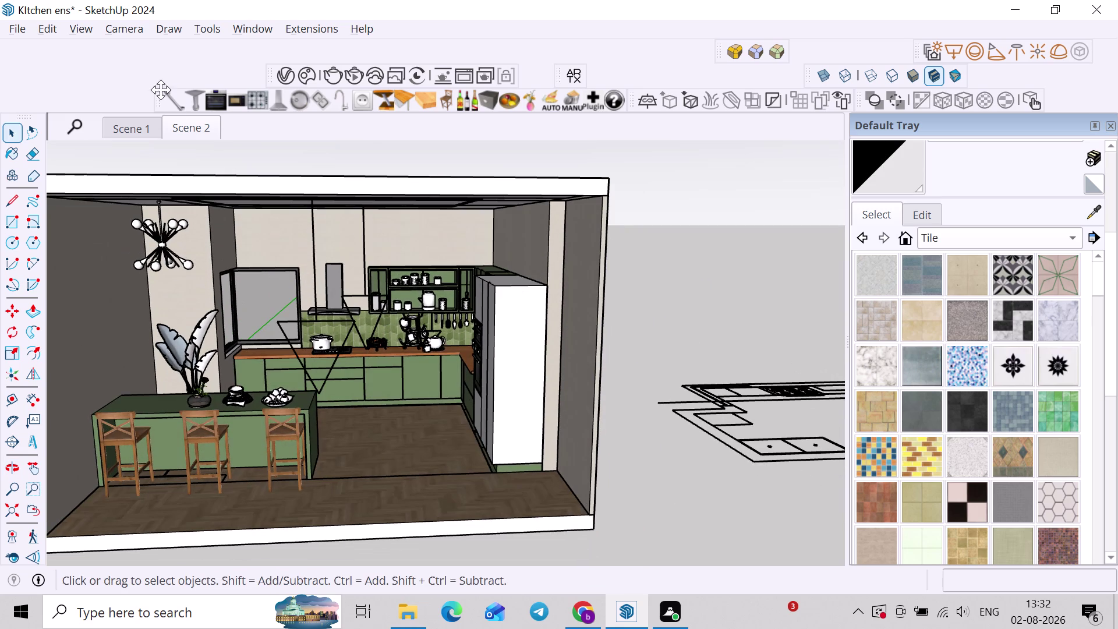
click(190, 130)
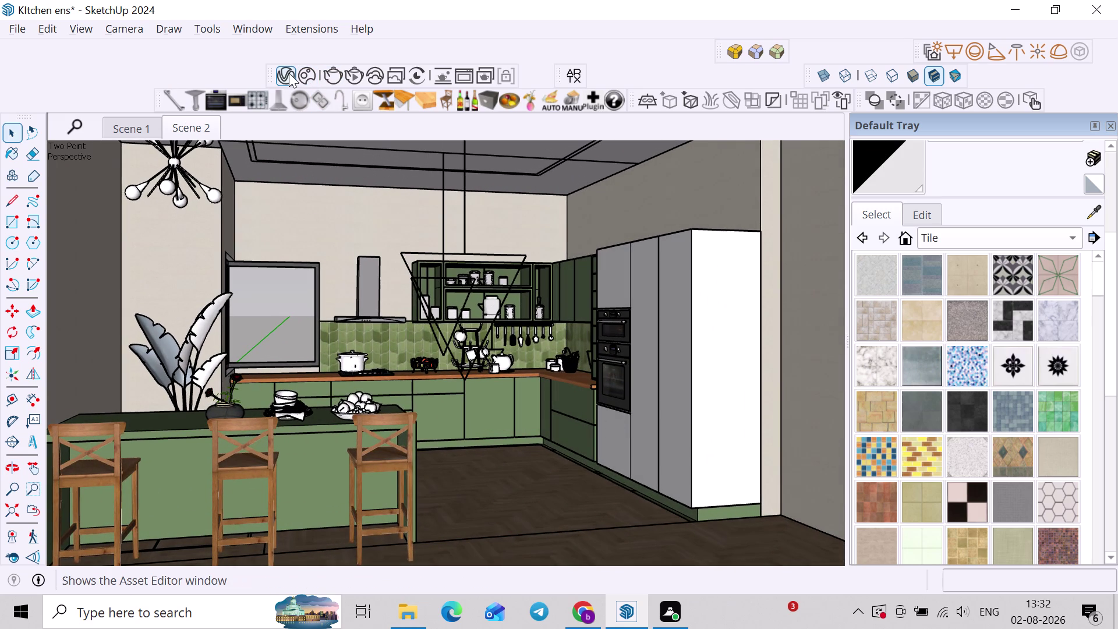
click(351, 78)
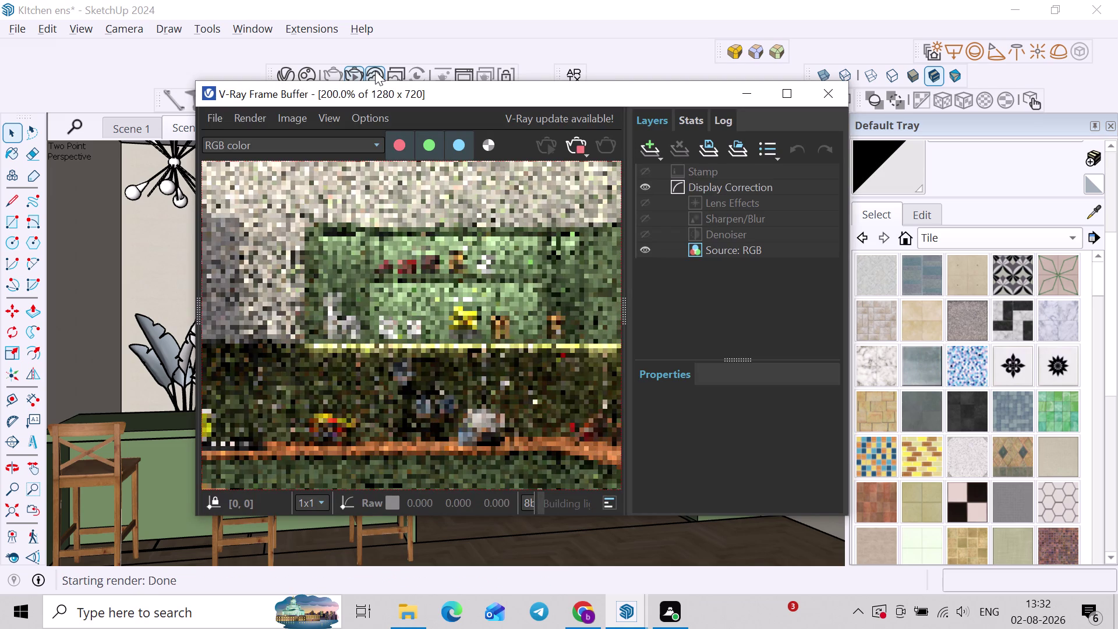
click(582, 153)
click(835, 97)
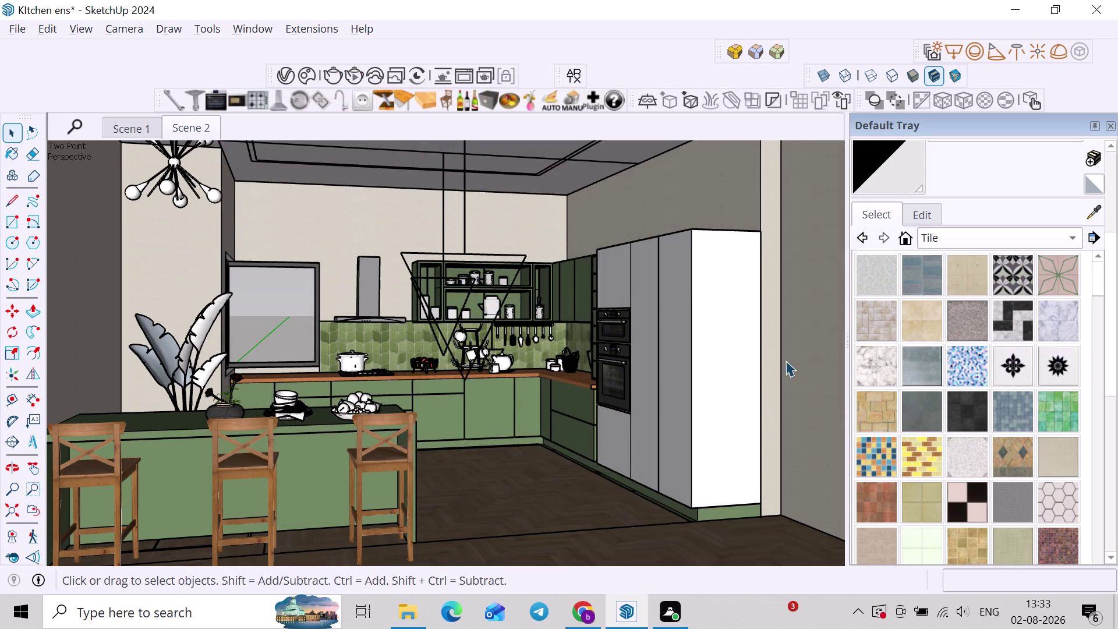
click(803, 358)
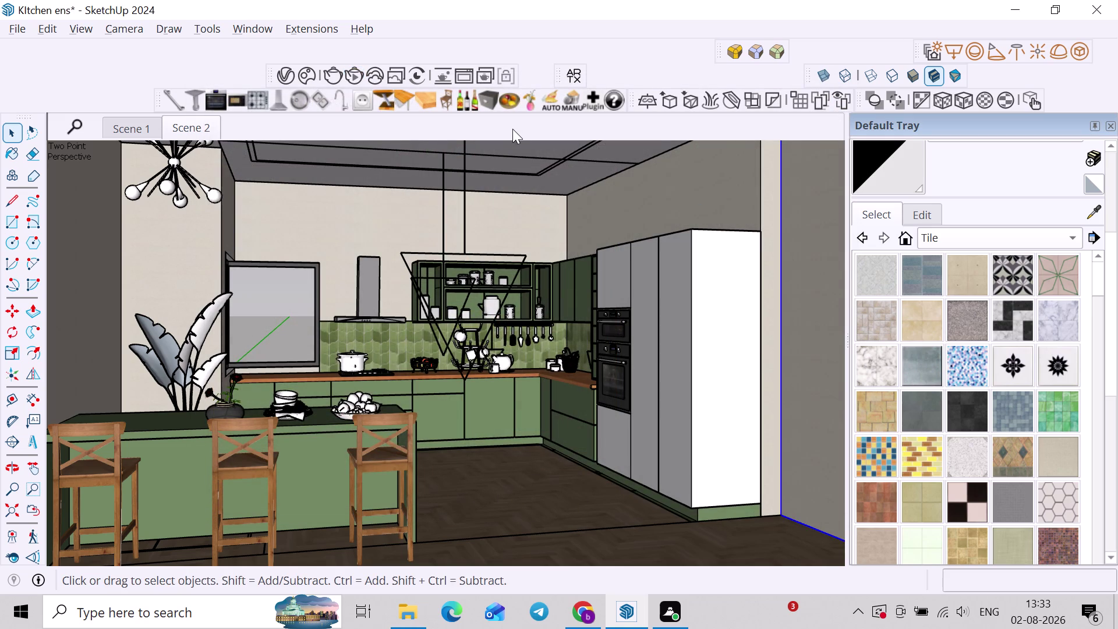
Open Chaos Cosmos and browse Tableware & food models such as bowls, glasses and a pitcher.
click(304, 78)
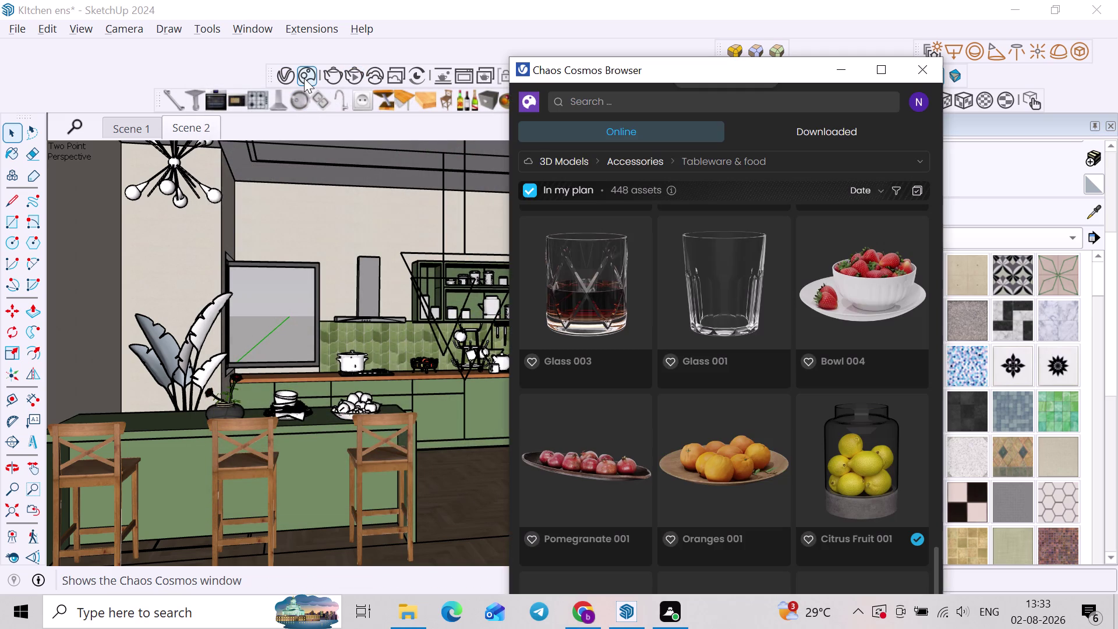
scroll(down, 3)
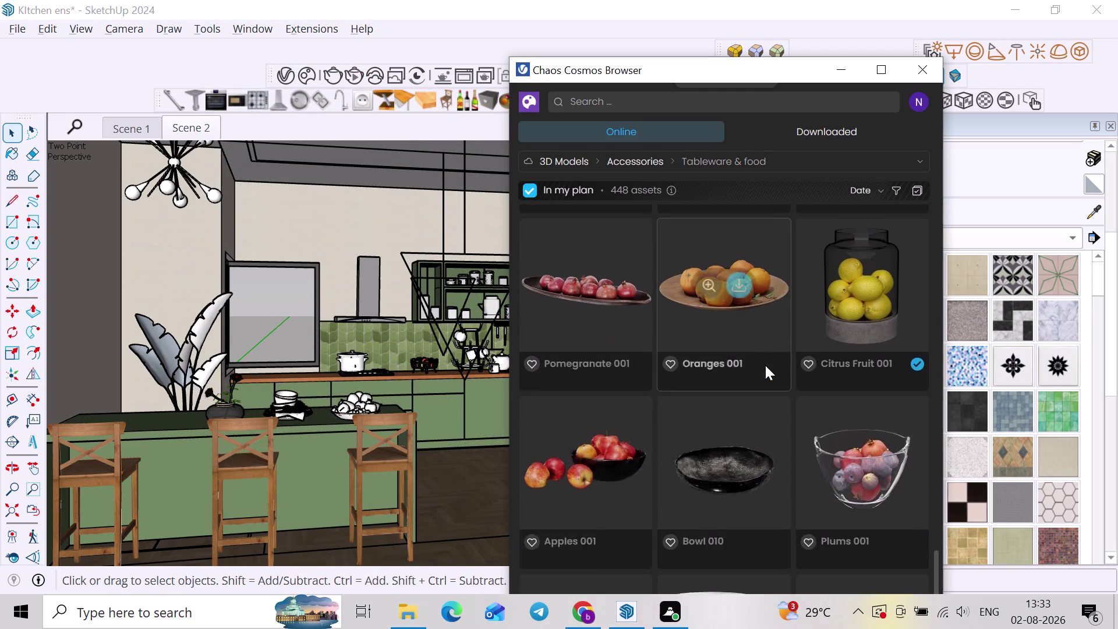
scroll(down, 3)
scroll(down, 3)
scroll(up, 3)
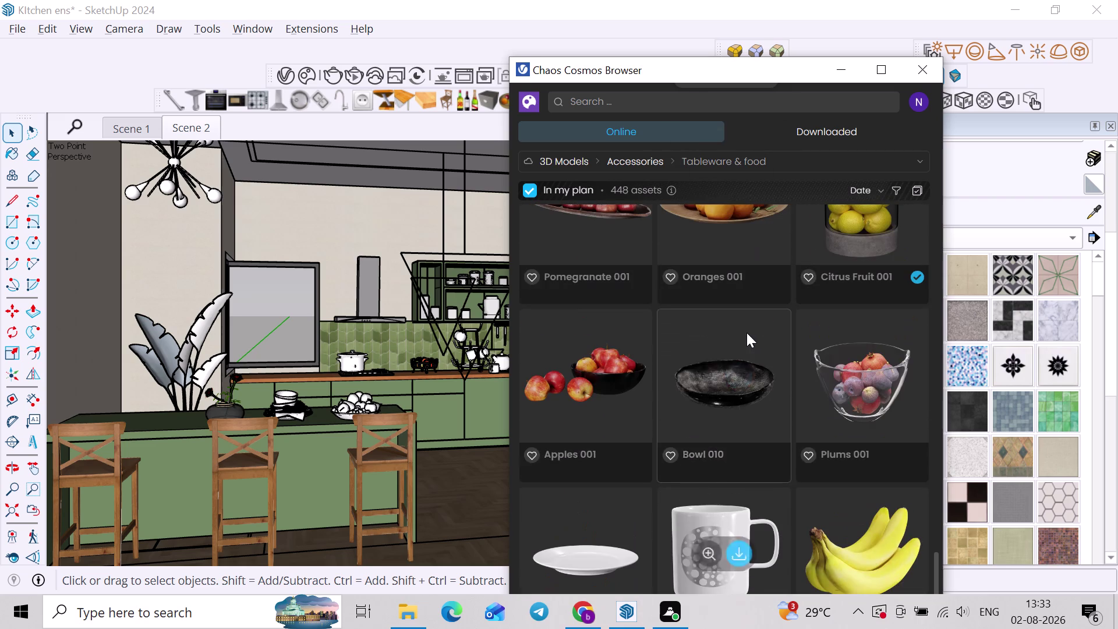
scroll(up, 3)
scroll(up, 3)
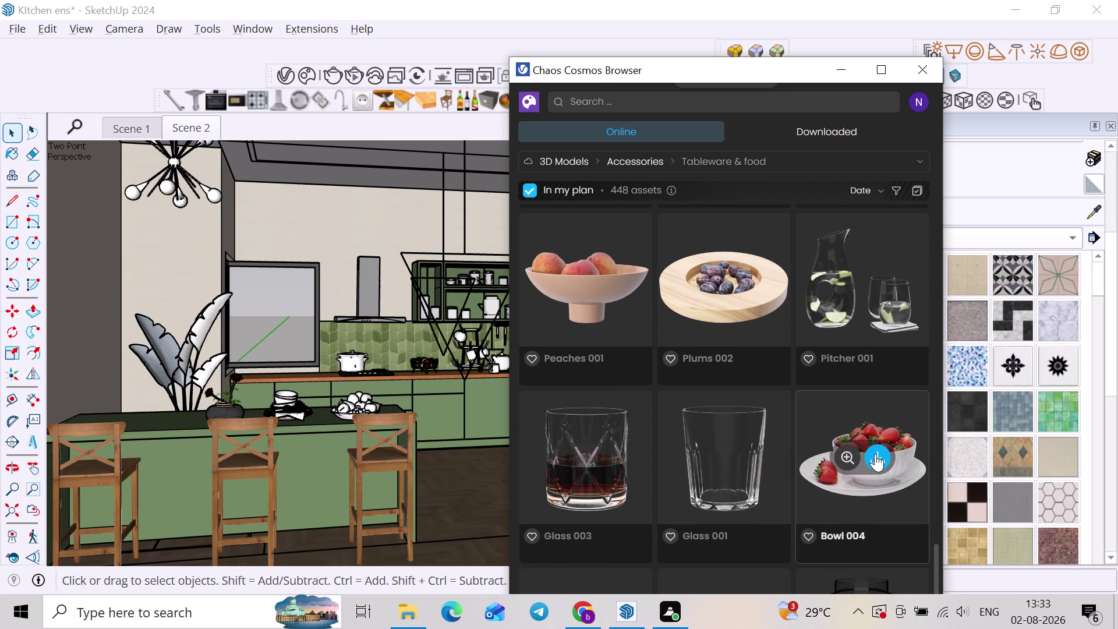
scroll(up, 3)
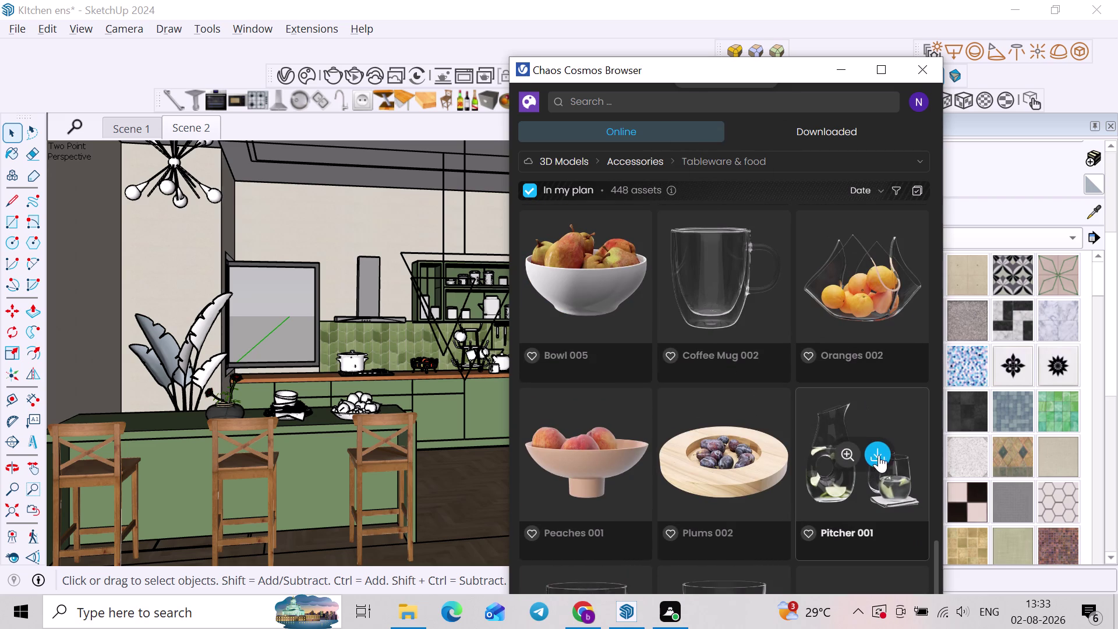
scroll(down, 3)
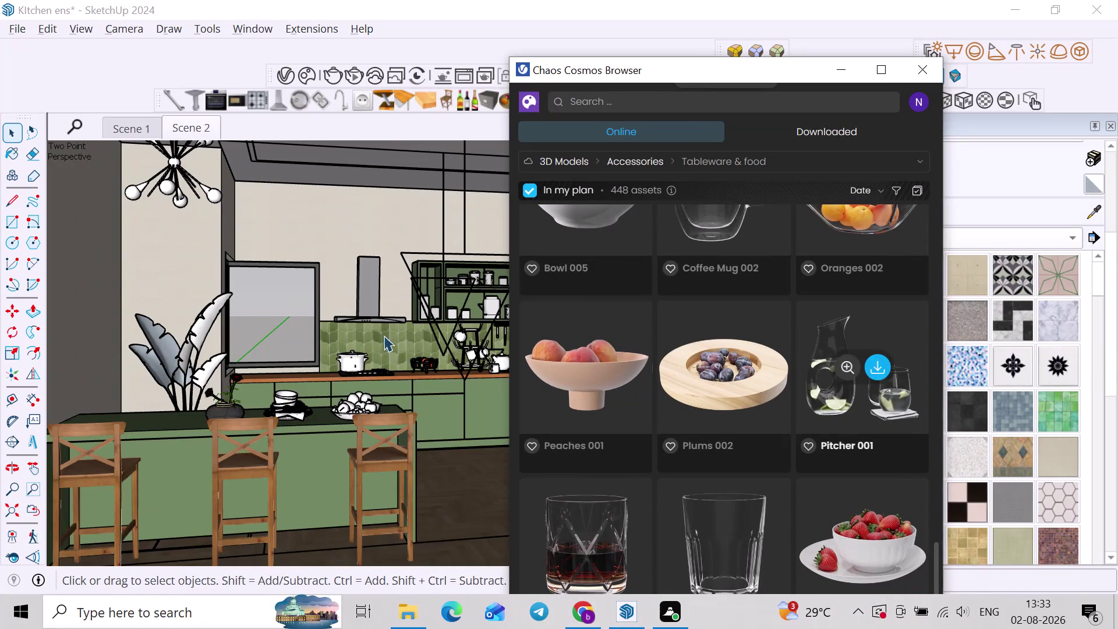
Copy the tall potted plant from the island and place it beside the fridge.
scroll(down, 3)
middle_drag(276, 399, 256, 436)
scroll(up, 3)
click(229, 380)
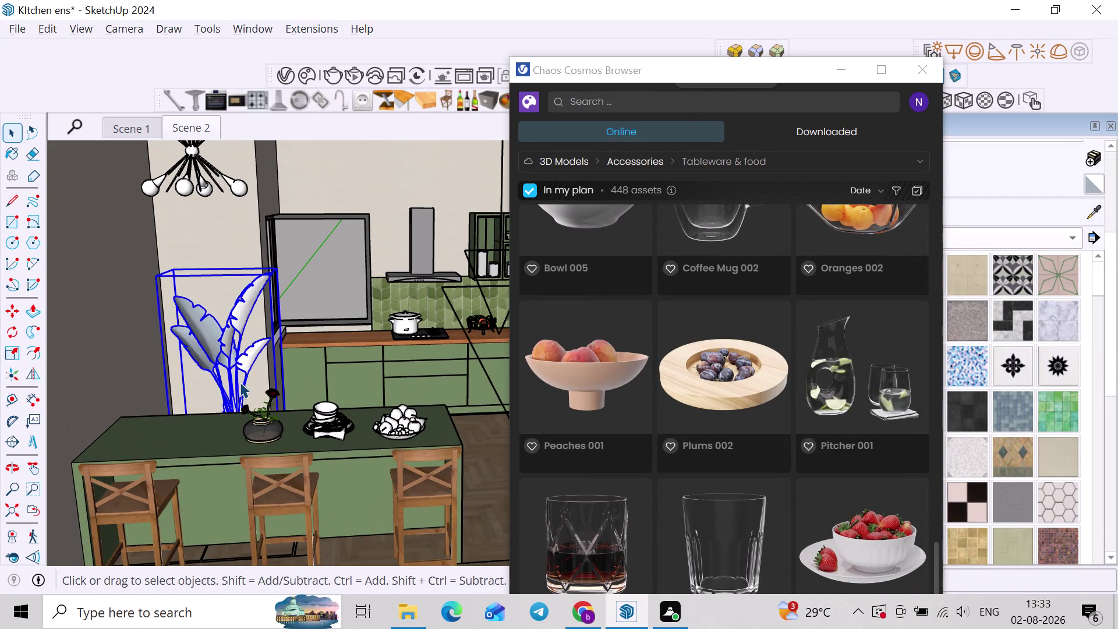
key(m)
click(242, 395)
scroll(down, 3)
middle_drag(259, 393, 63, 315)
scroll(up, 3)
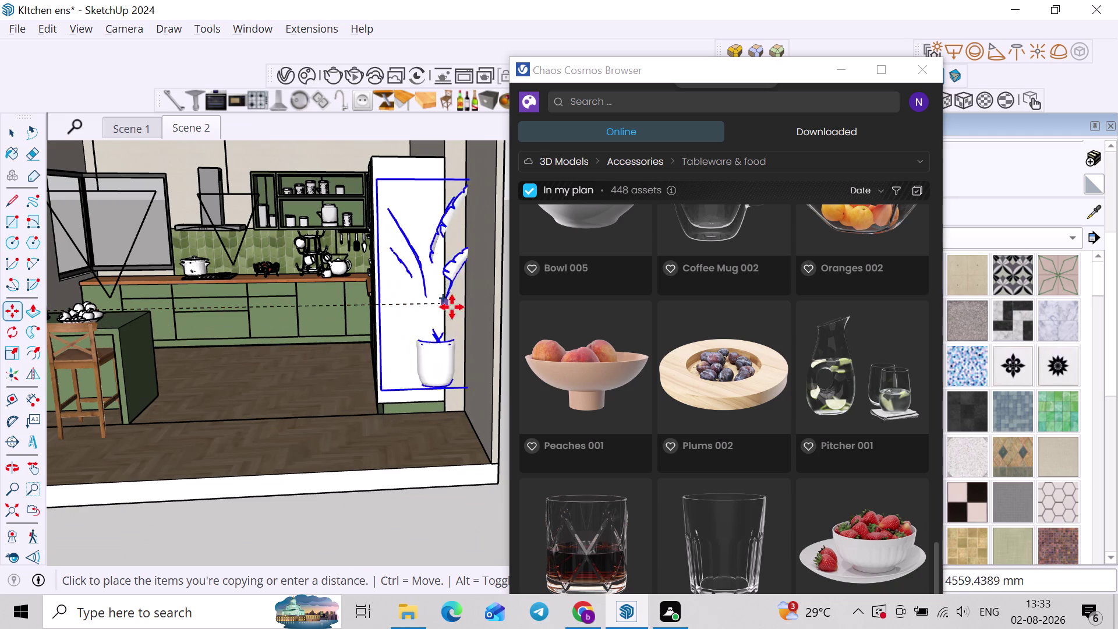
click(444, 340)
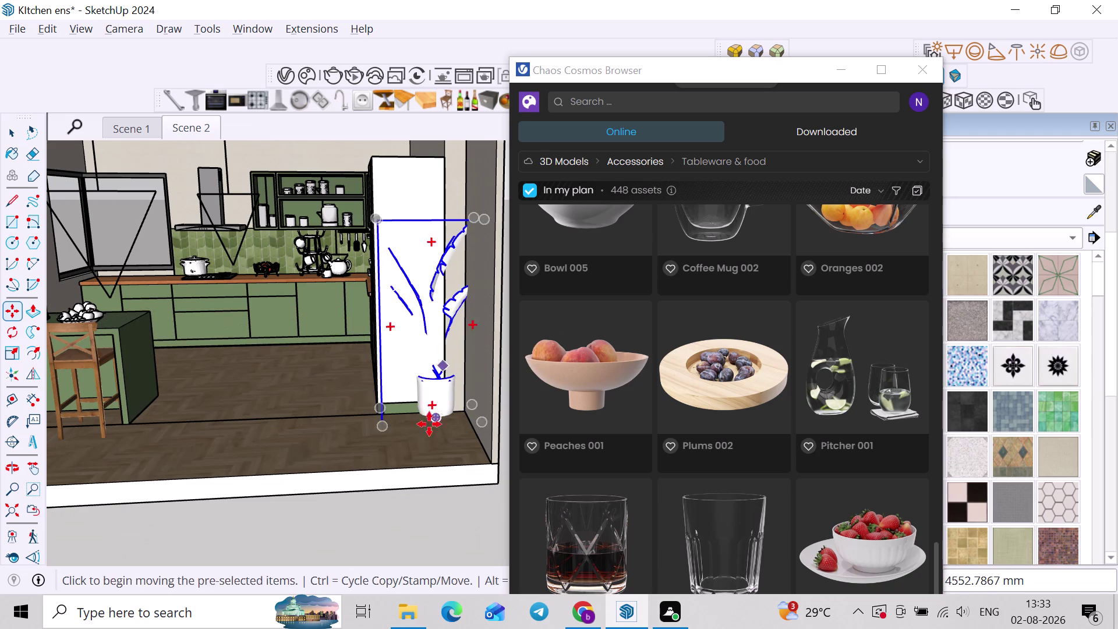
Reposition the plant copy on the floor by the wall, then return to Scene 2.
middle_drag(423, 433, 527, 483)
scroll(up, 3)
middle_drag(449, 432, 259, 365)
scroll(up, 3)
click(333, 382)
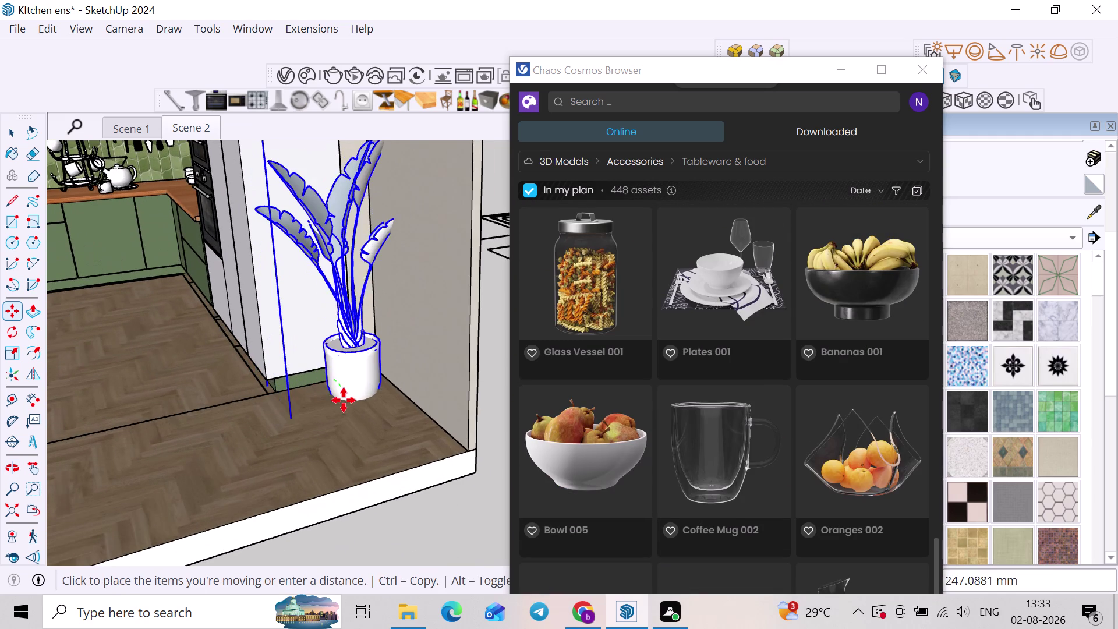
click(349, 406)
middle_drag(364, 415, 372, 372)
scroll(up, 3)
scroll(down, 3)
key(space)
click(452, 514)
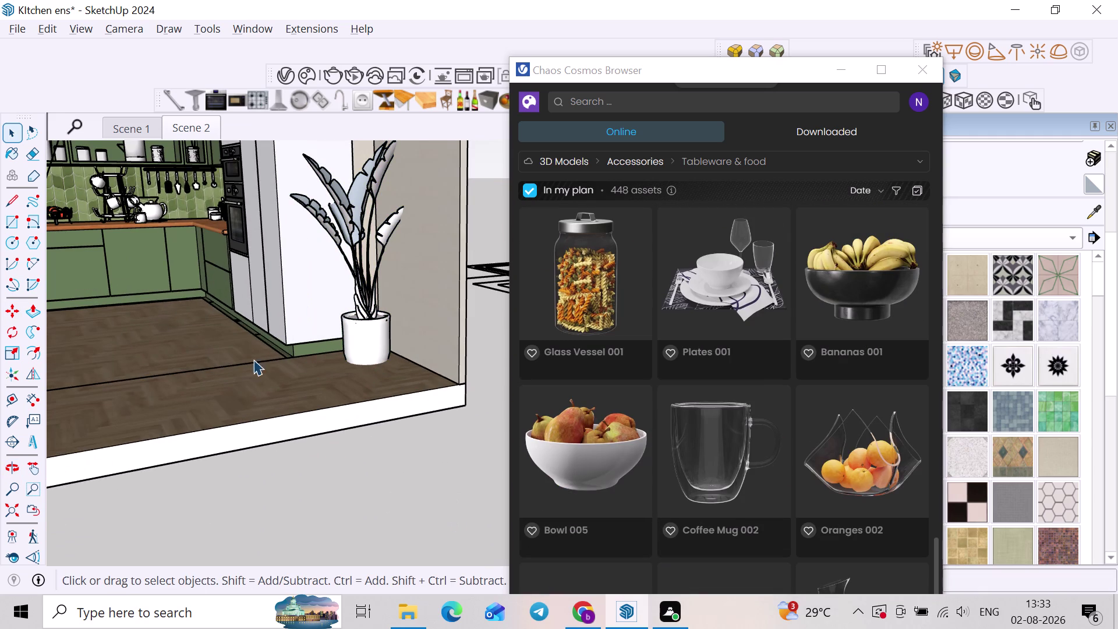
click(177, 135)
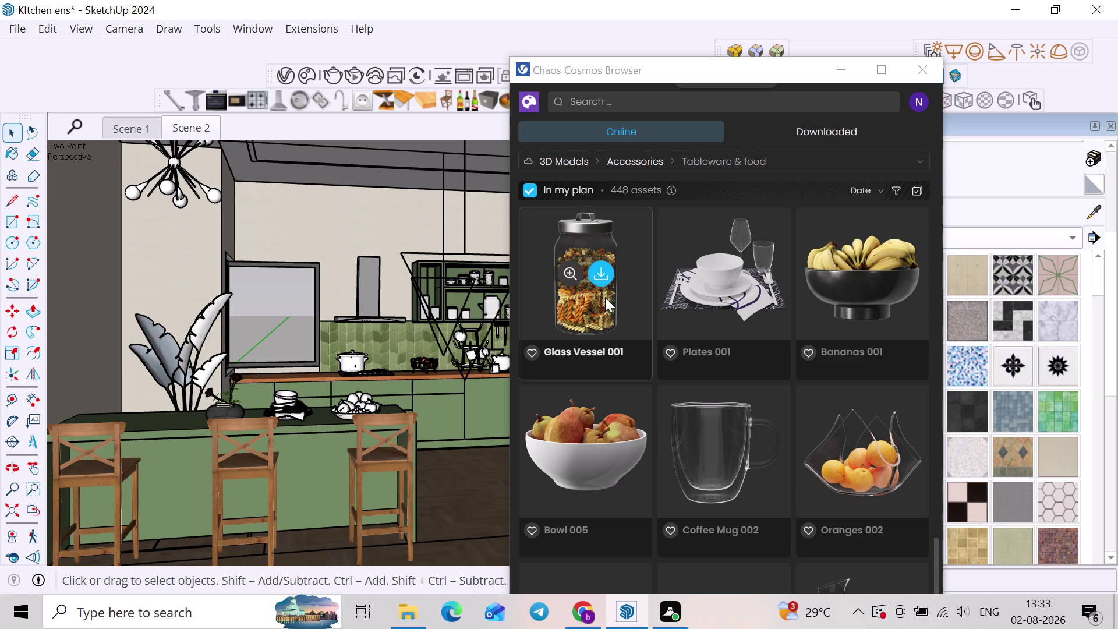
scroll(up, 3)
scroll(down, 3)
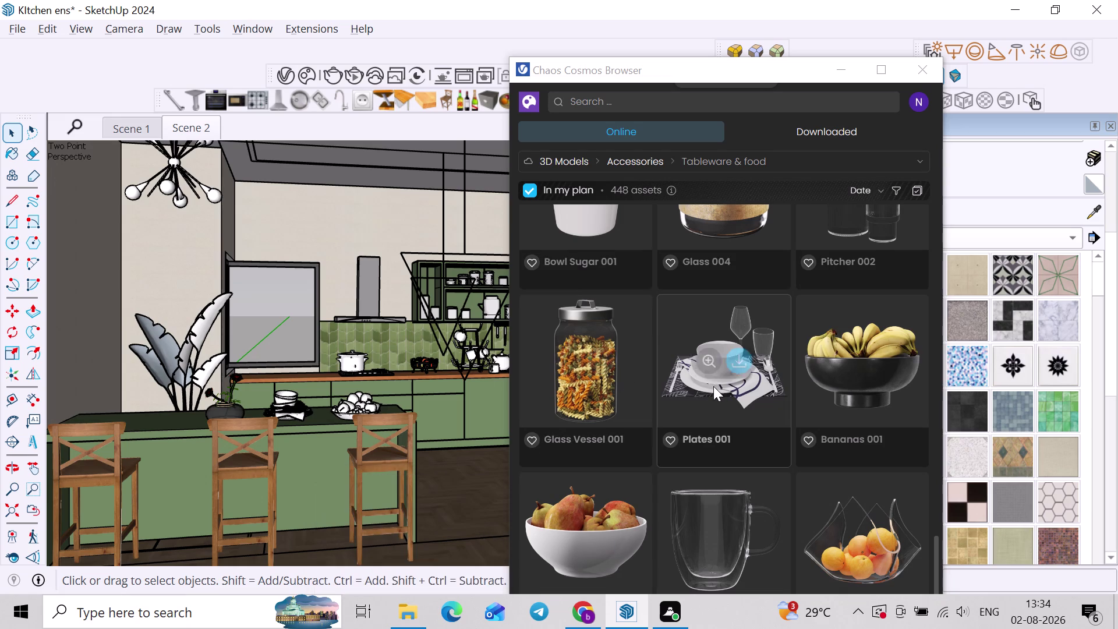
scroll(up, 3)
scroll(up, 3)
click(924, 74)
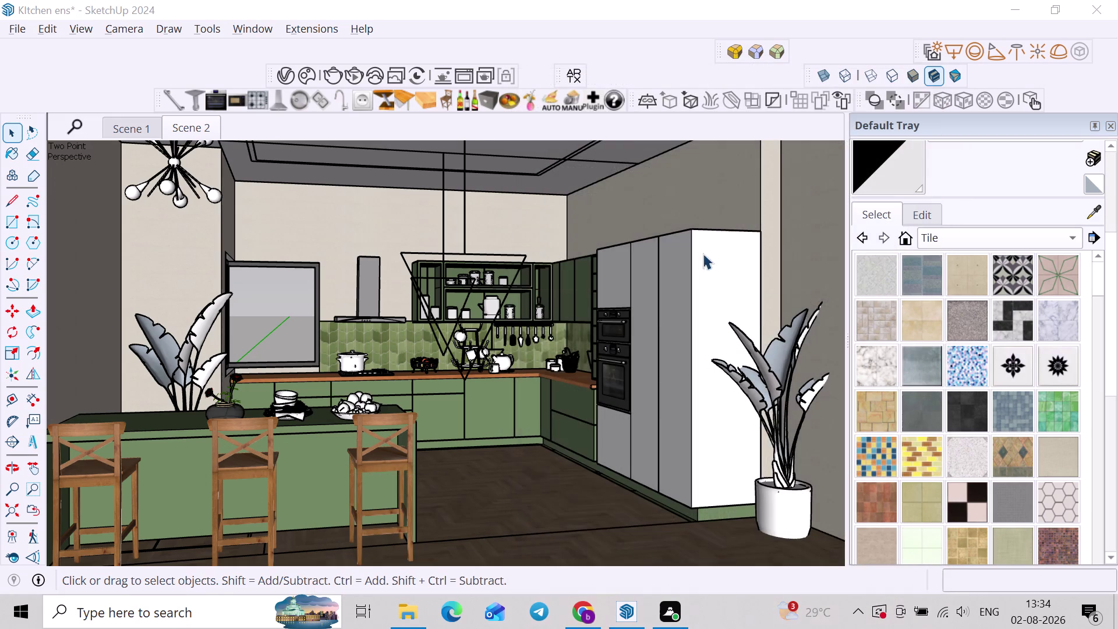
scroll(down, 3)
scroll(down, 3)
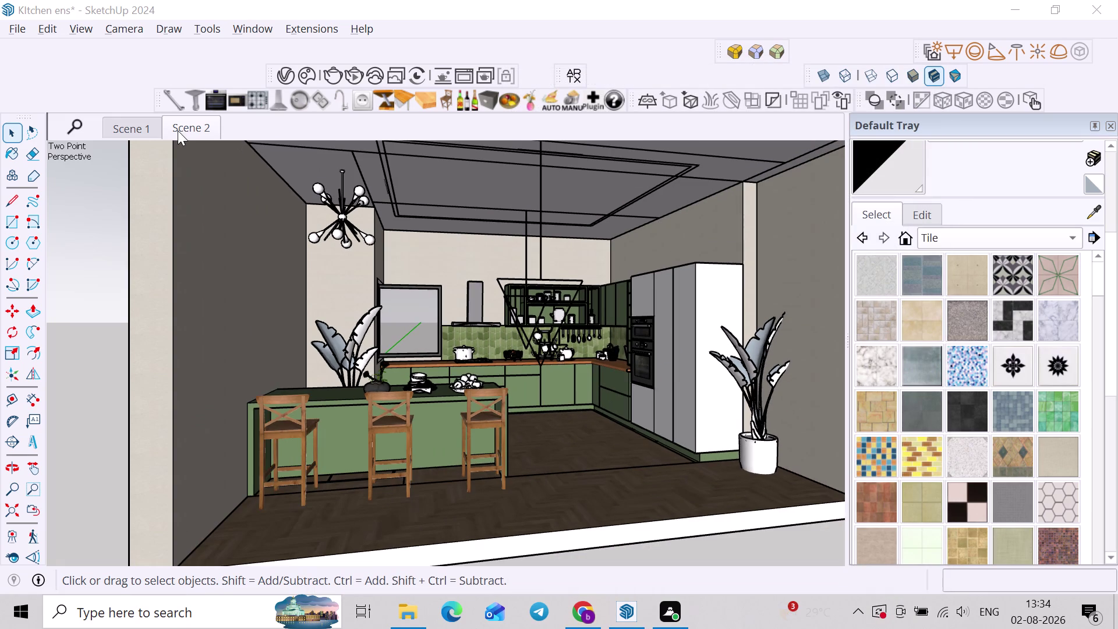
click(177, 130)
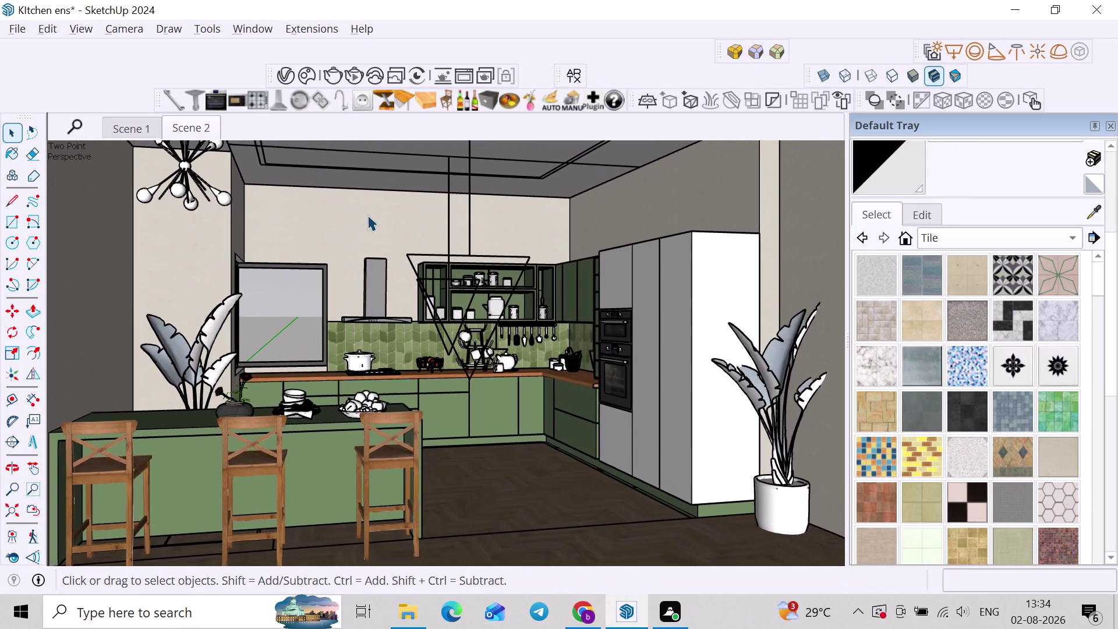
click(308, 74)
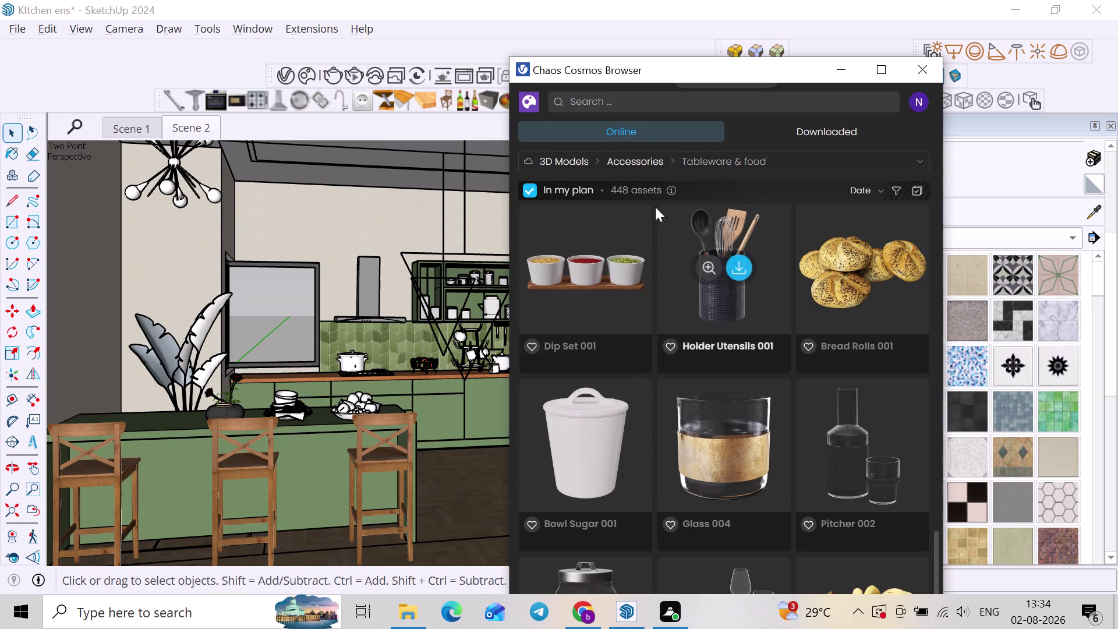
click(572, 160)
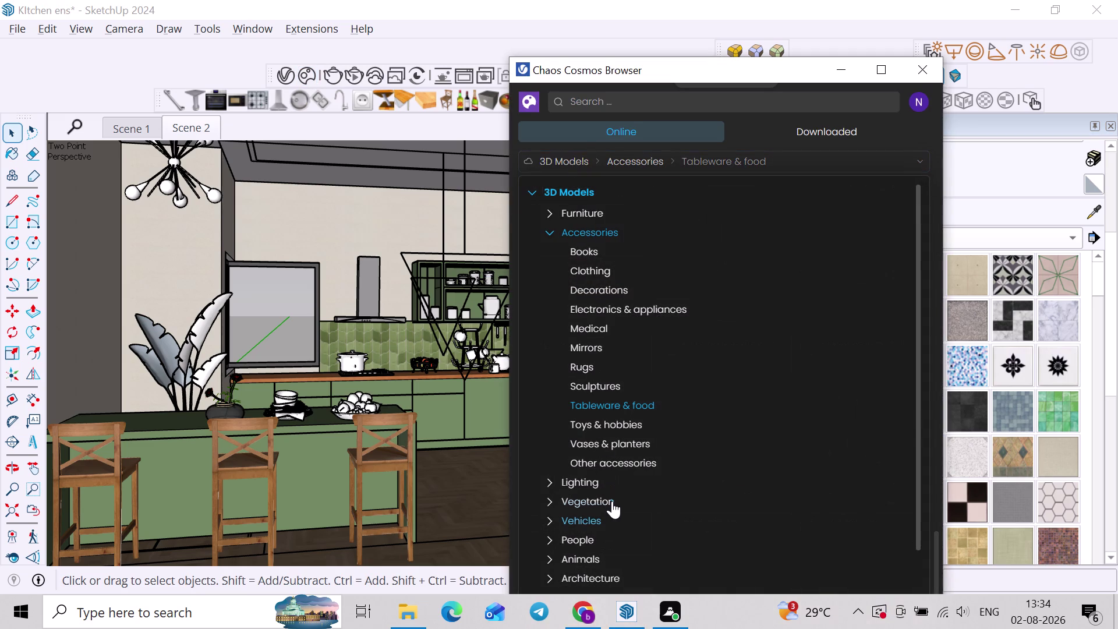
click(562, 196)
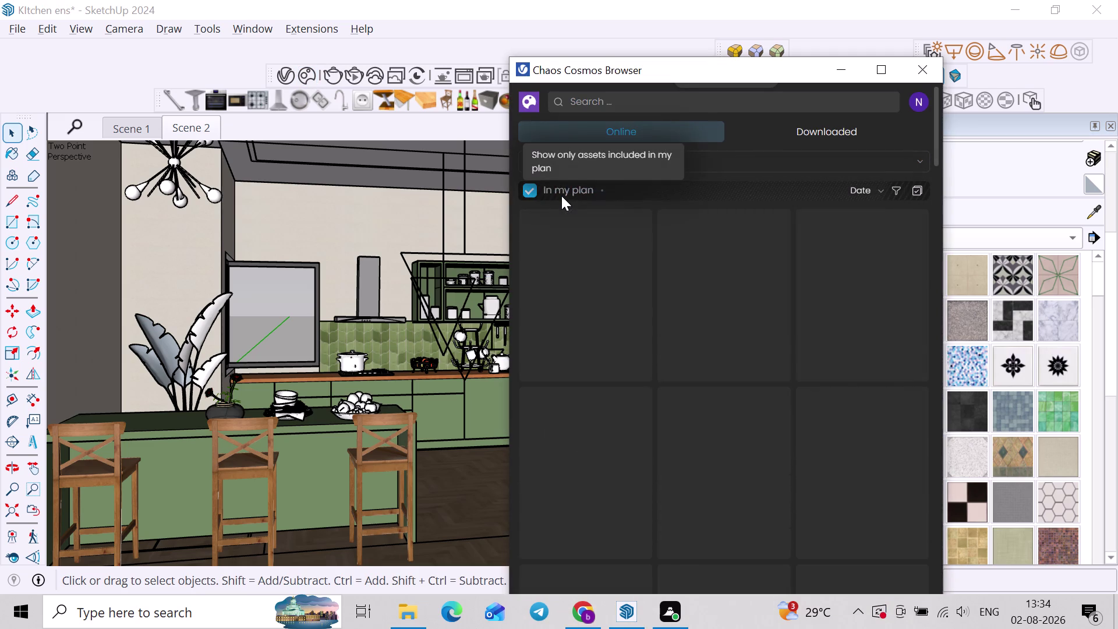
click(592, 163)
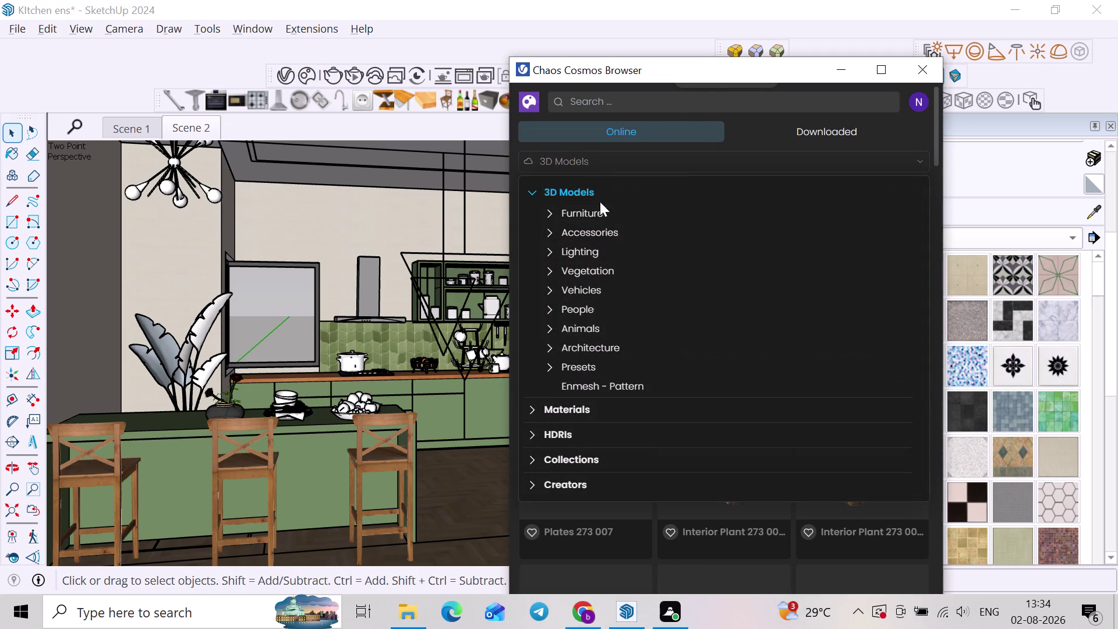
click(588, 308)
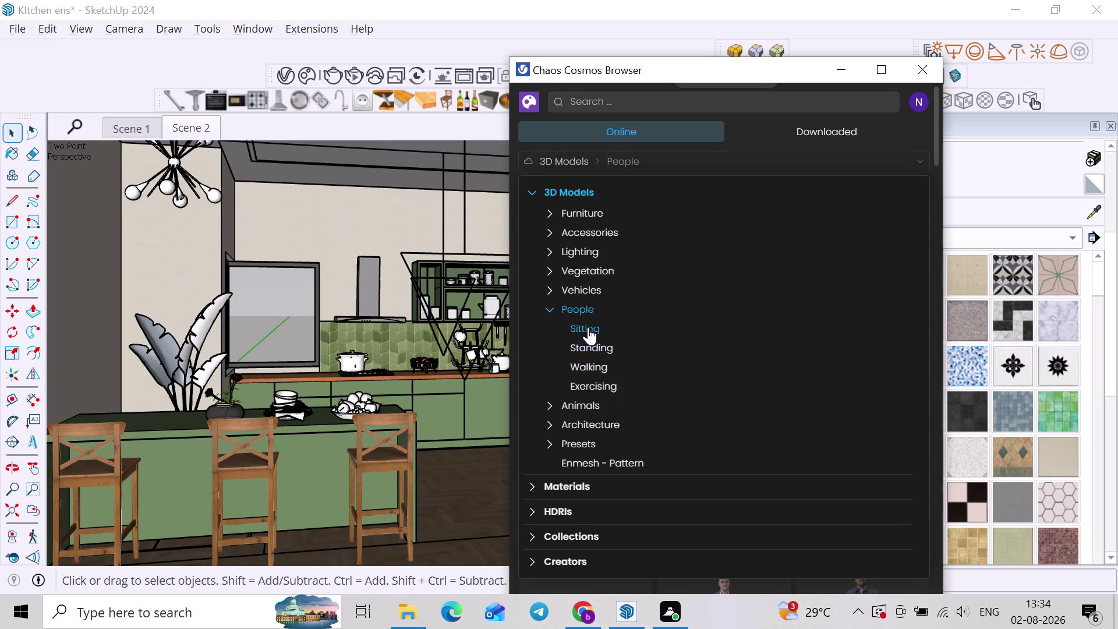
click(587, 345)
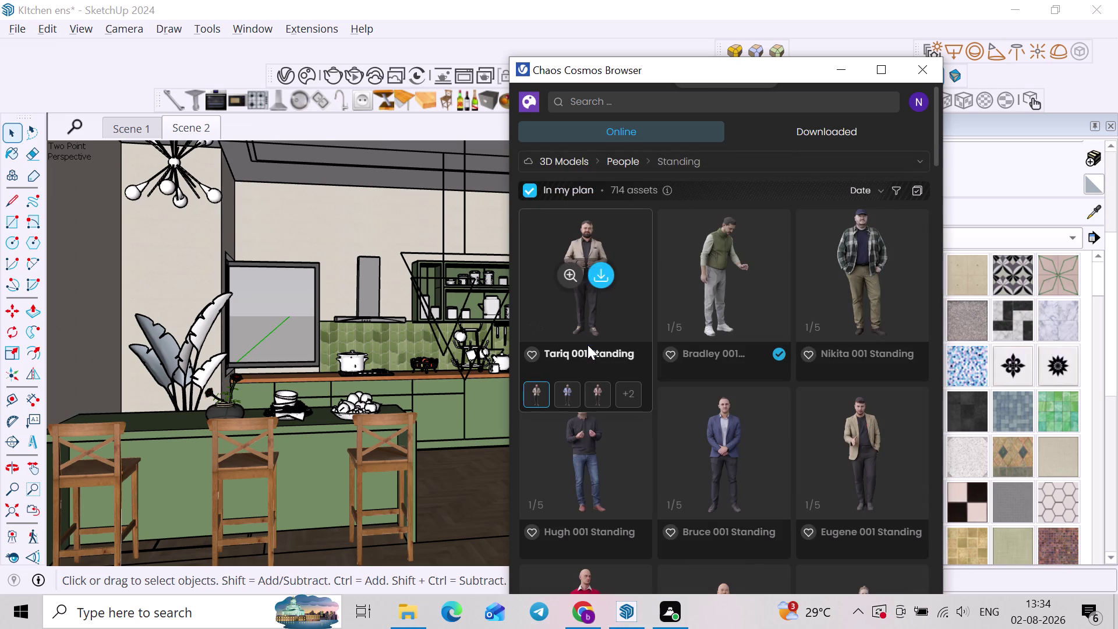
scroll(down, 3)
scroll(down, 3)
scroll(down, 3)
scroll(down, 3)
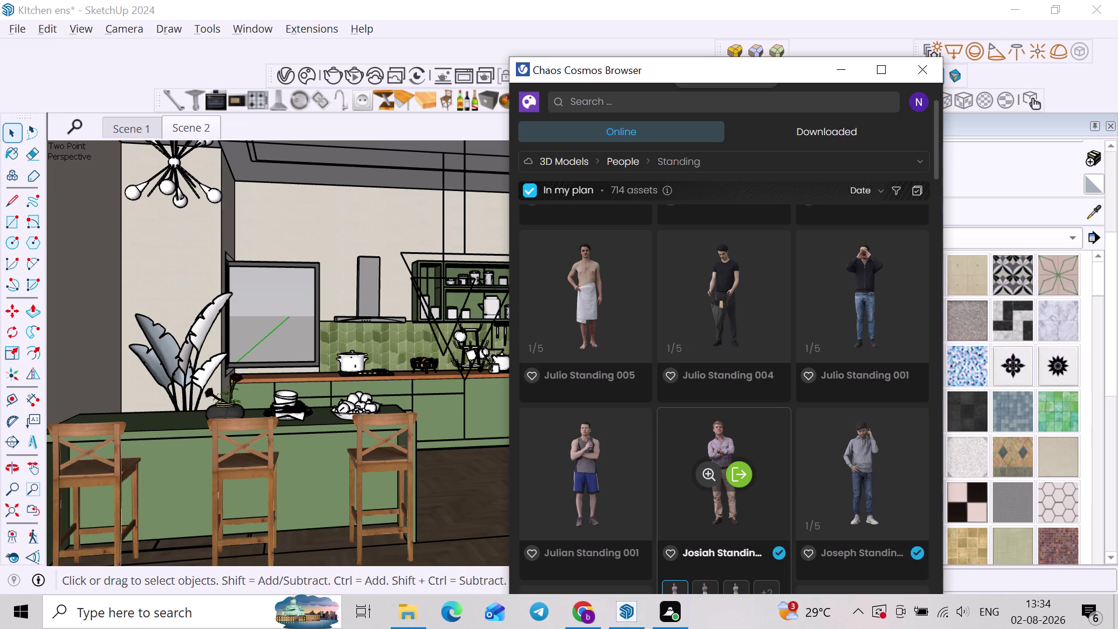
scroll(down, 3)
scroll(down, 3)
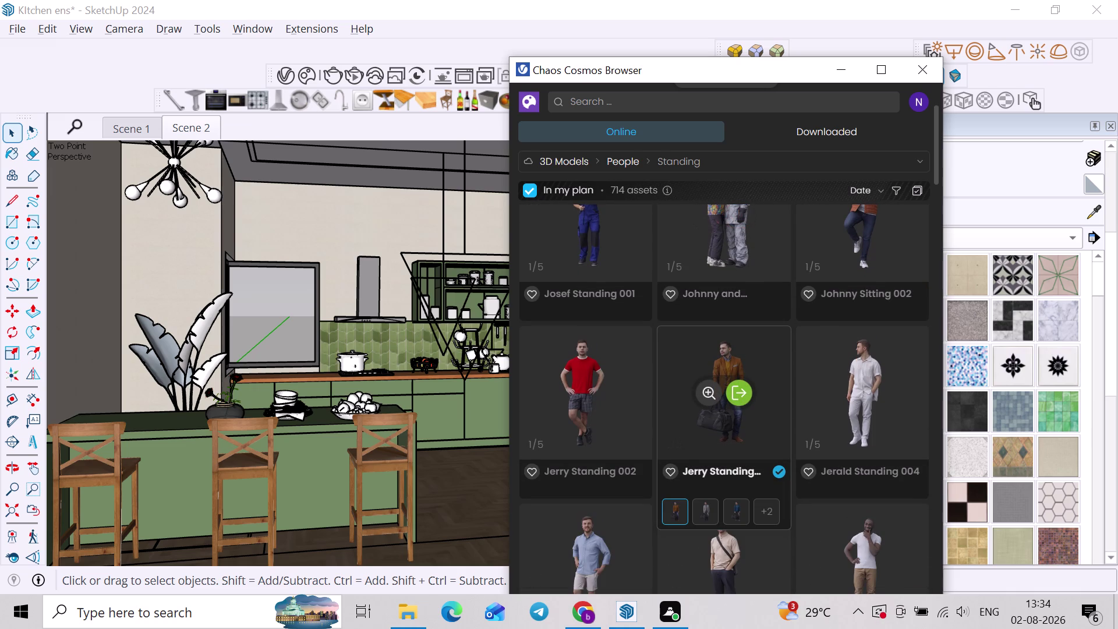
scroll(down, 3)
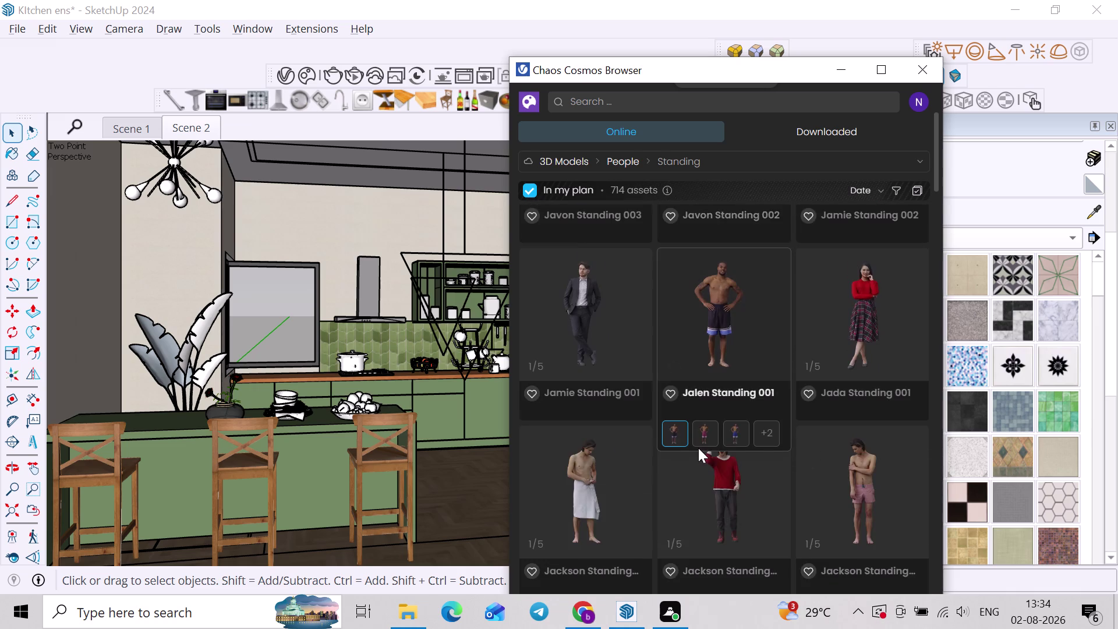
scroll(down, 3)
scroll(down, 3)
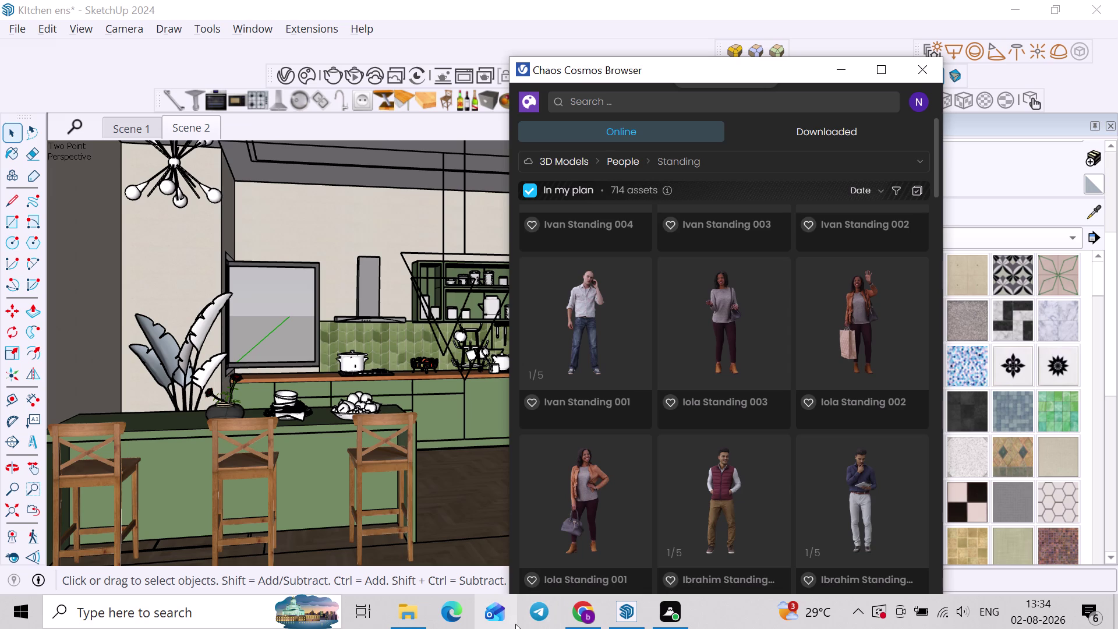
scroll(down, 3)
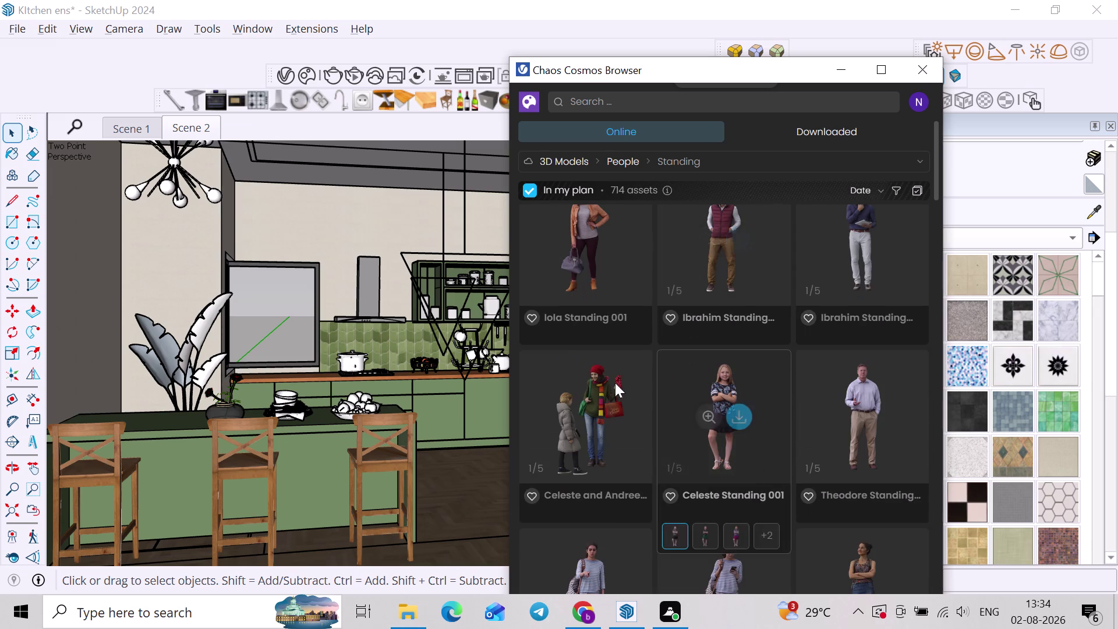
scroll(down, 3)
scroll(up, 3)
scroll(down, 3)
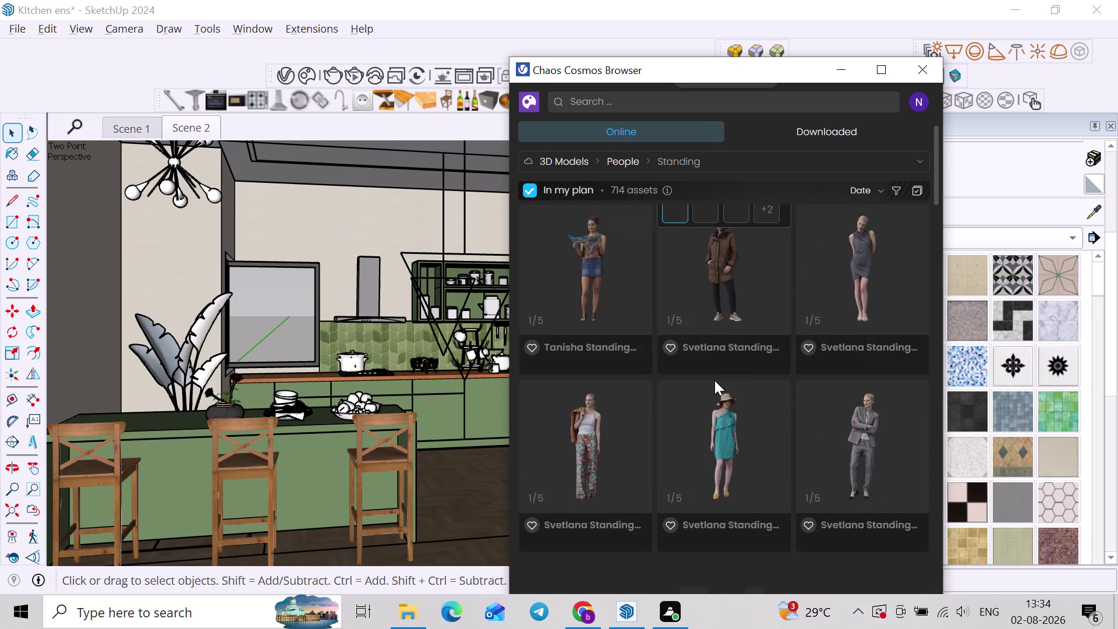
scroll(down, 3)
scroll(down, 3)
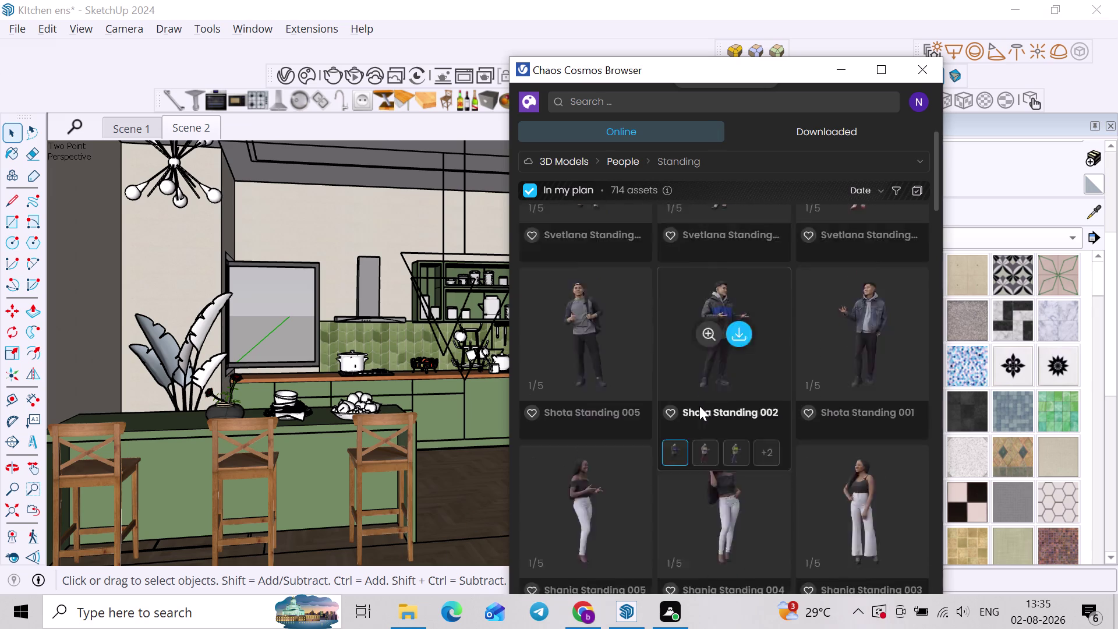
scroll(down, 3)
scroll(down, 3)
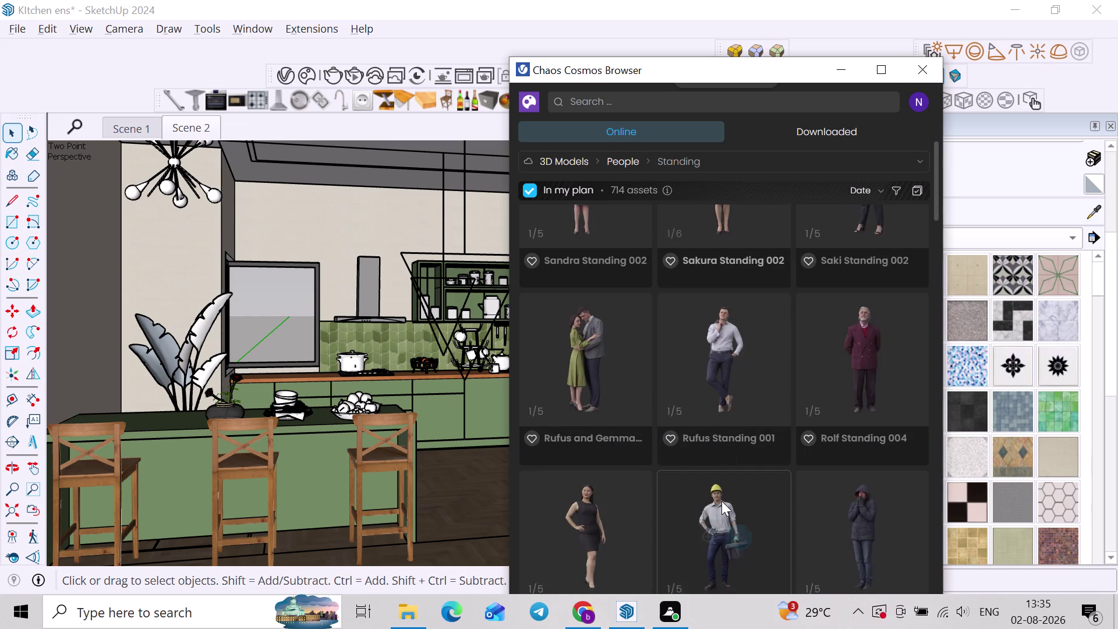
scroll(down, 3)
scroll(up, 3)
scroll(down, 3)
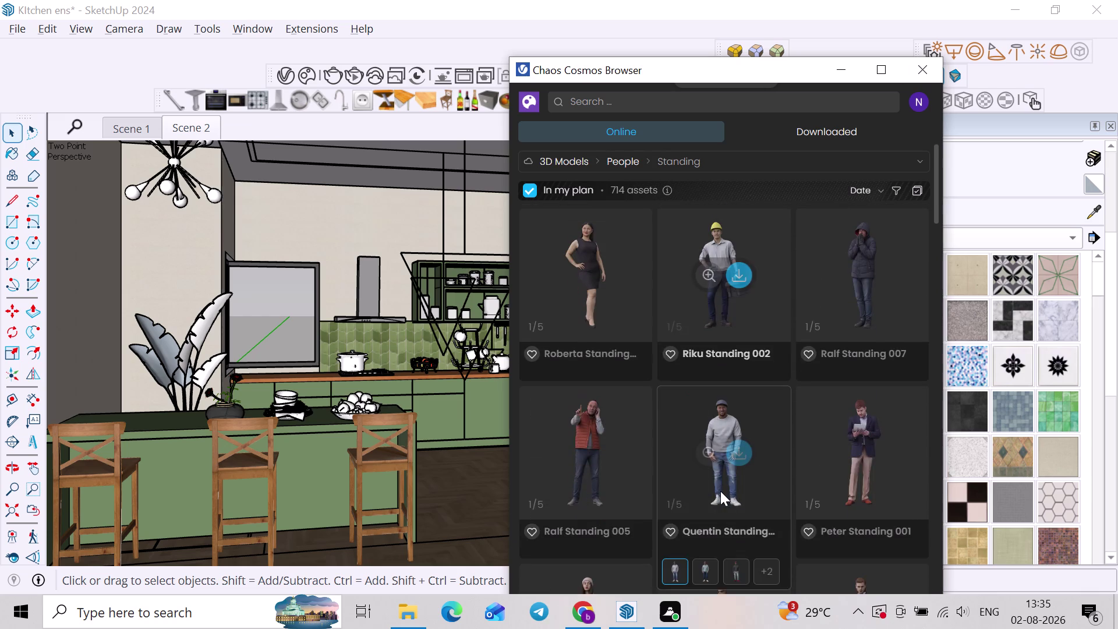
scroll(up, 3)
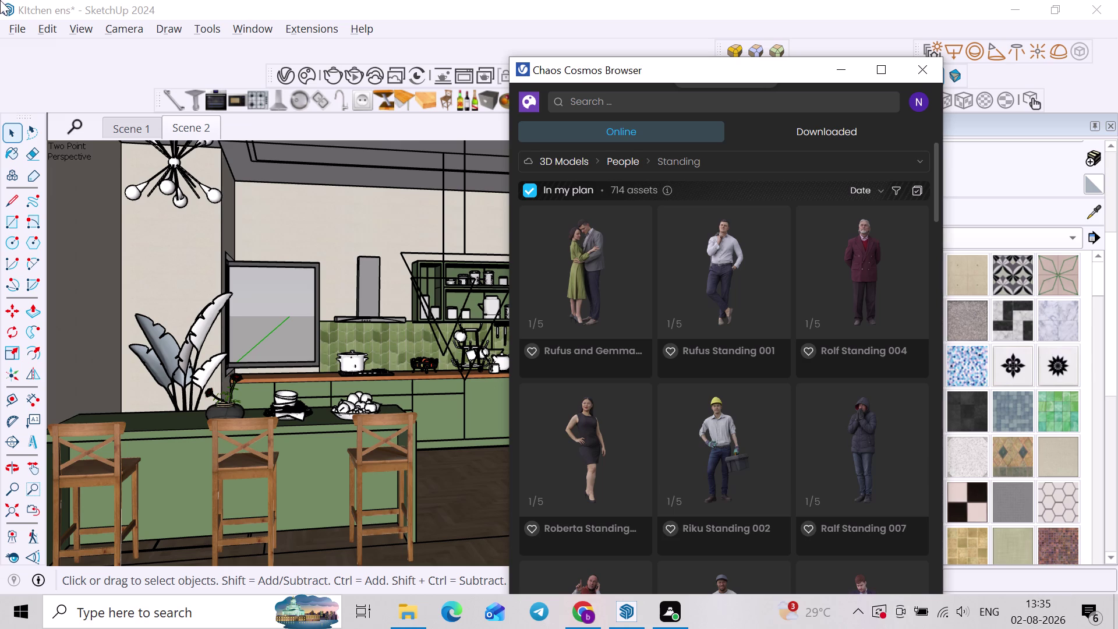
scroll(down, 3)
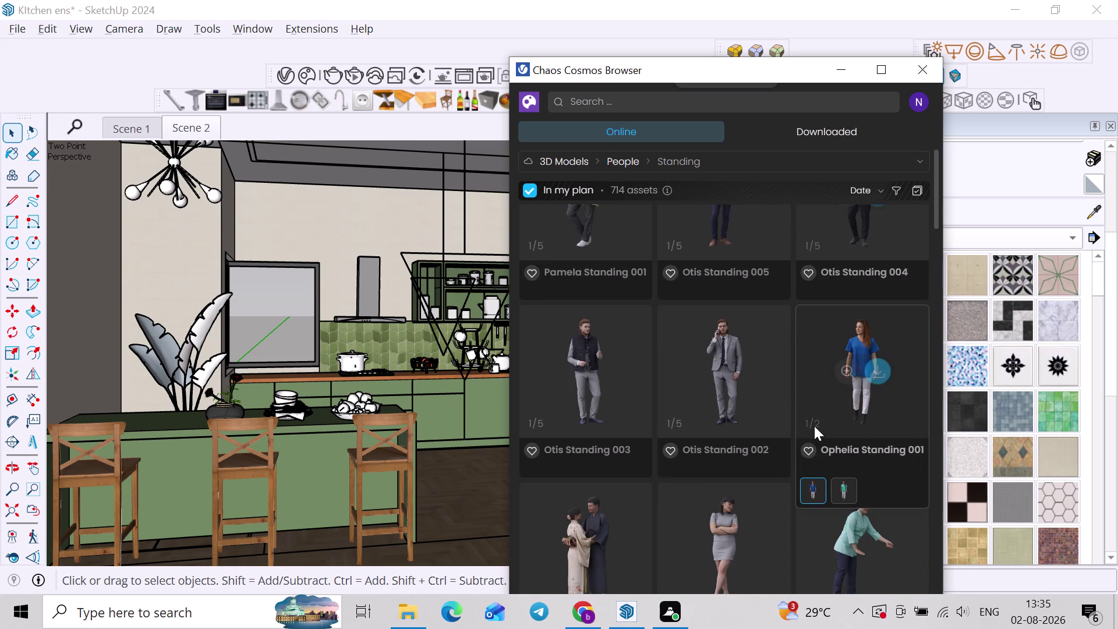
scroll(down, 3)
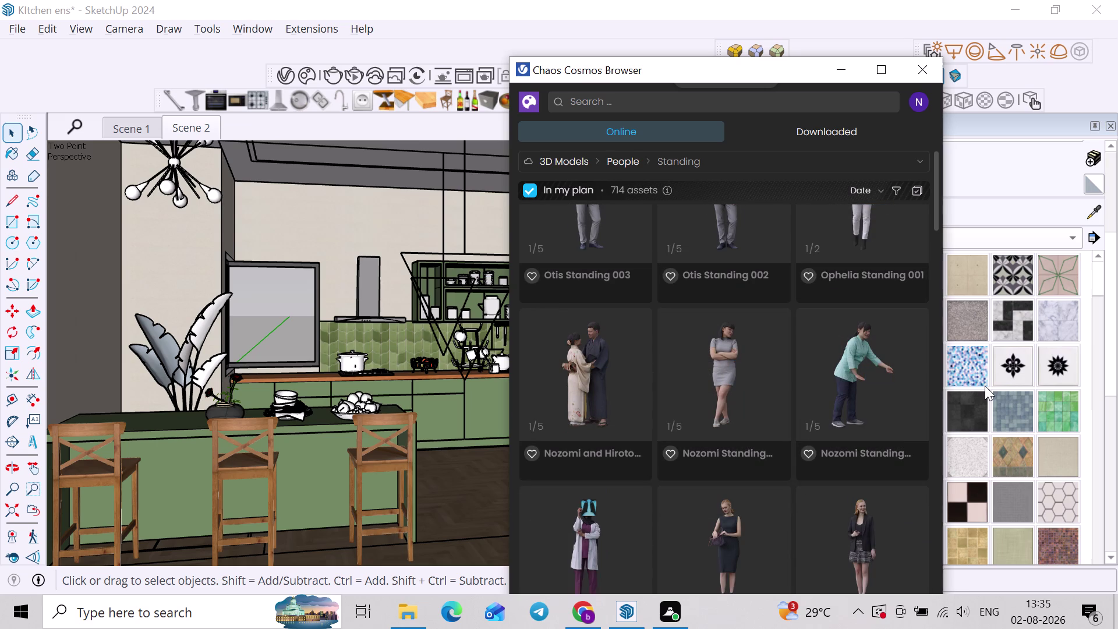
scroll(down, 3)
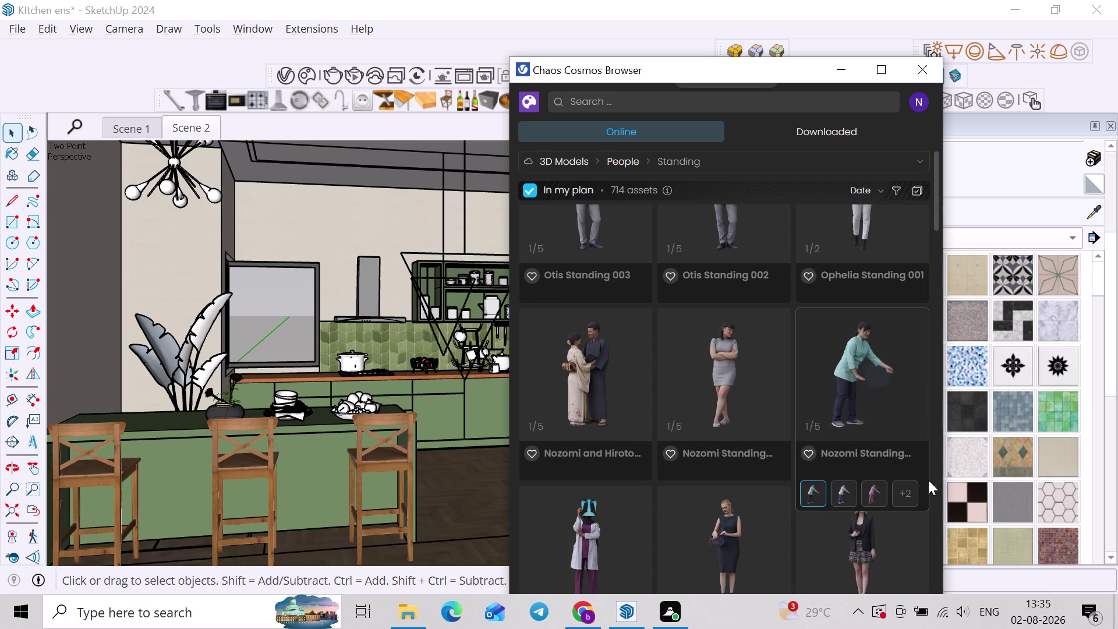
scroll(down, 3)
scroll(down, 3)
scroll(down, 3)
scroll(down, 3)
scroll(up, 3)
scroll(down, 3)
scroll(down, 3)
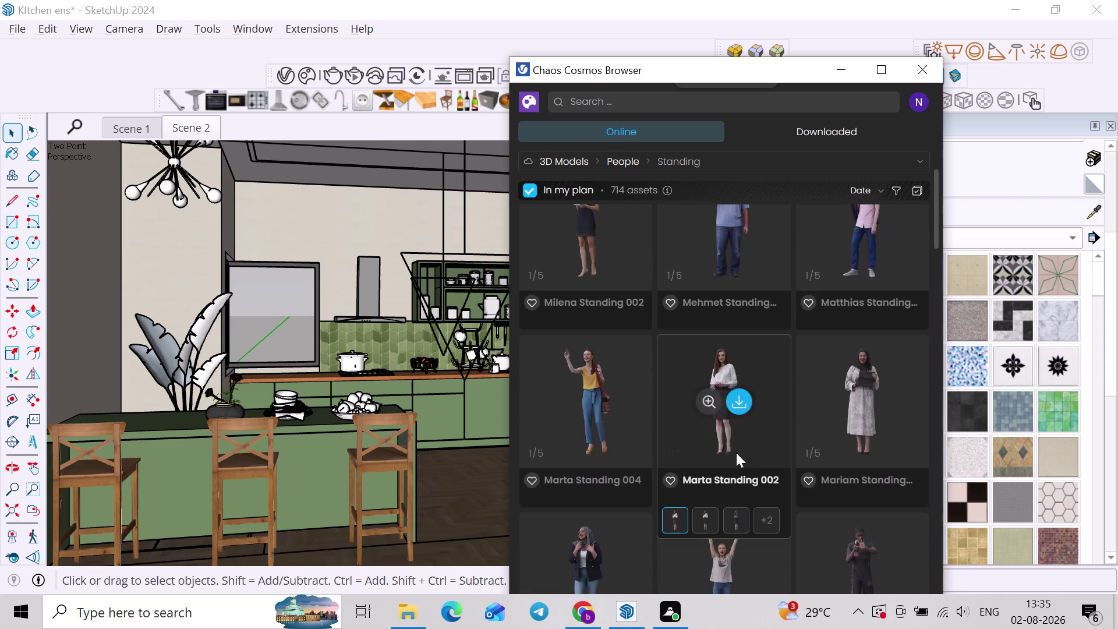
scroll(down, 3)
scroll(down, 3)
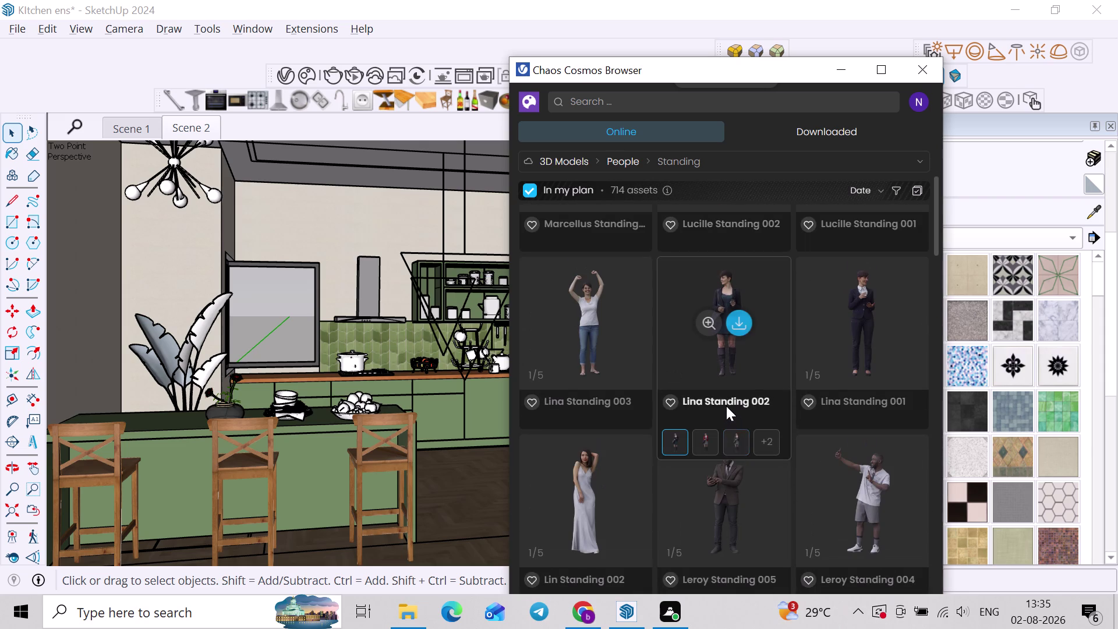
scroll(down, 3)
scroll(down, 3)
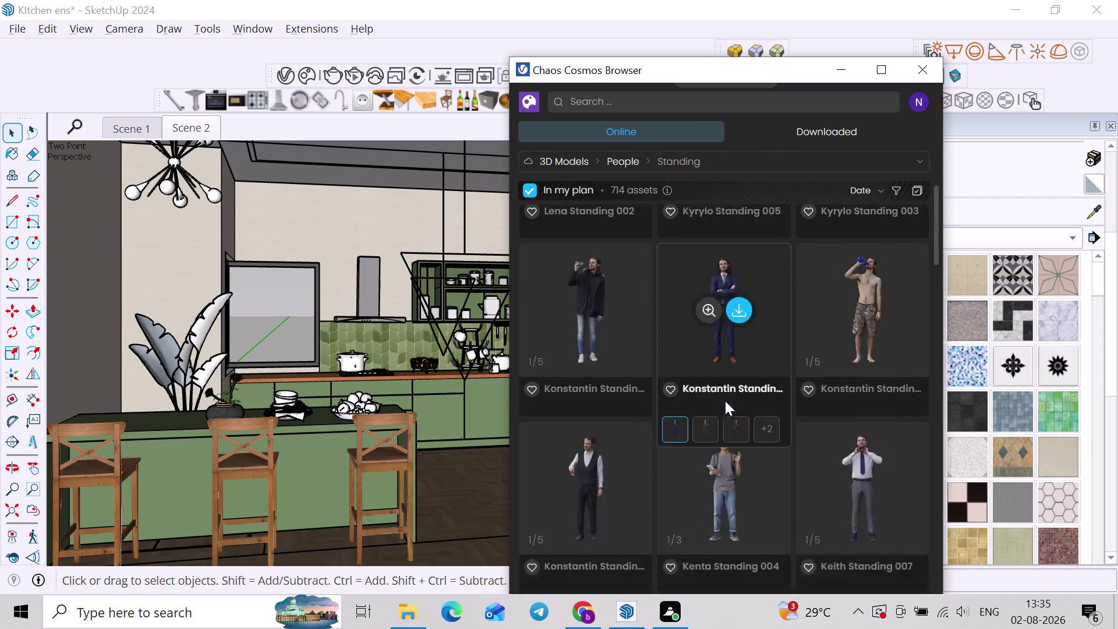
scroll(down, 3)
scroll(down, 3)
scroll(down, 3)
scroll(down, 3)
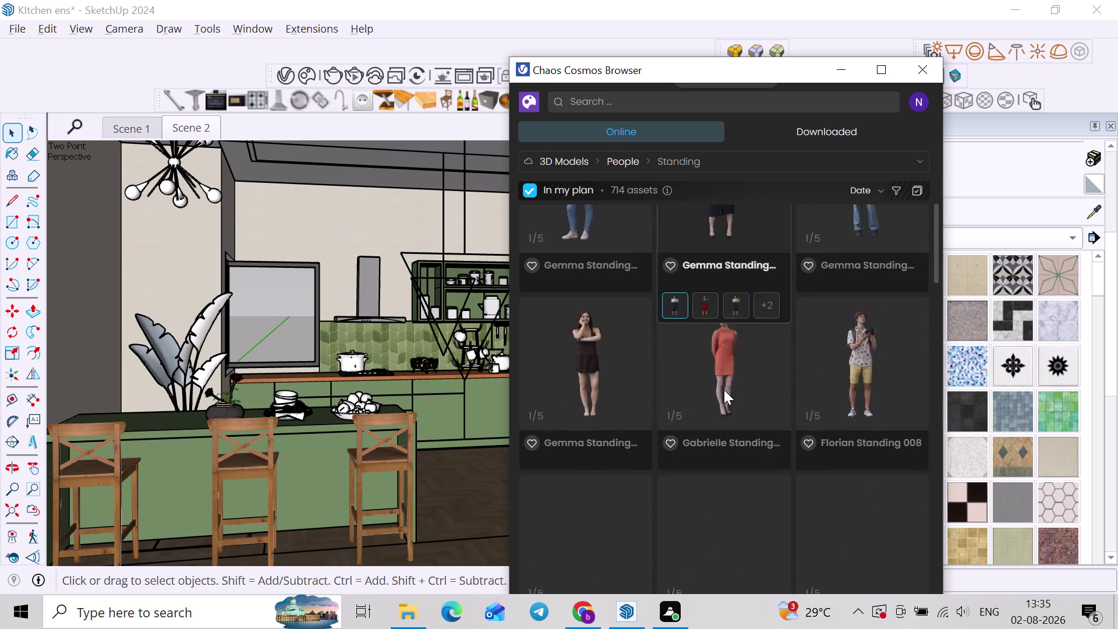
scroll(down, 3)
scroll(down, 3)
scroll(down, 3)
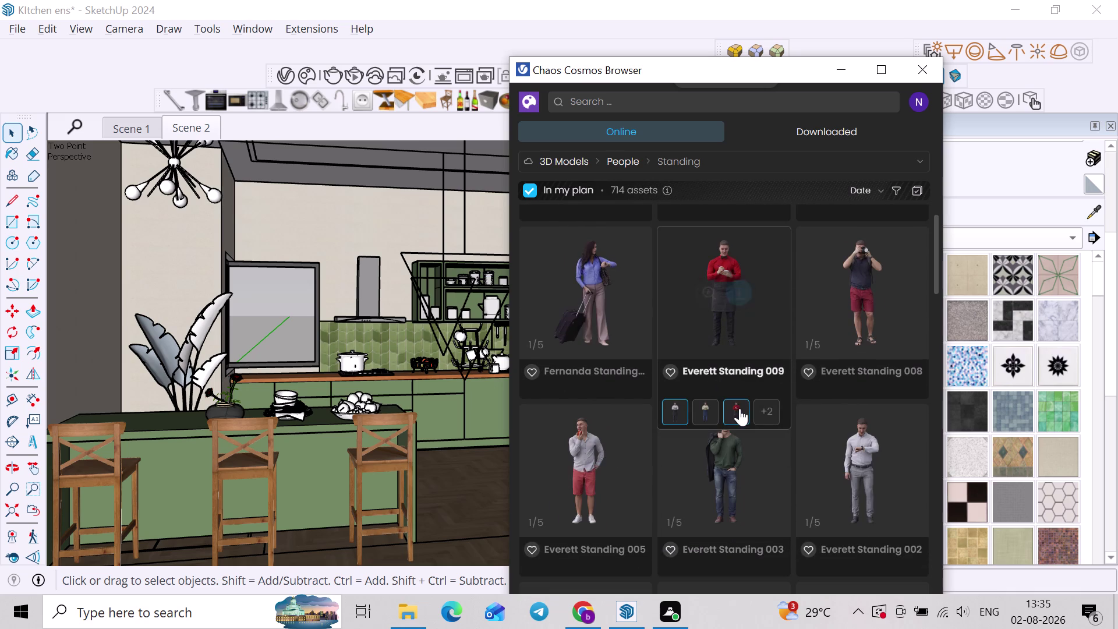
scroll(down, 3)
scroll(up, 3)
scroll(down, 3)
scroll(down, 3)
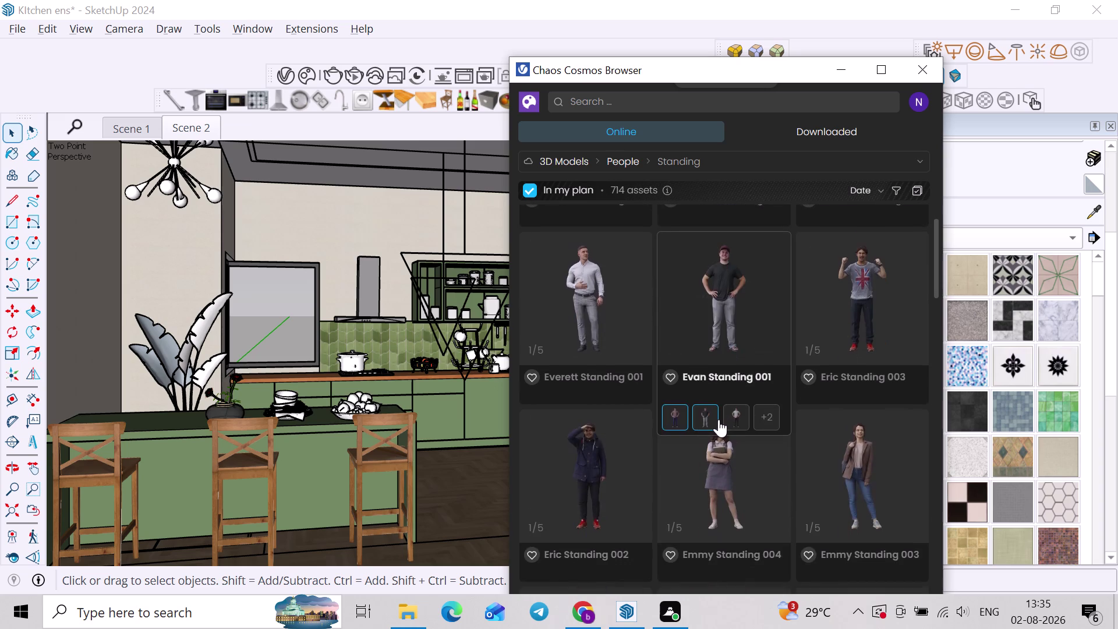
scroll(down, 3)
scroll(down, 3)
Browse the 714 standing figures like Patrick and Carson, then maximize the Cosmos window.
scroll(down, 3)
scroll(down, 3)
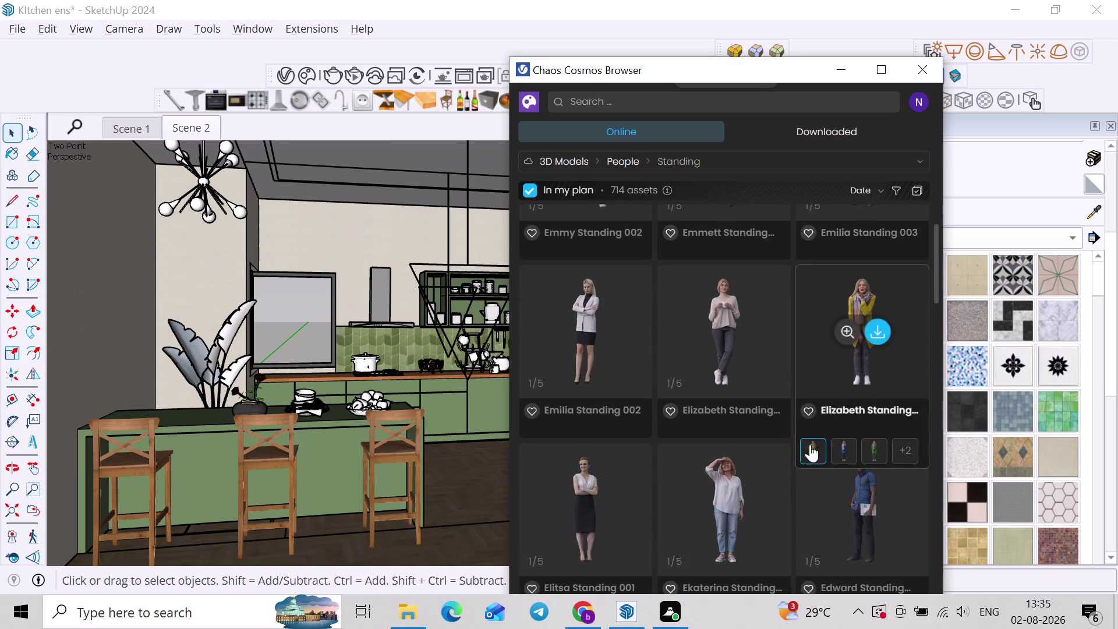
scroll(down, 3)
scroll(down, 3)
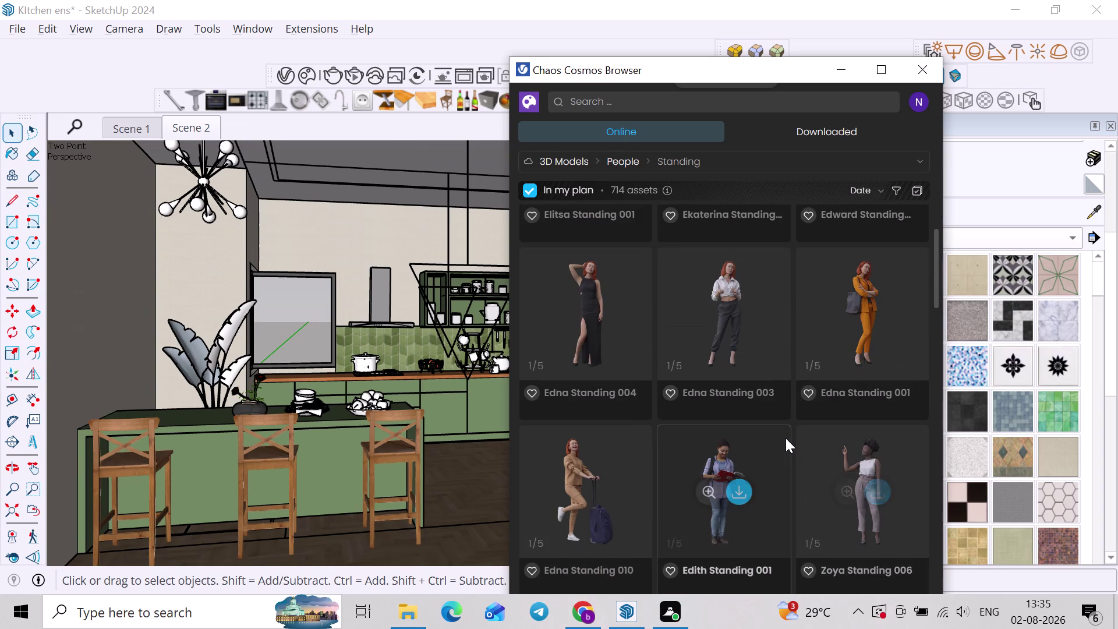
scroll(down, 3)
scroll(down, 3)
scroll(down, 3)
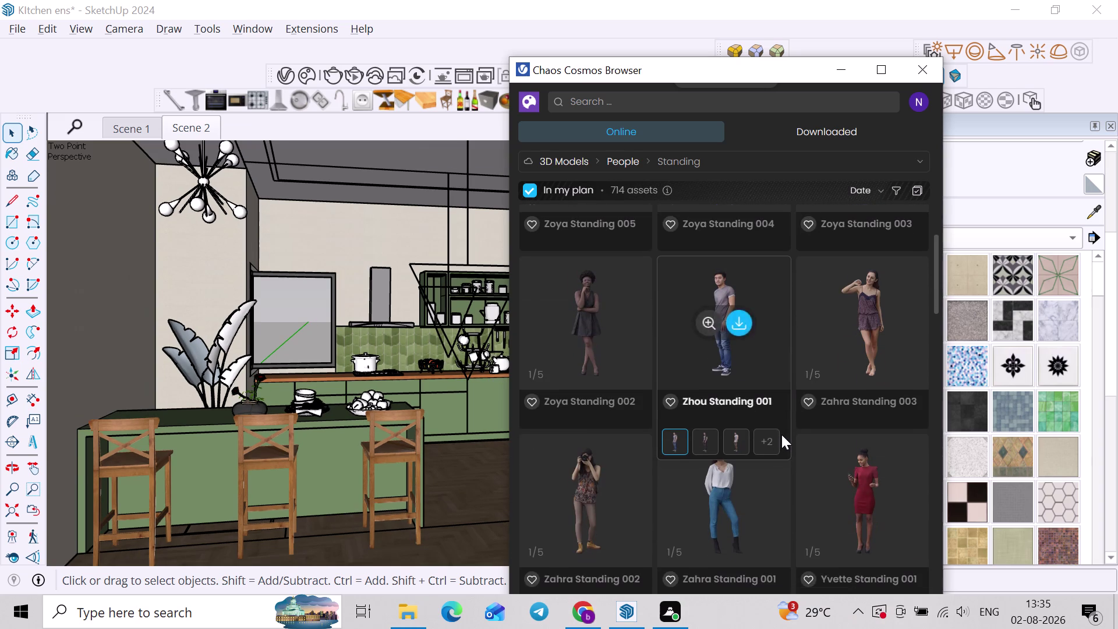
scroll(down, 3)
scroll(down, 3)
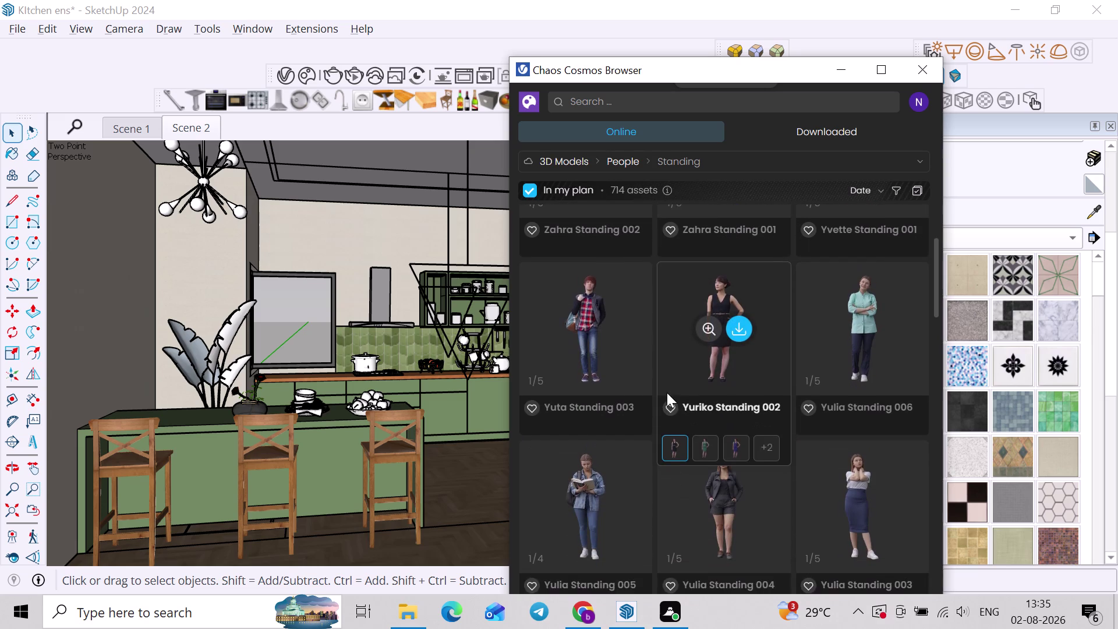
scroll(down, 3)
scroll(down, 3)
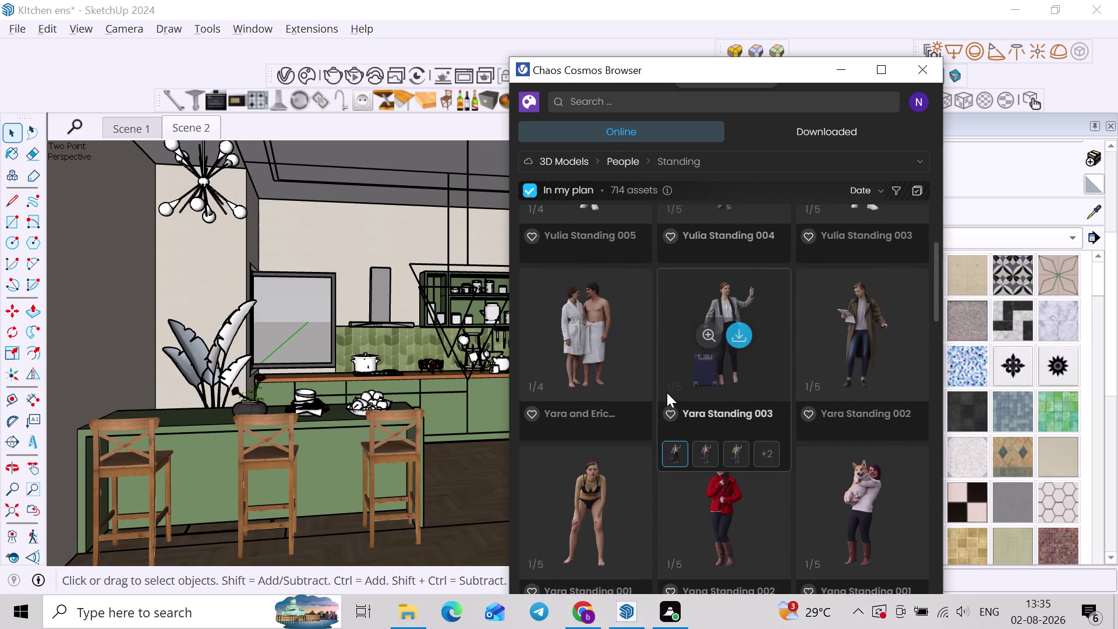
scroll(down, 3)
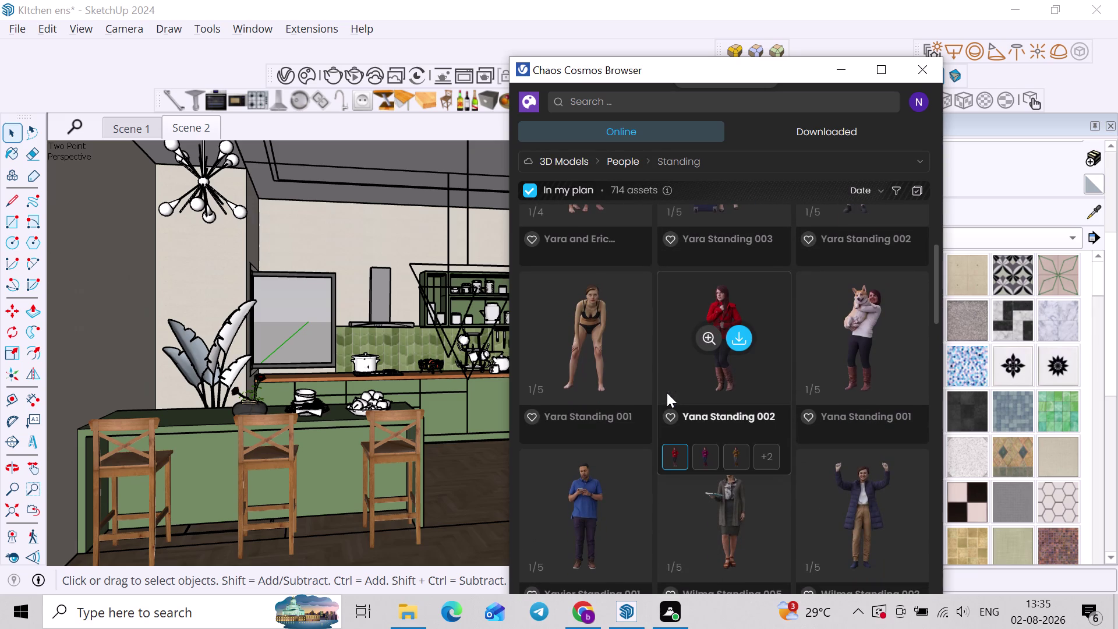
scroll(down, 3)
scroll(down, 3)
scroll(down, 3)
scroll(down, 3)
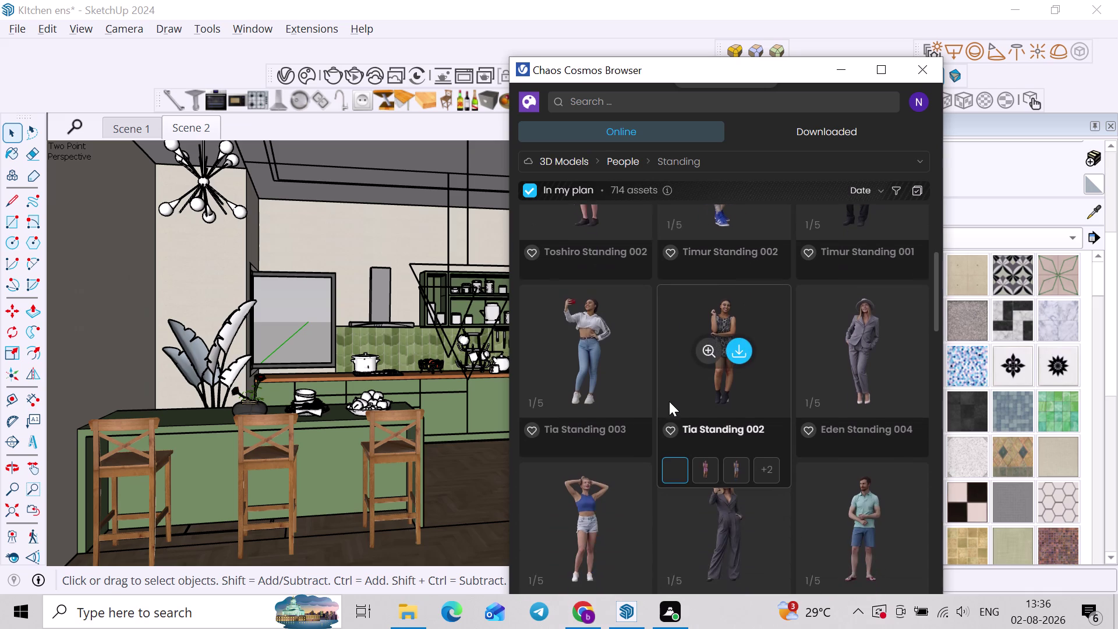
scroll(down, 3)
scroll(down, 3)
scroll(down, 3)
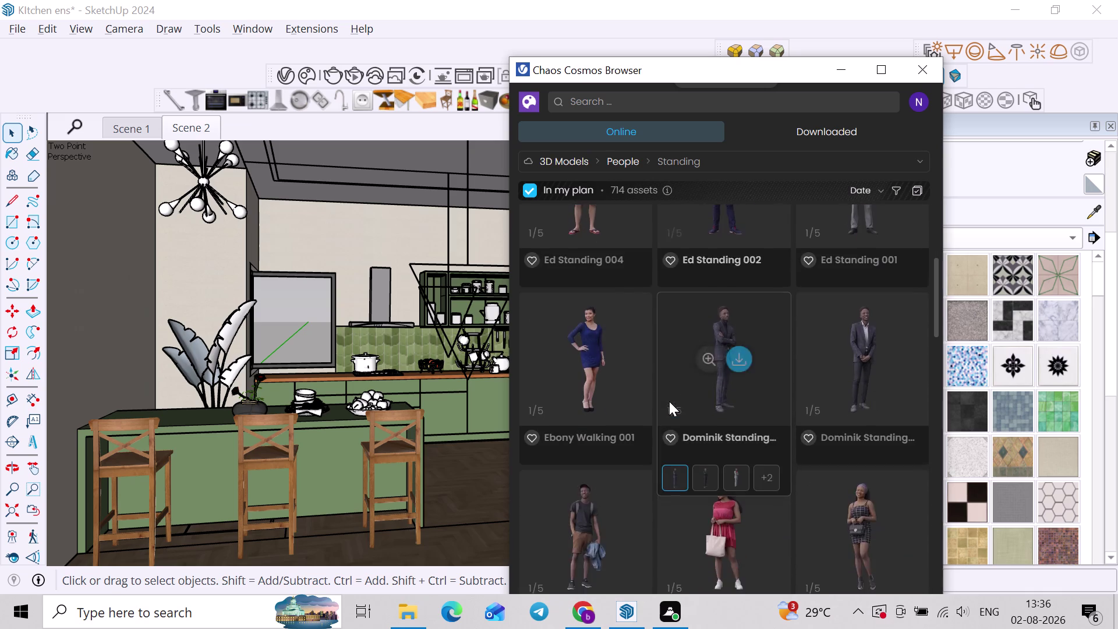
scroll(down, 3)
scroll(down, 3)
scroll(down, 3)
scroll(down, 3)
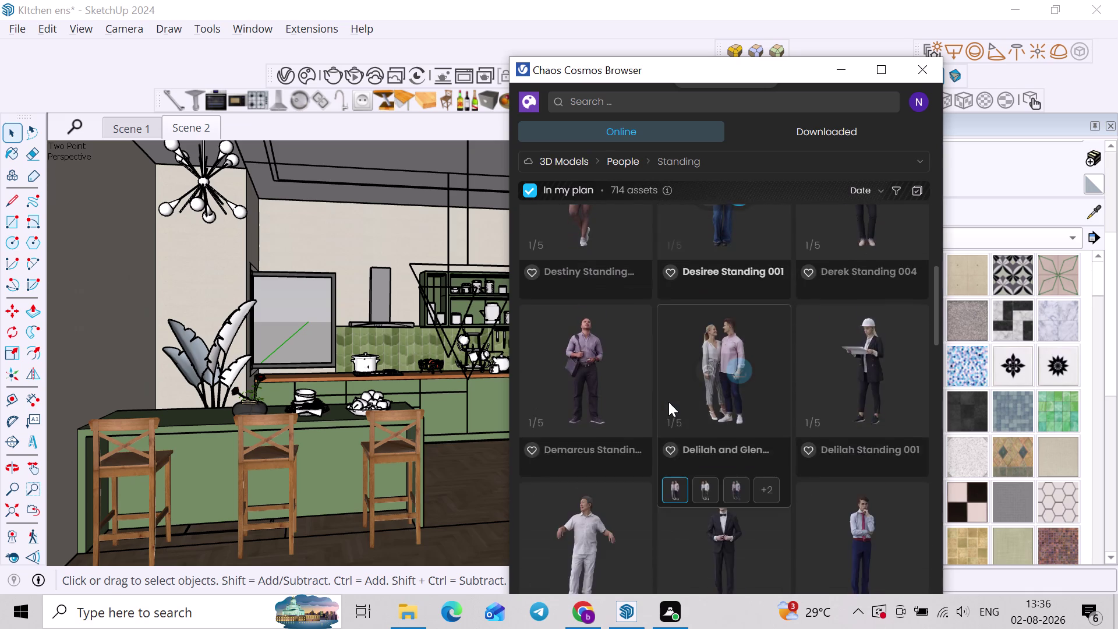
scroll(down, 3)
scroll(down, 3)
scroll(down, 3)
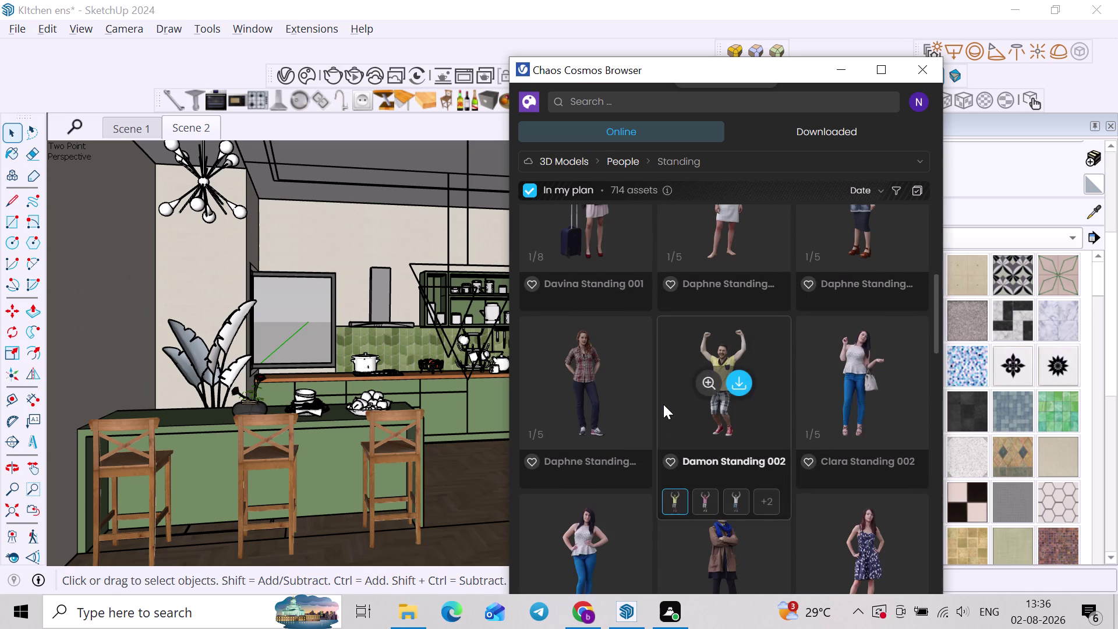
scroll(up, 3)
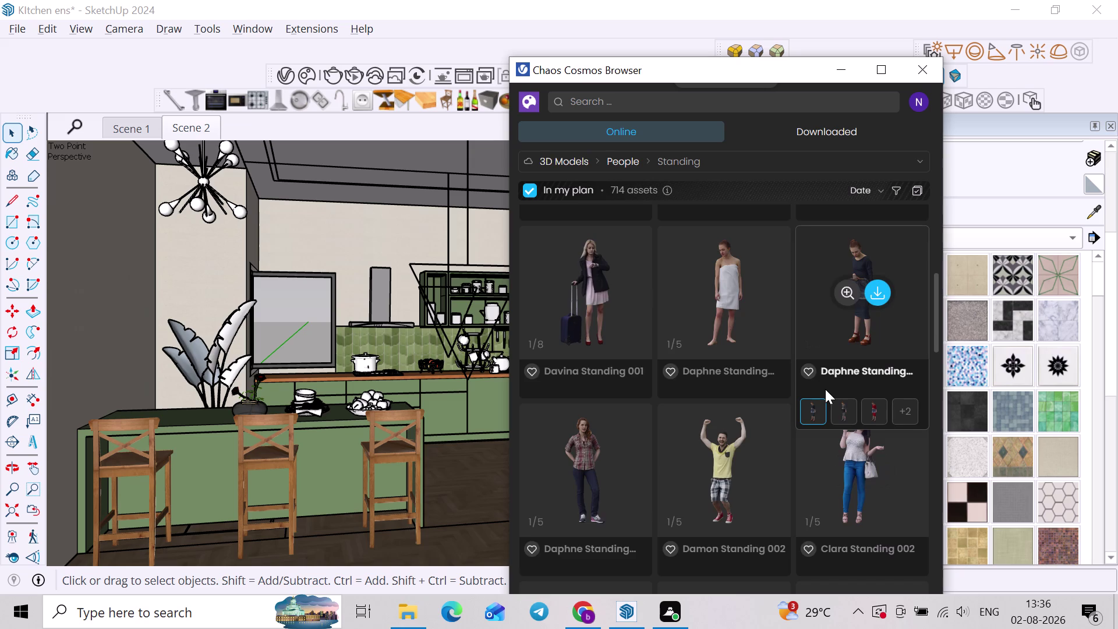
scroll(down, 3)
scroll(down, 3)
scroll(down, 3)
scroll(down, 3)
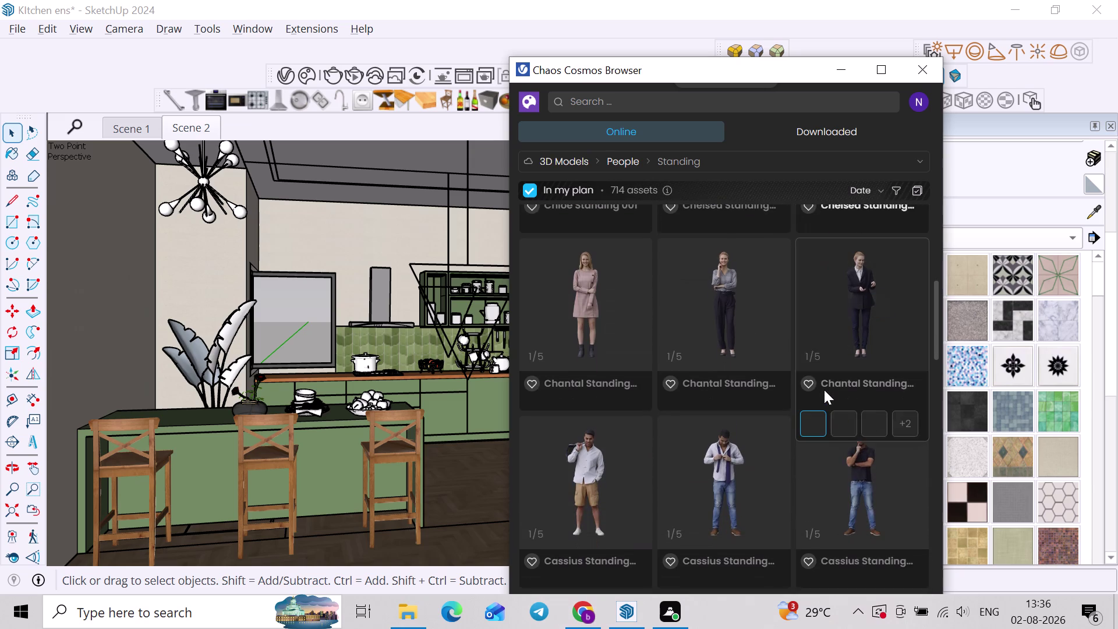
scroll(down, 3)
scroll(down, 3)
scroll(down, 3)
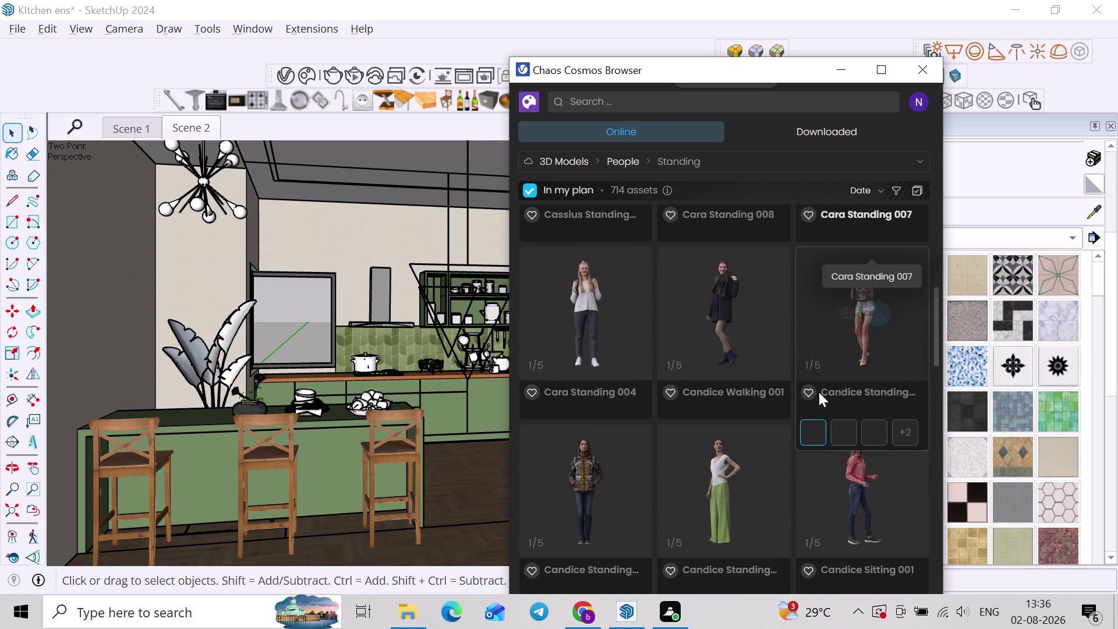
scroll(down, 3)
scroll(down, 3)
scroll(down, 3)
scroll(down, 3)
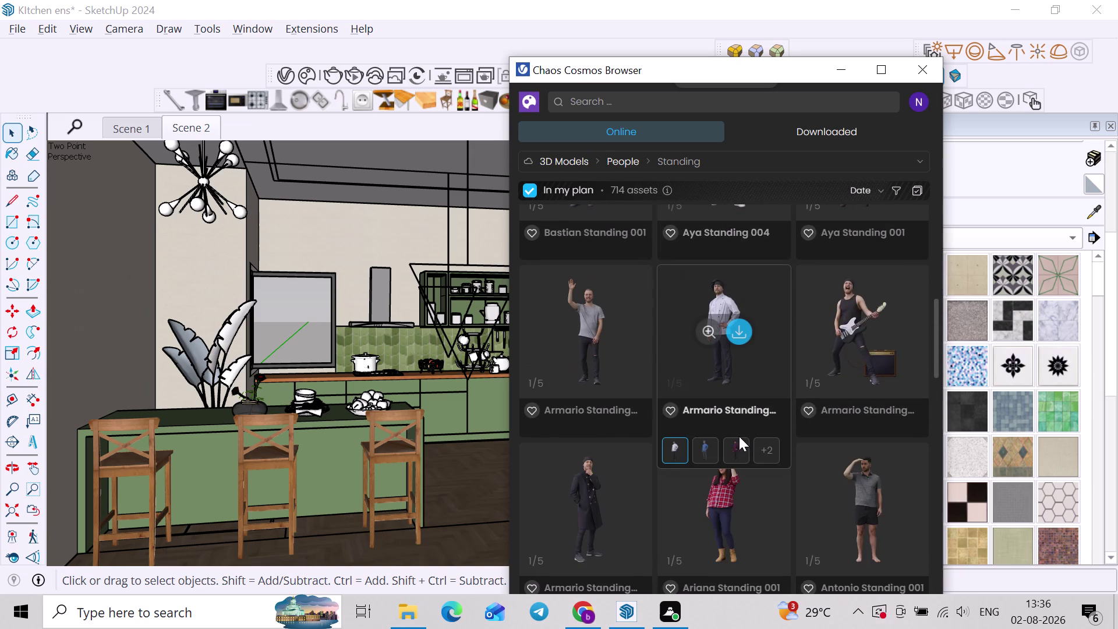
scroll(down, 3)
scroll(down, 3)
scroll(down, 3)
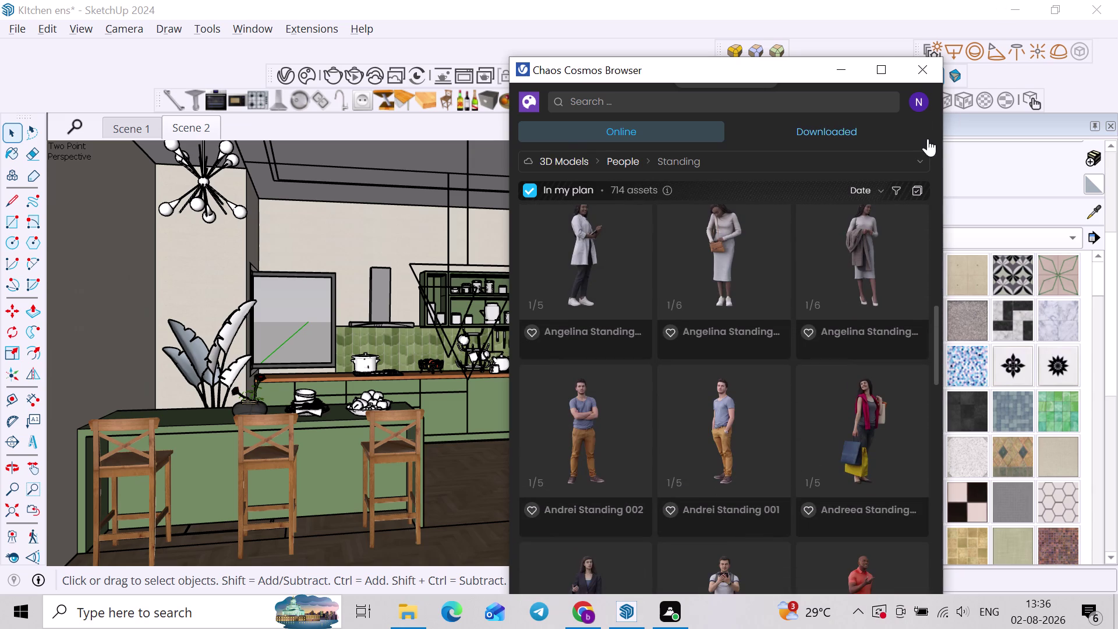
click(878, 59)
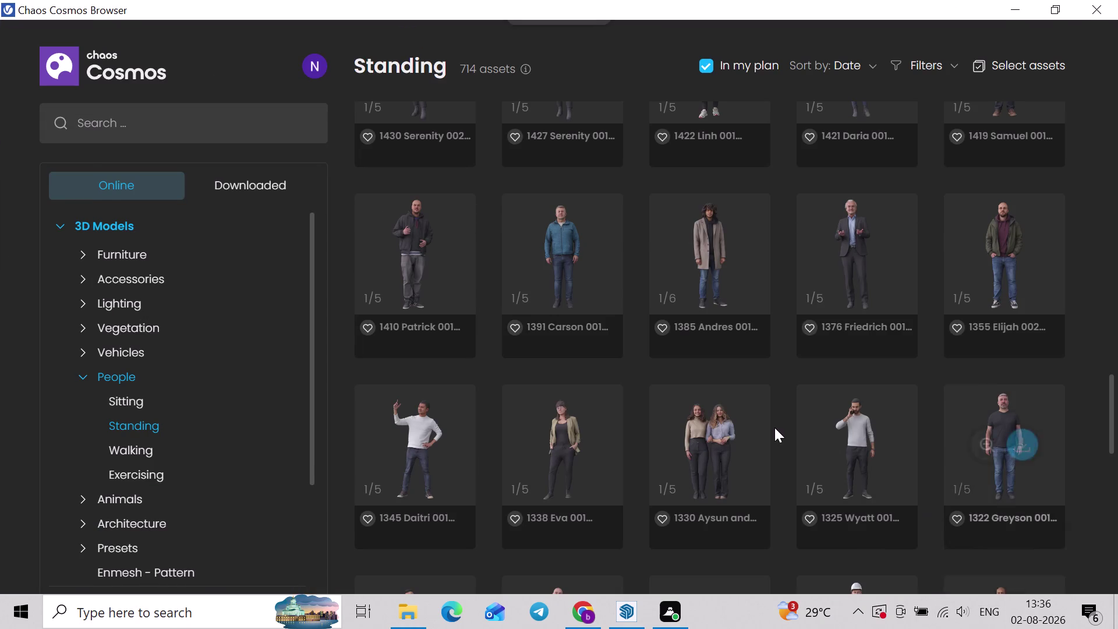
Browse to the last standing figures, then switch to the 286 Walking people models.
scroll(down, 3)
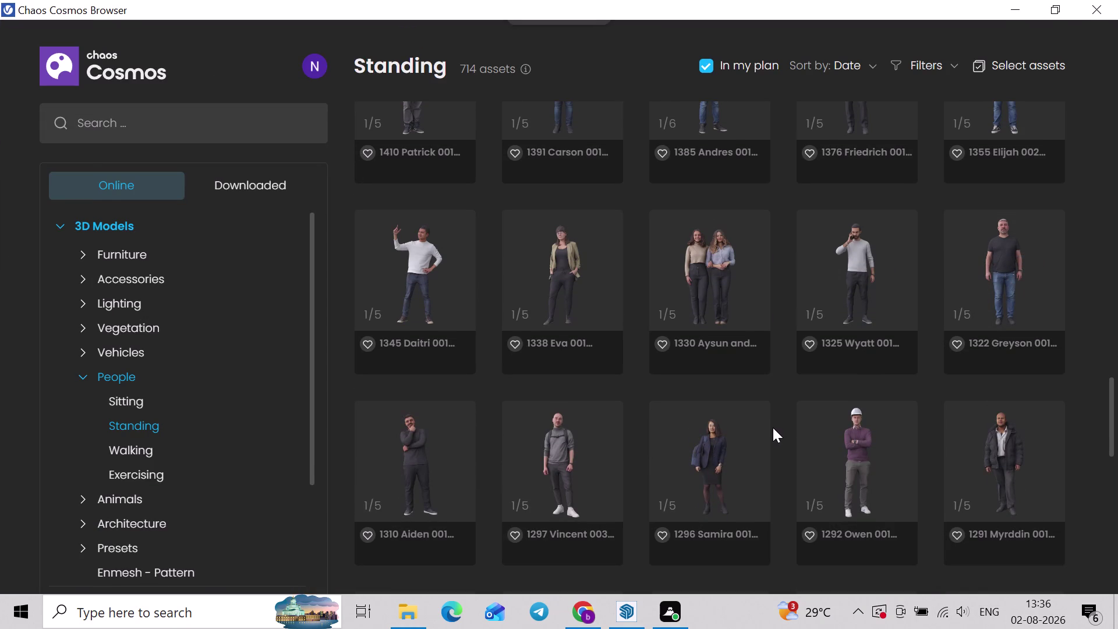
scroll(down, 3)
scroll(down, 3)
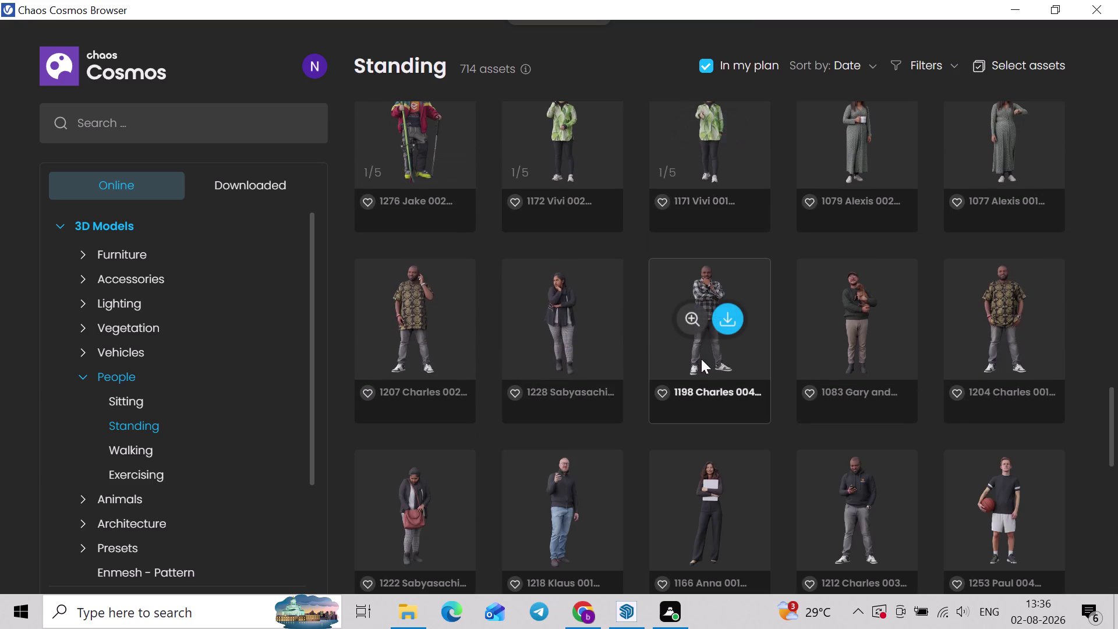
scroll(down, 3)
scroll(down, 3)
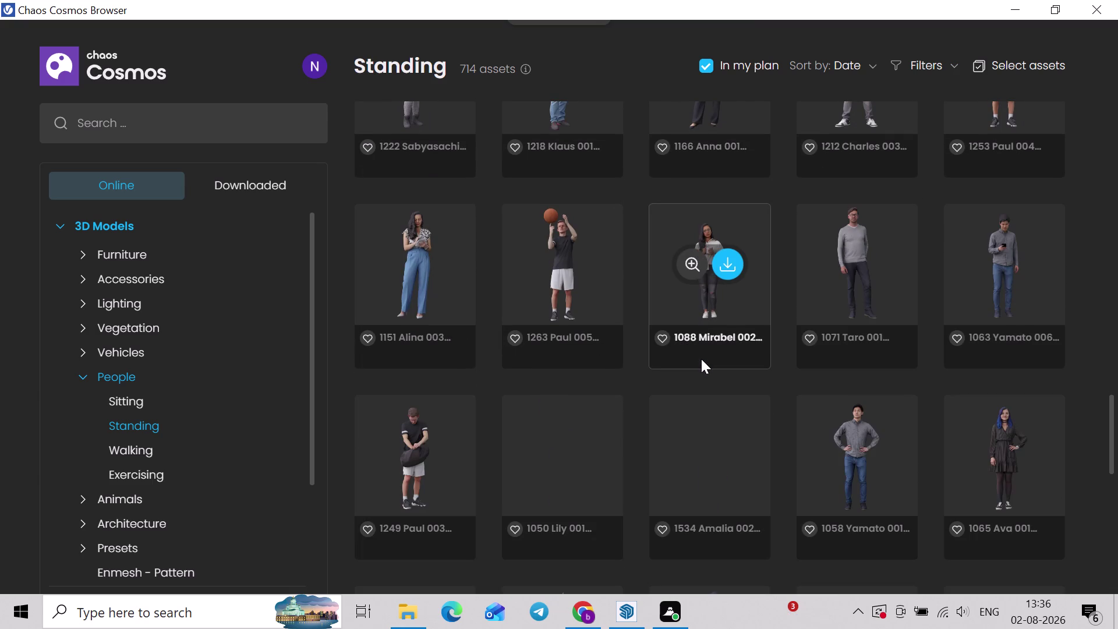
scroll(down, 3)
scroll(down, 3)
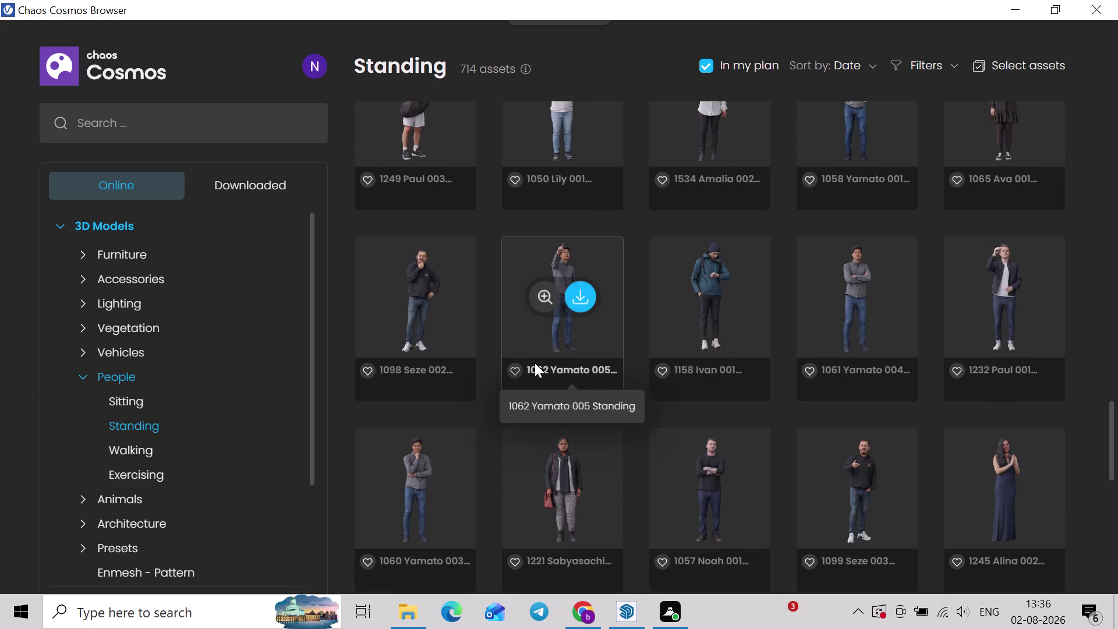
scroll(down, 3)
scroll(down, 3)
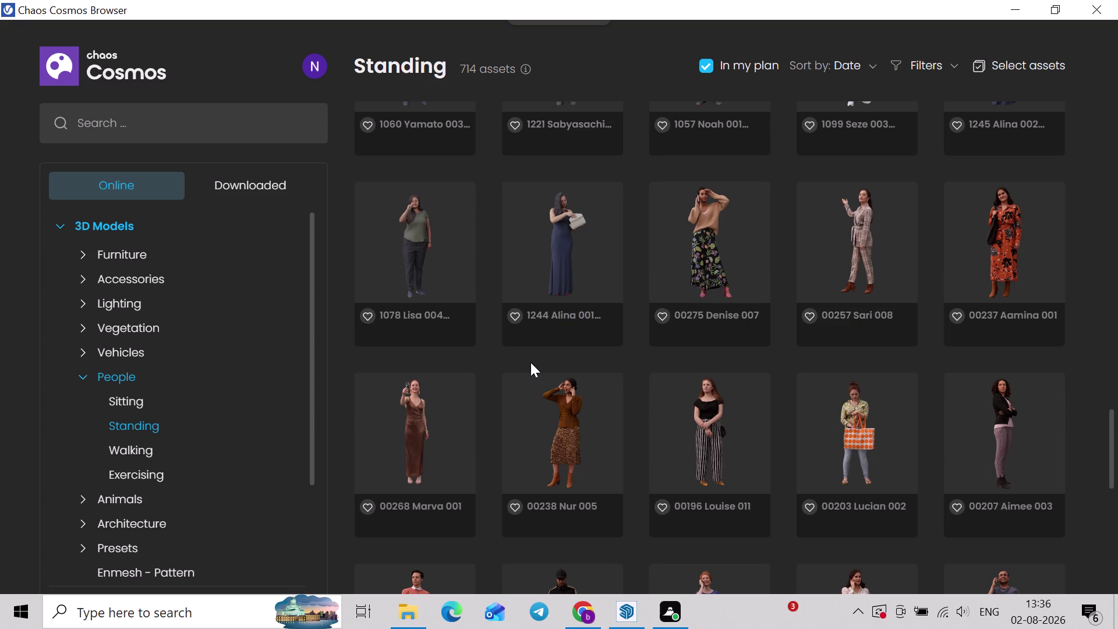
scroll(down, 3)
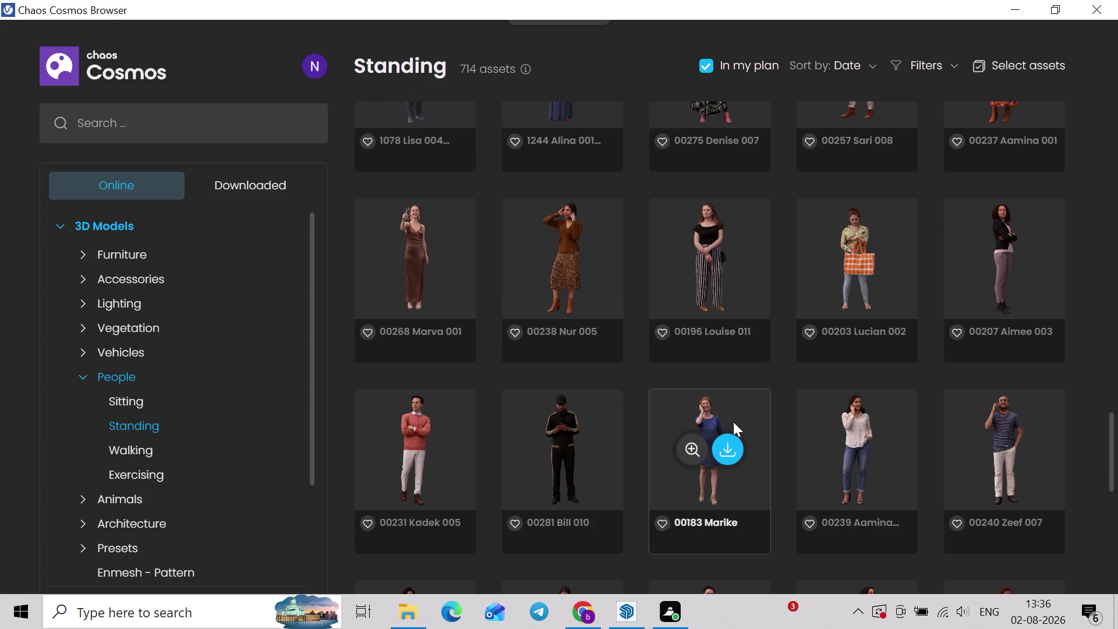
scroll(down, 3)
scroll(down, 3)
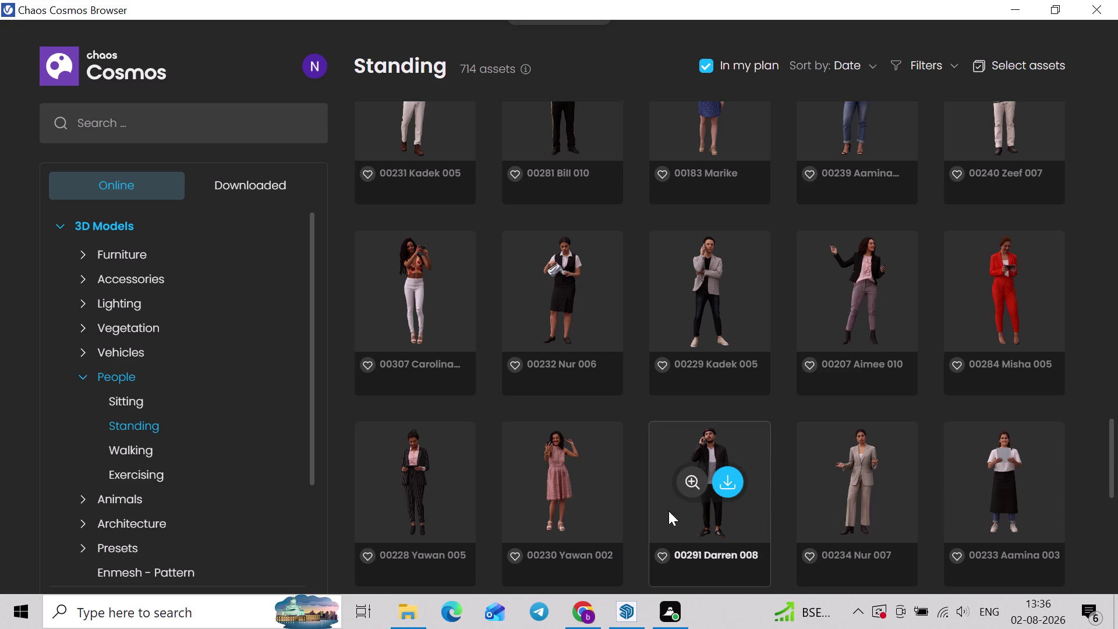
scroll(down, 3)
scroll(down, 3)
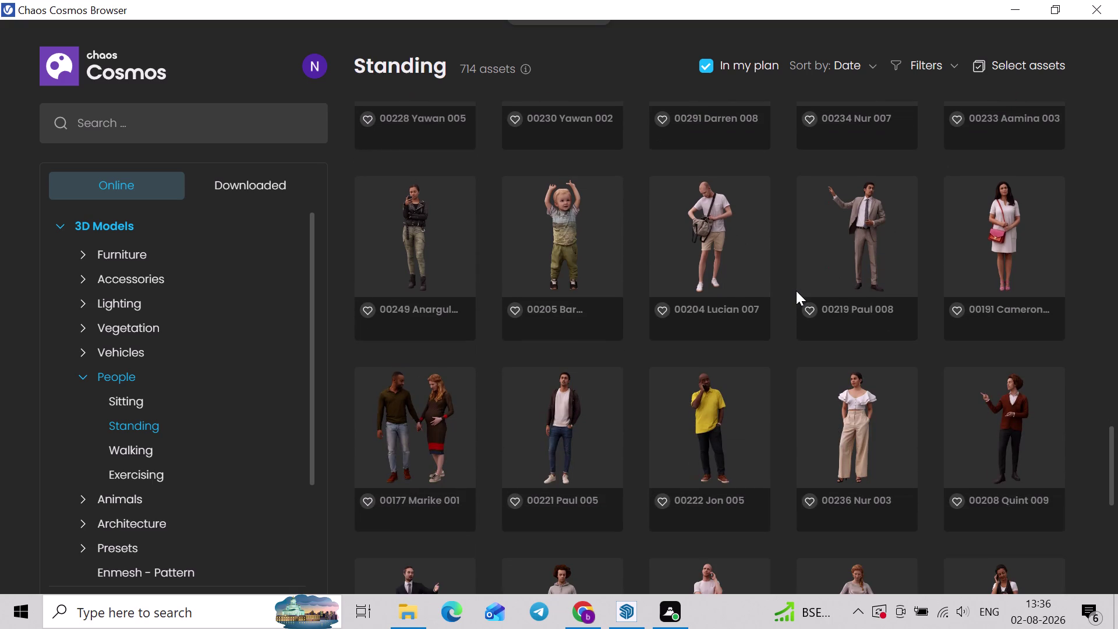
scroll(down, 3)
scroll(down, 3)
scroll(down, 3)
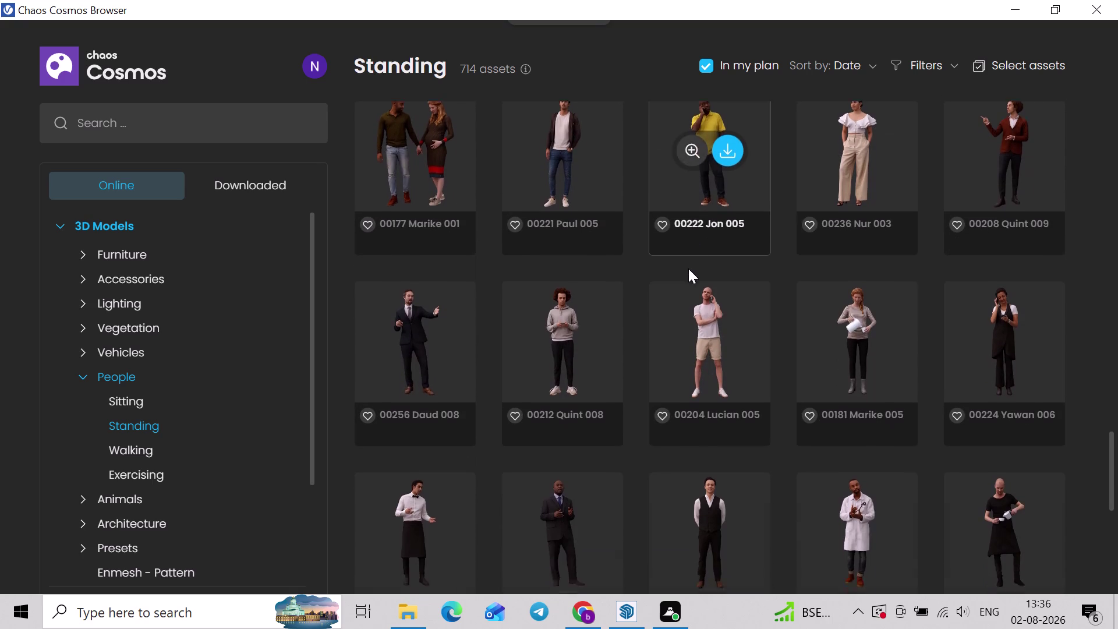
scroll(down, 3)
scroll(down, 3)
scroll(down, 3)
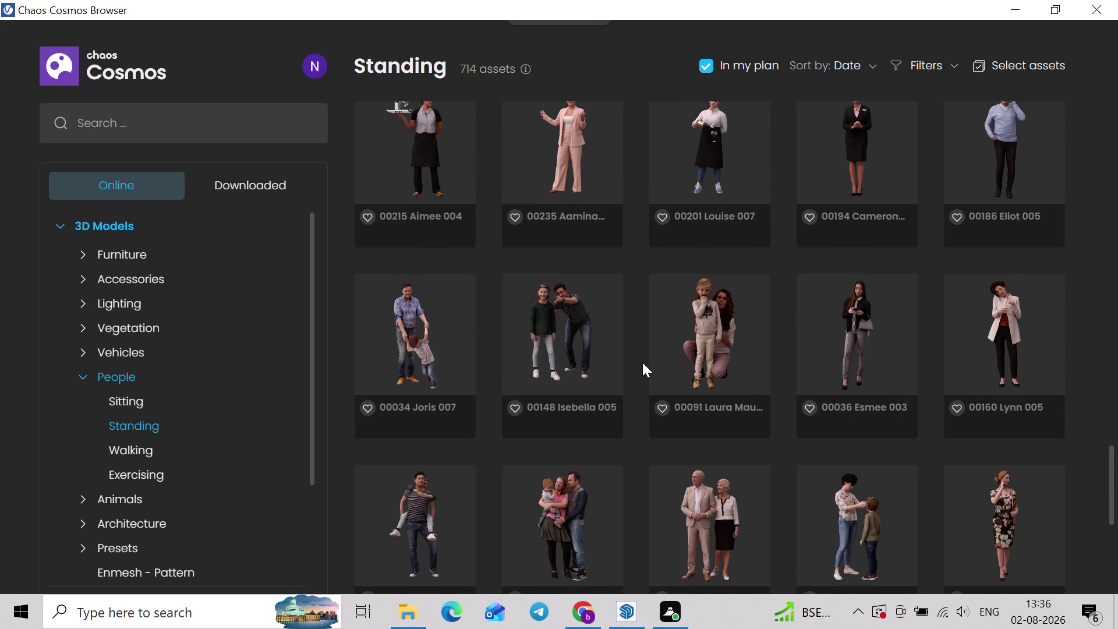
scroll(down, 3)
scroll(down, 3)
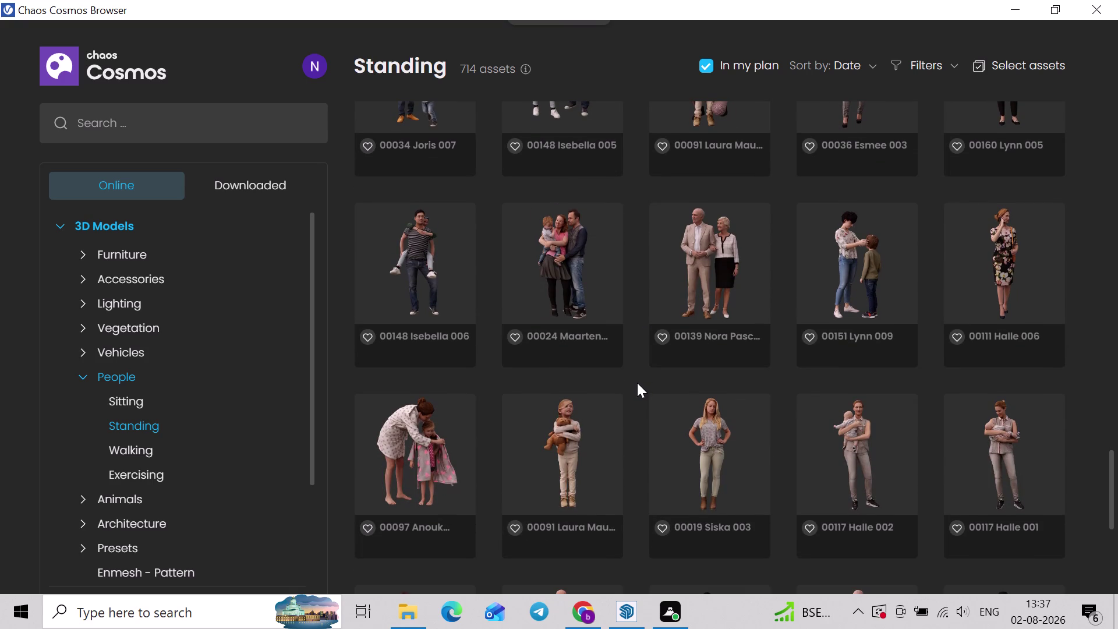
scroll(down, 3)
scroll(down, 3)
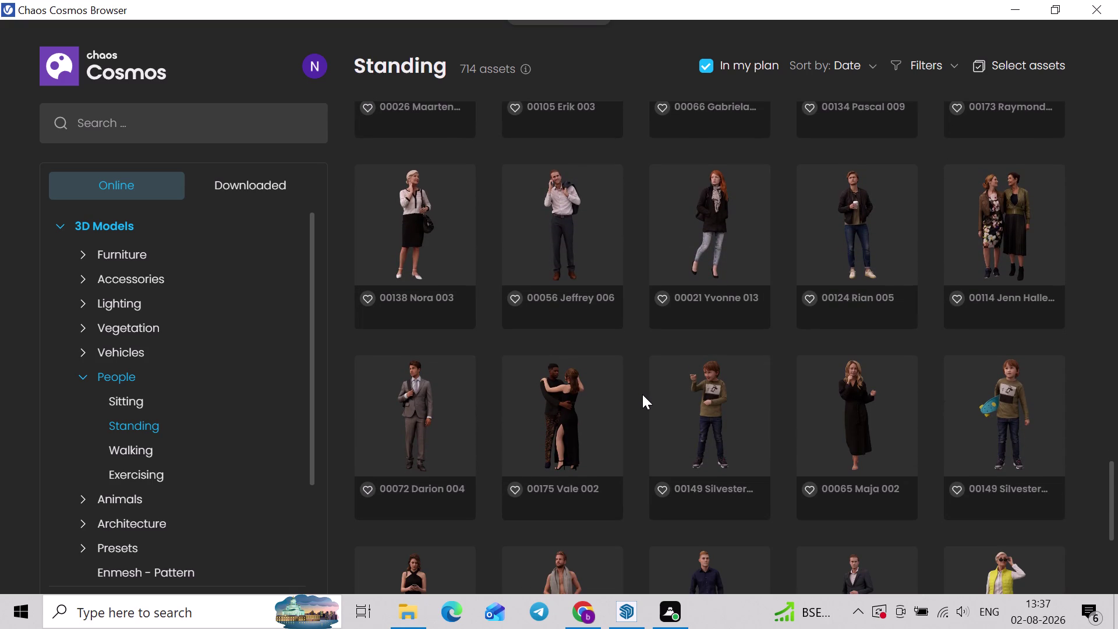
scroll(down, 3)
scroll(down, 3)
scroll(down, 3)
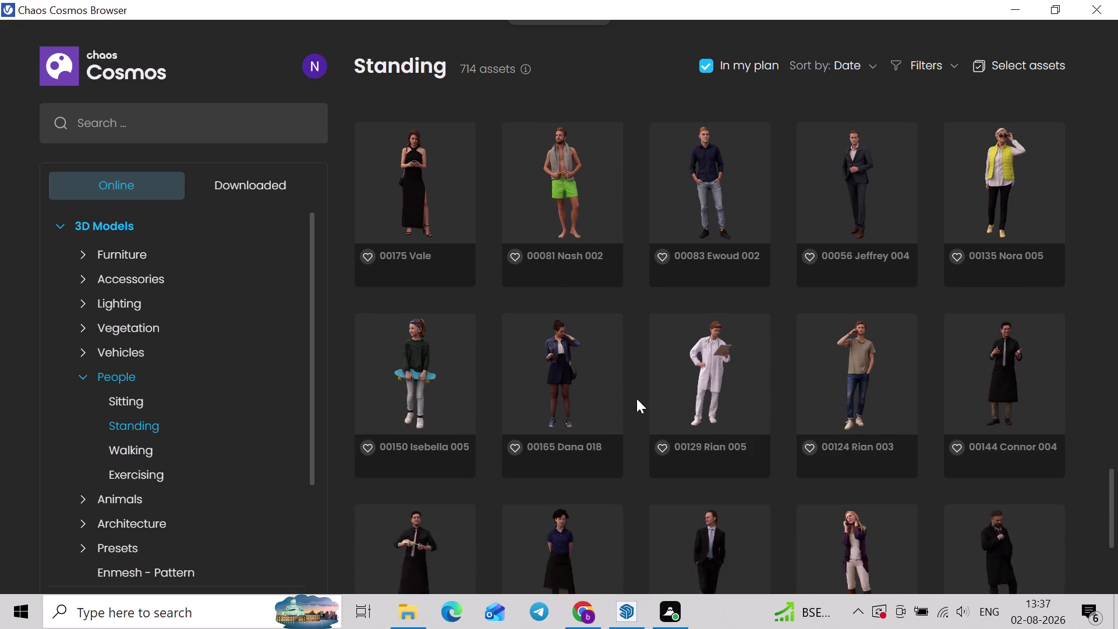
scroll(down, 3)
scroll(down, 3)
scroll(down, 3)
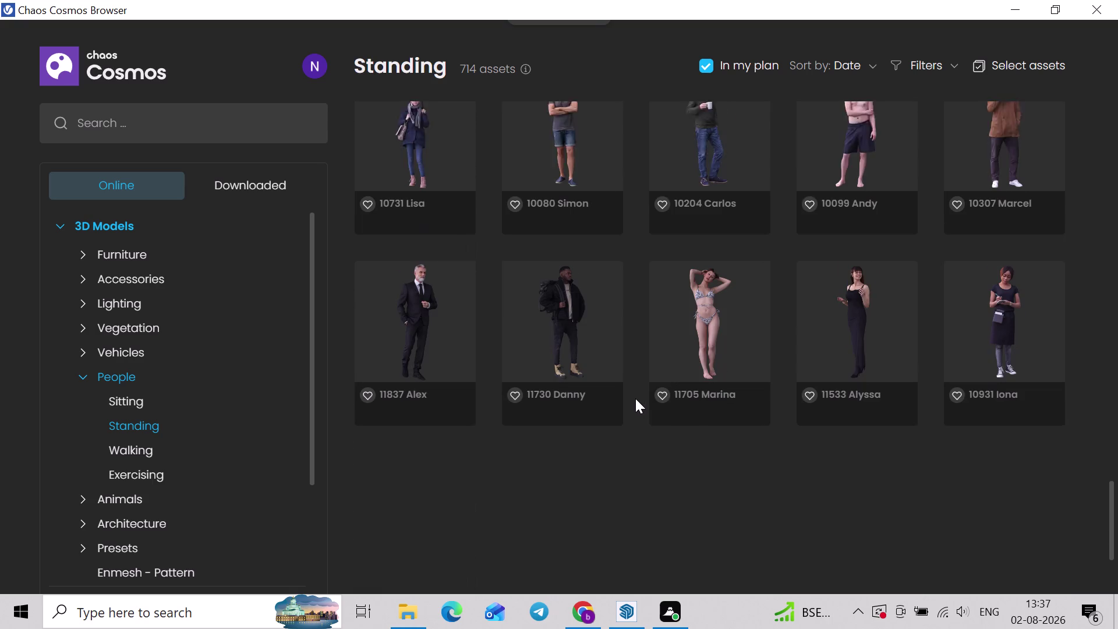
scroll(down, 3)
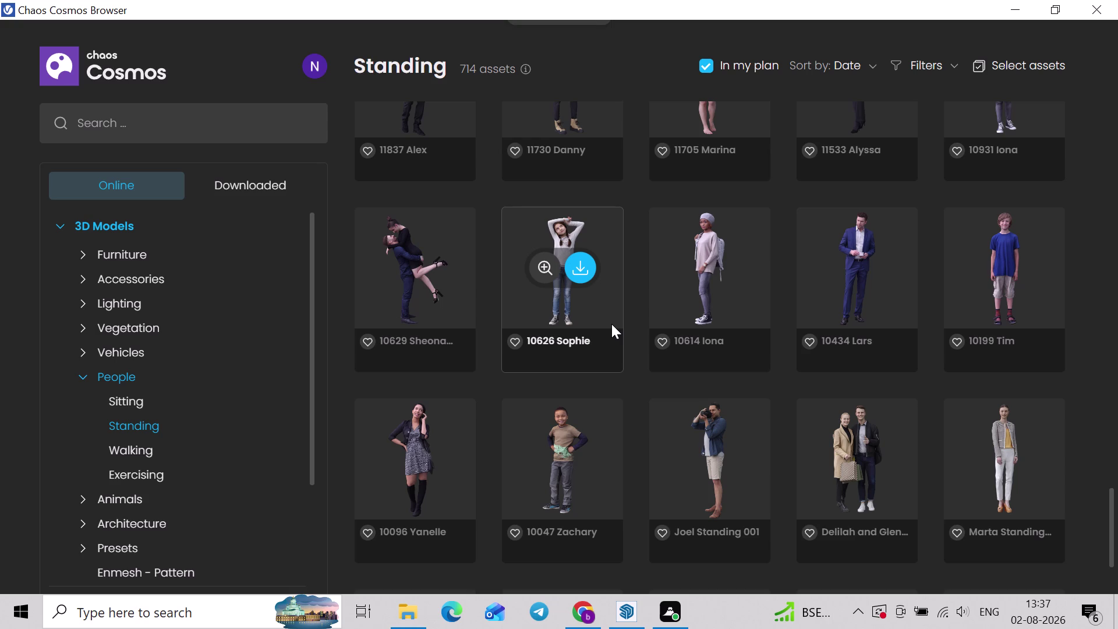
scroll(down, 3)
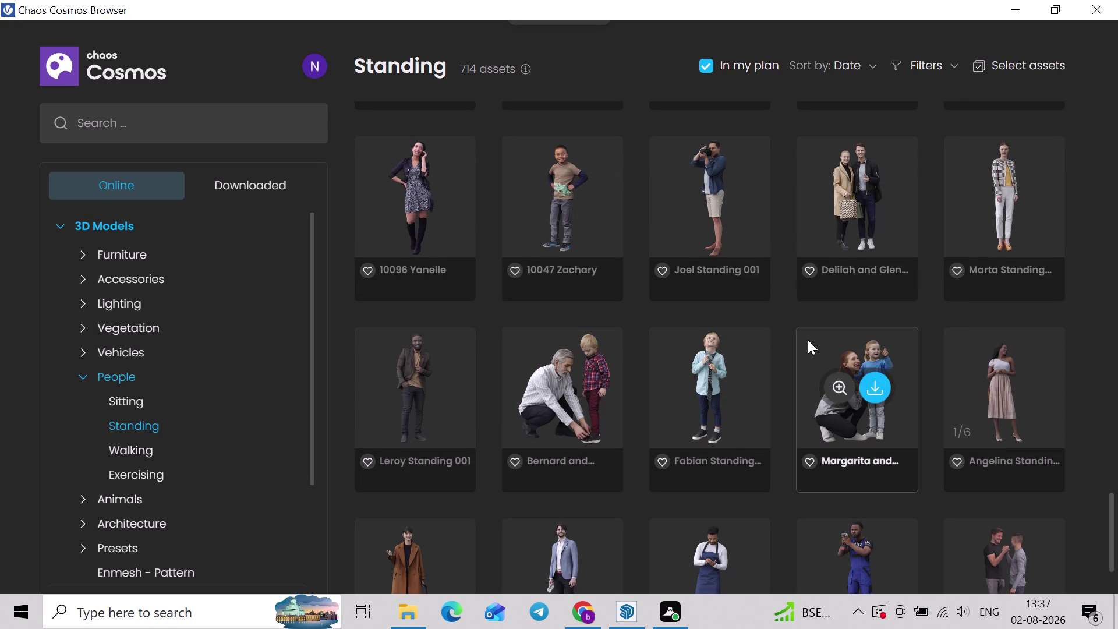
scroll(down, 3)
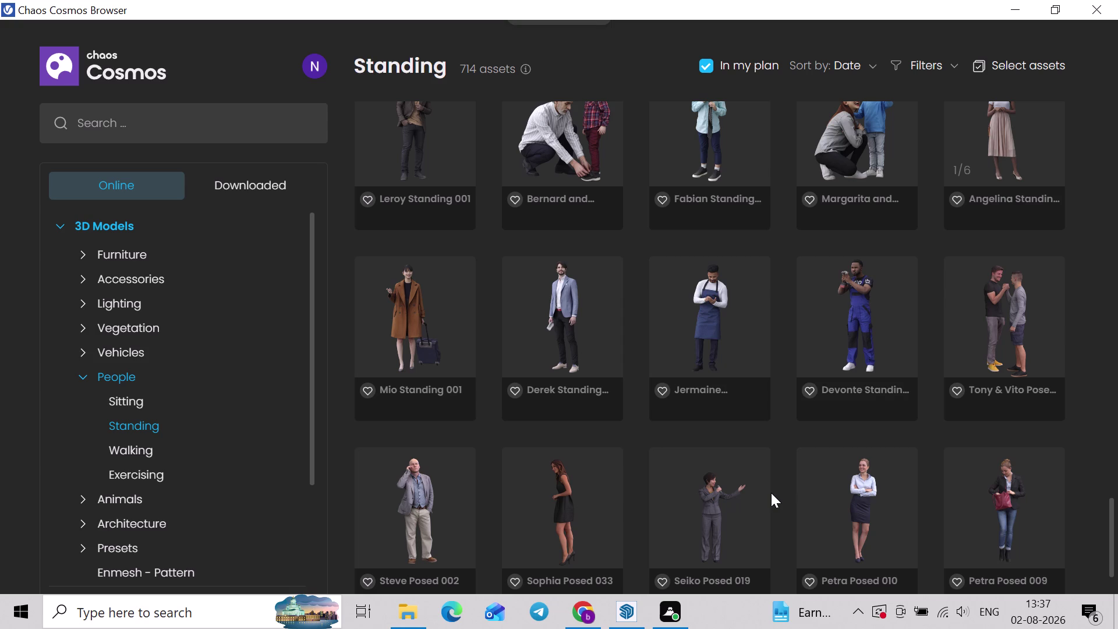
scroll(down, 3)
scroll(down, 3)
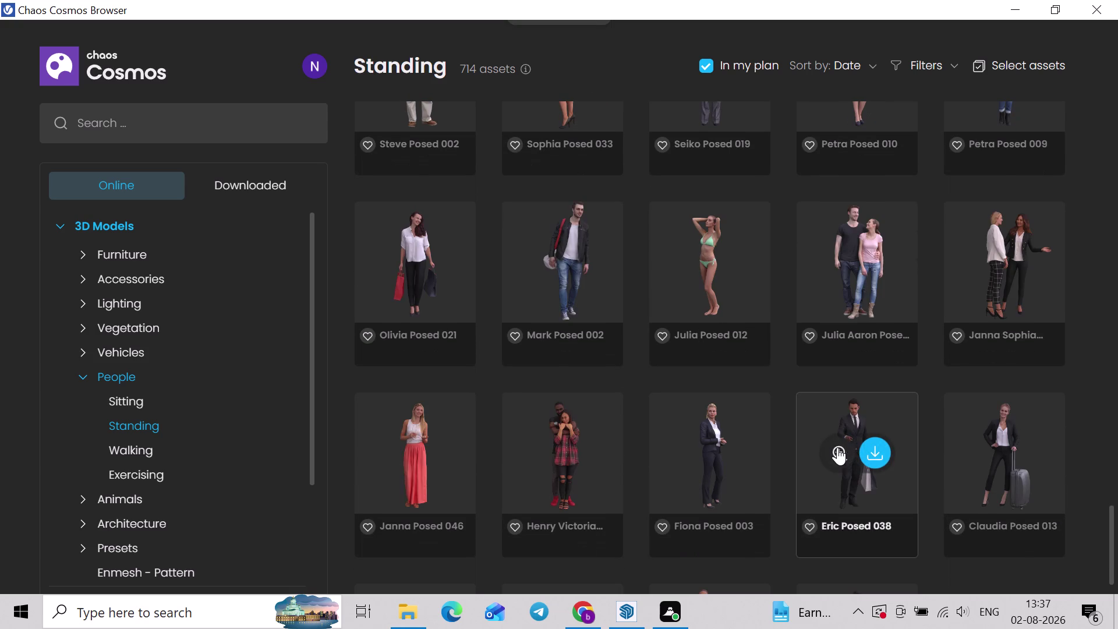
scroll(down, 3)
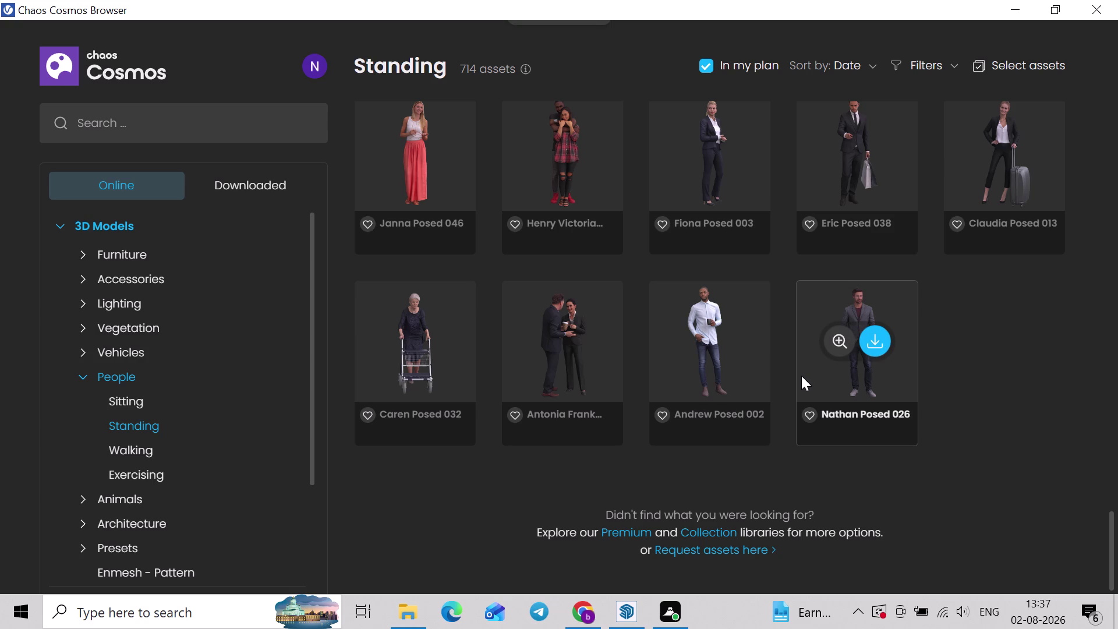
scroll(up, 3)
scroll(up, 3)
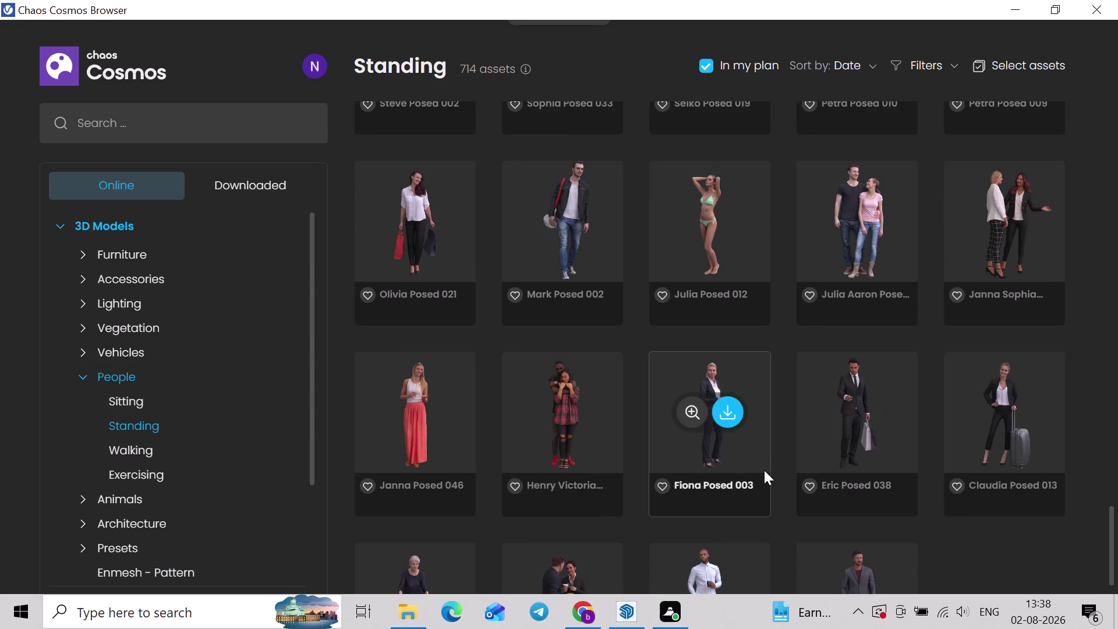
scroll(down, 3)
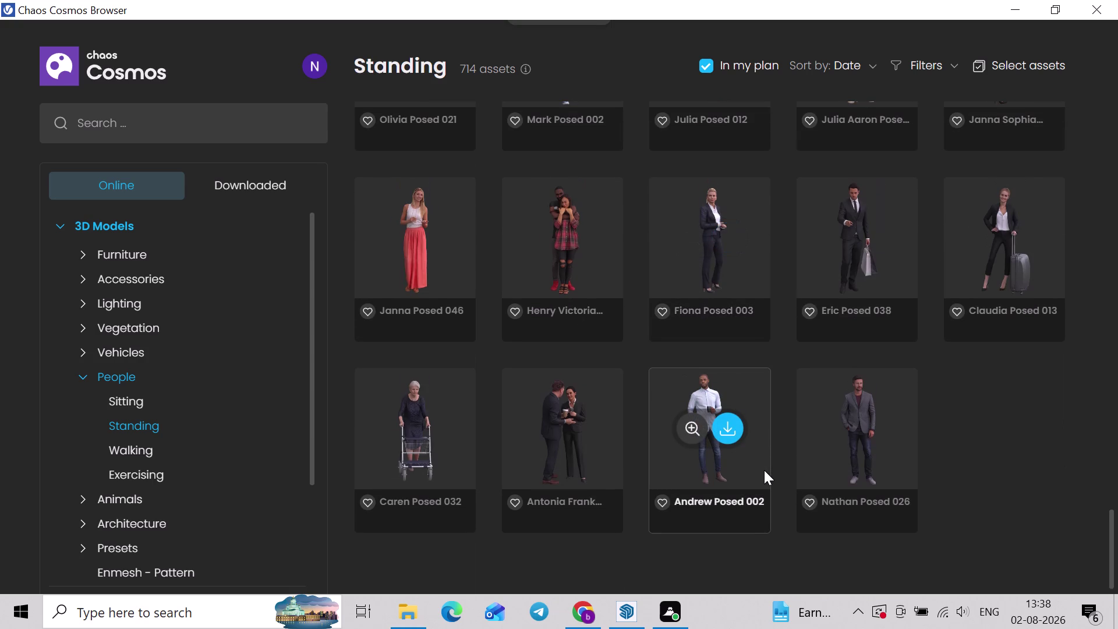
scroll(up, 3)
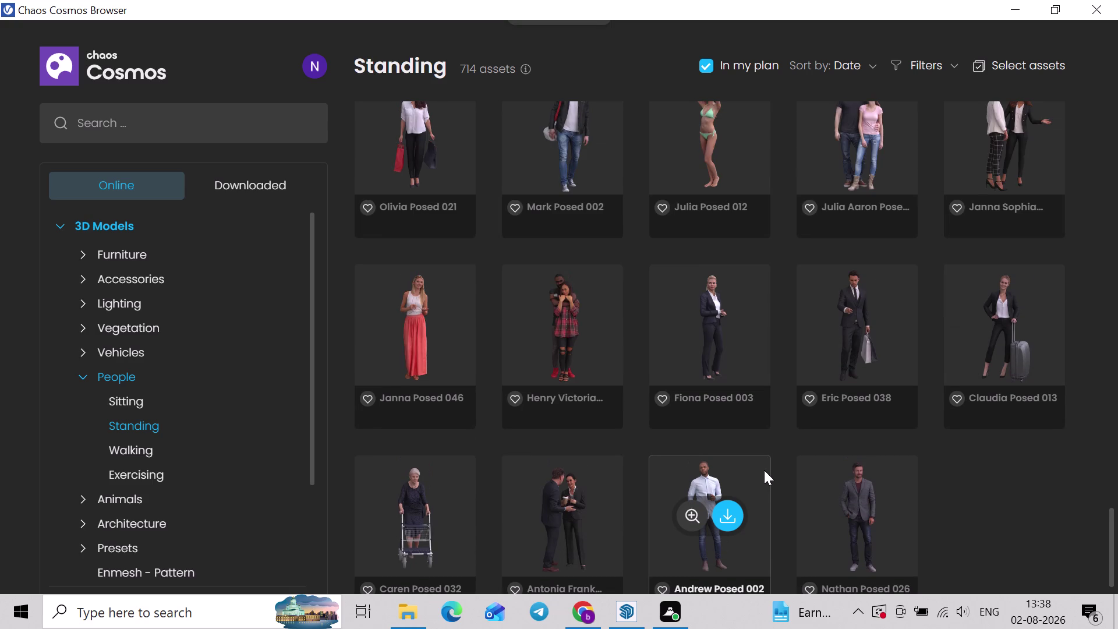
scroll(down, 3)
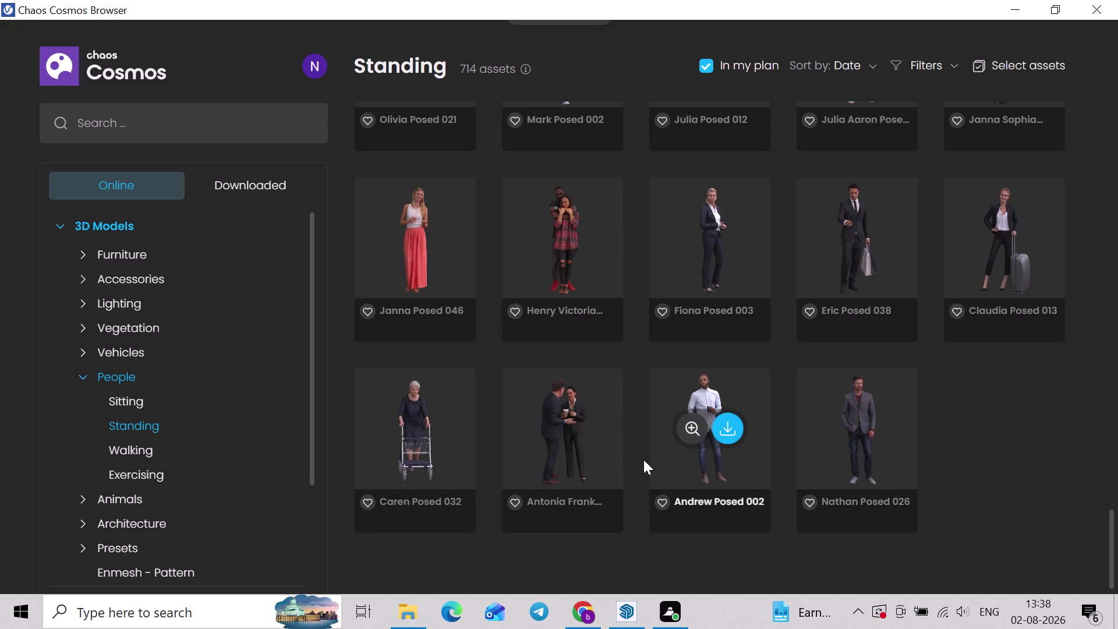
scroll(up, 3)
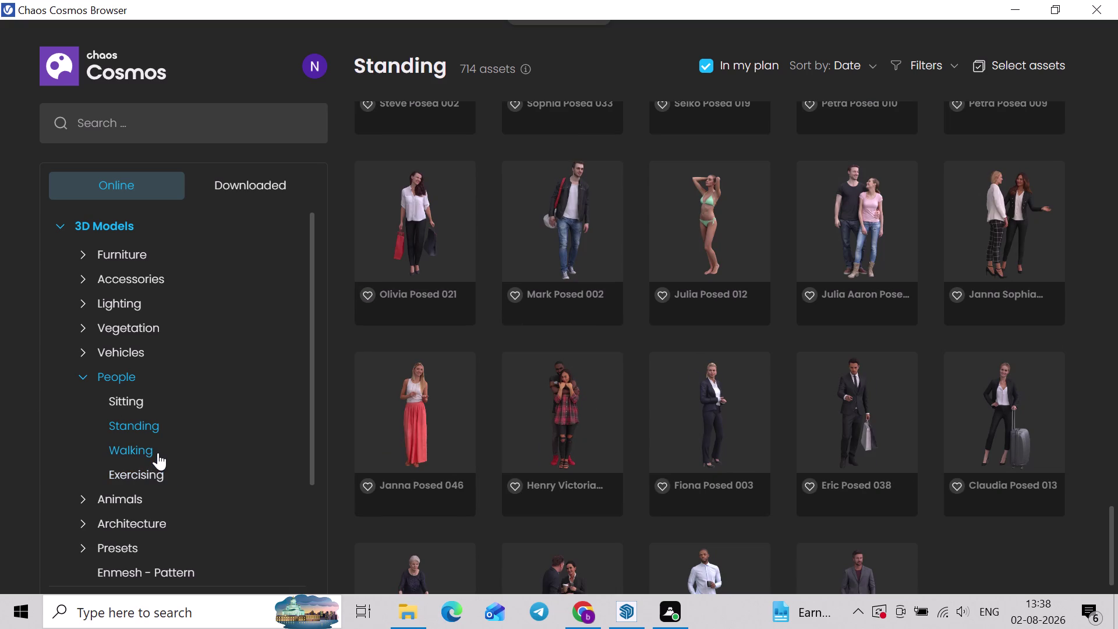
click(158, 449)
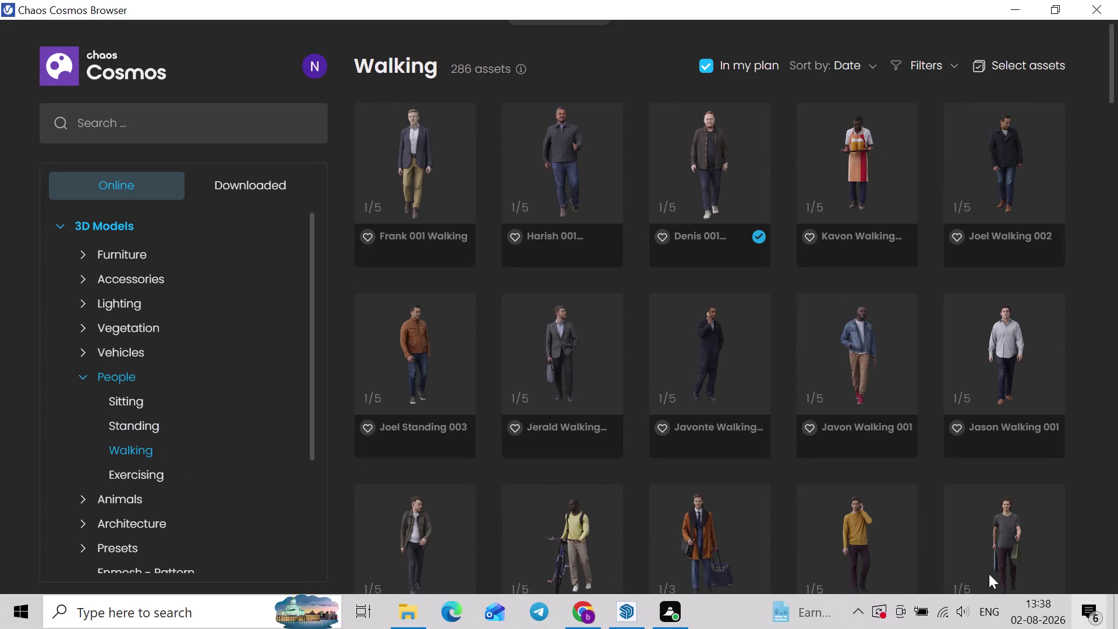
scroll(down, 3)
scroll(up, 3)
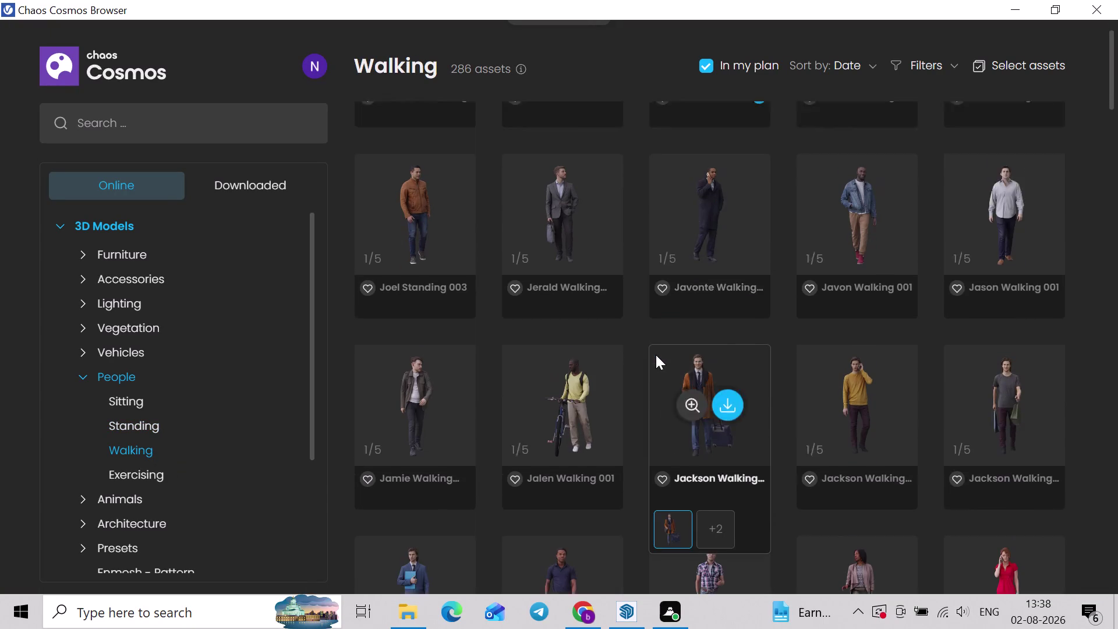
scroll(up, 3)
scroll(down, 3)
scroll(down, 3)
scroll(down, 3)
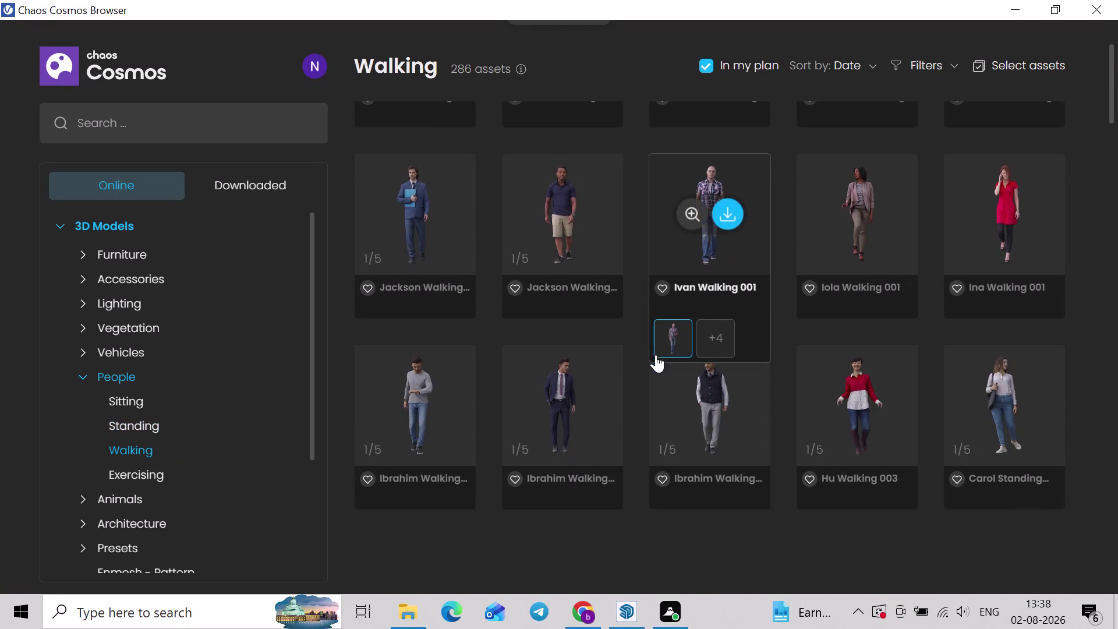
scroll(down, 3)
scroll(down, 3)
scroll(down, 3)
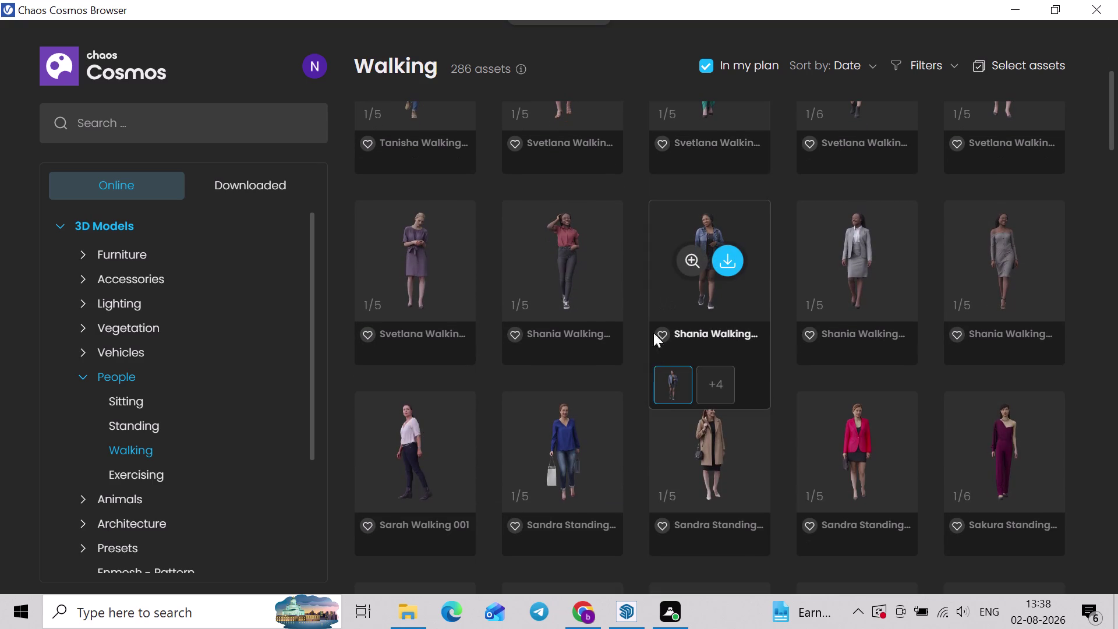
scroll(down, 3)
scroll(down, 3)
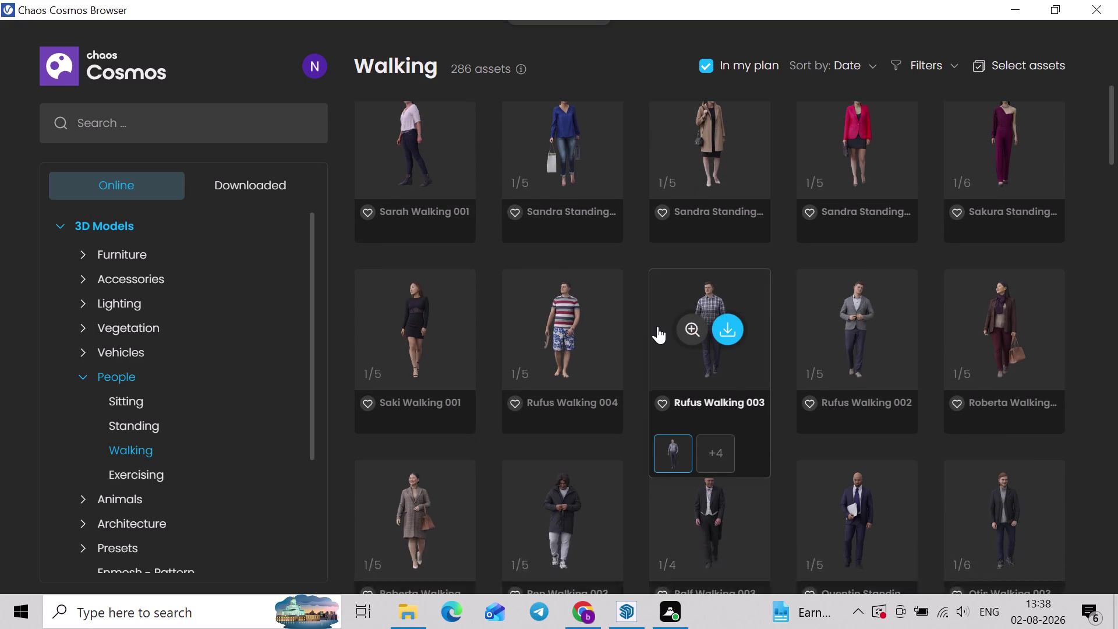
scroll(down, 3)
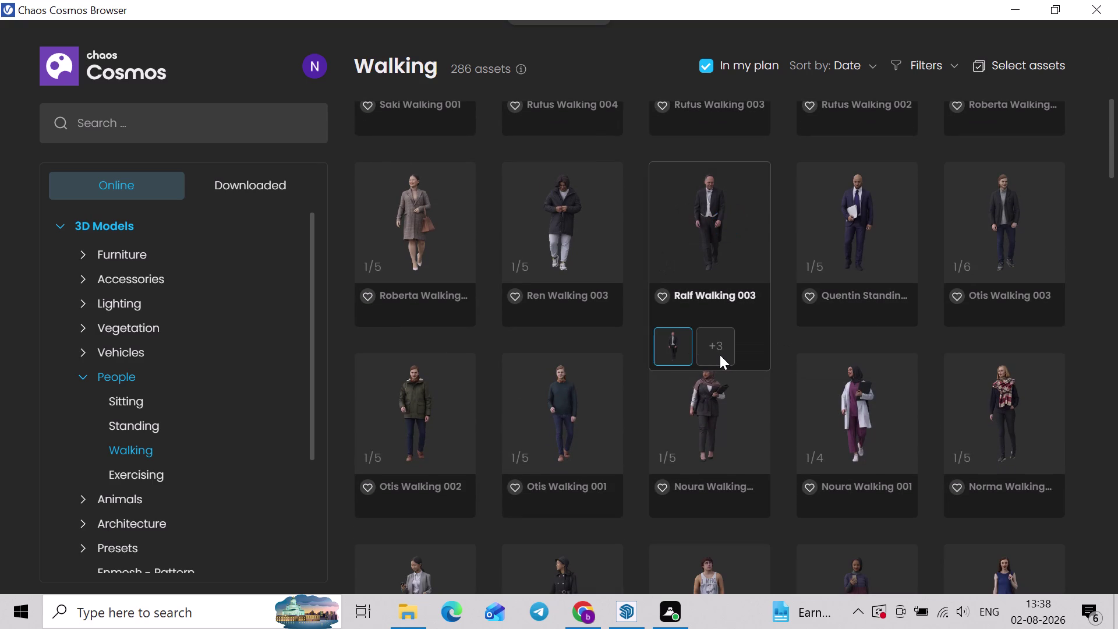
click(720, 355)
scroll(down, 3)
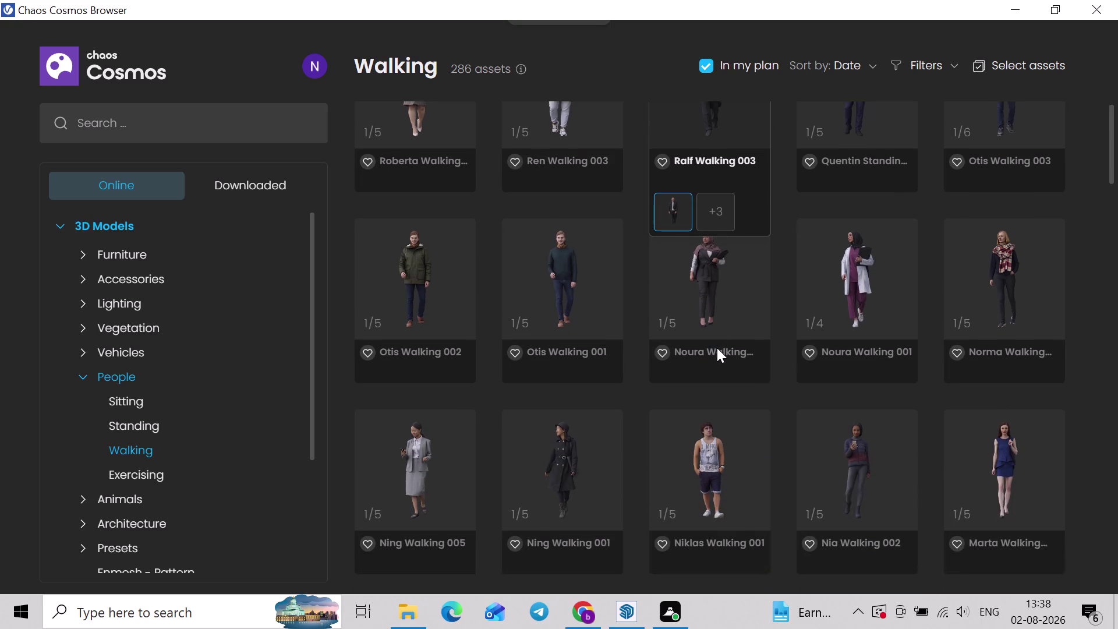
scroll(down, 3)
scroll(down, 3)
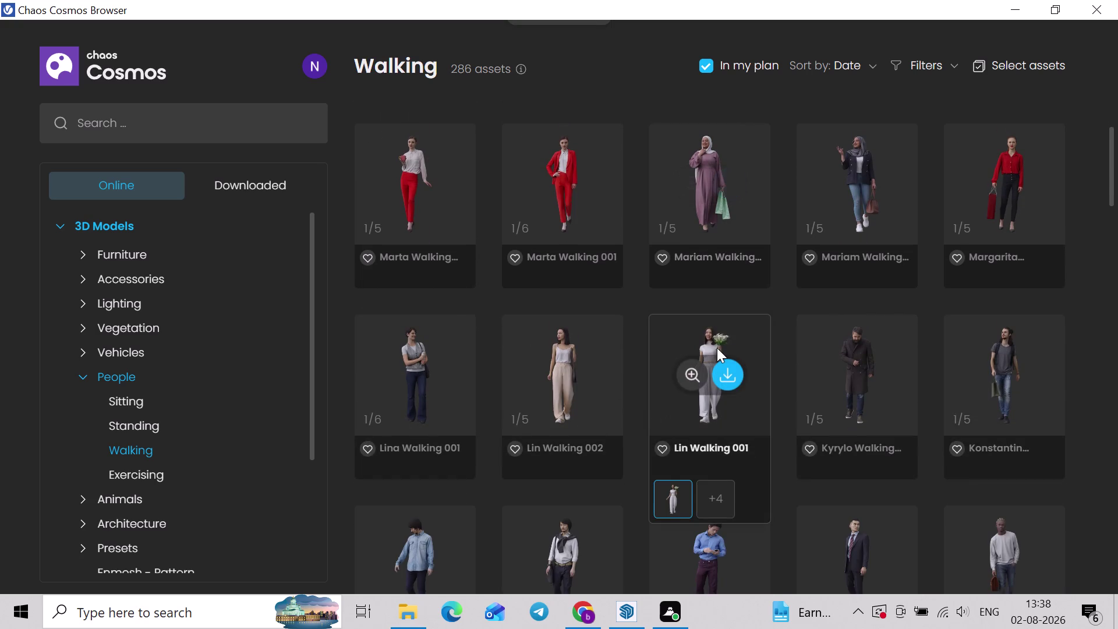
scroll(down, 3)
scroll(down, 3)
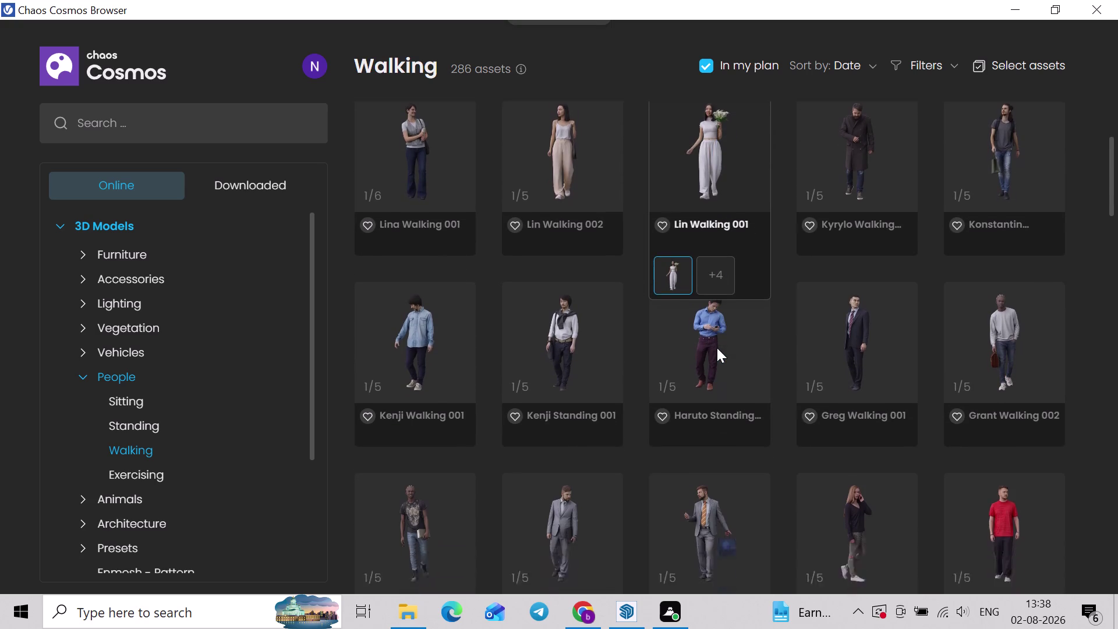
scroll(down, 3)
scroll(down, 3)
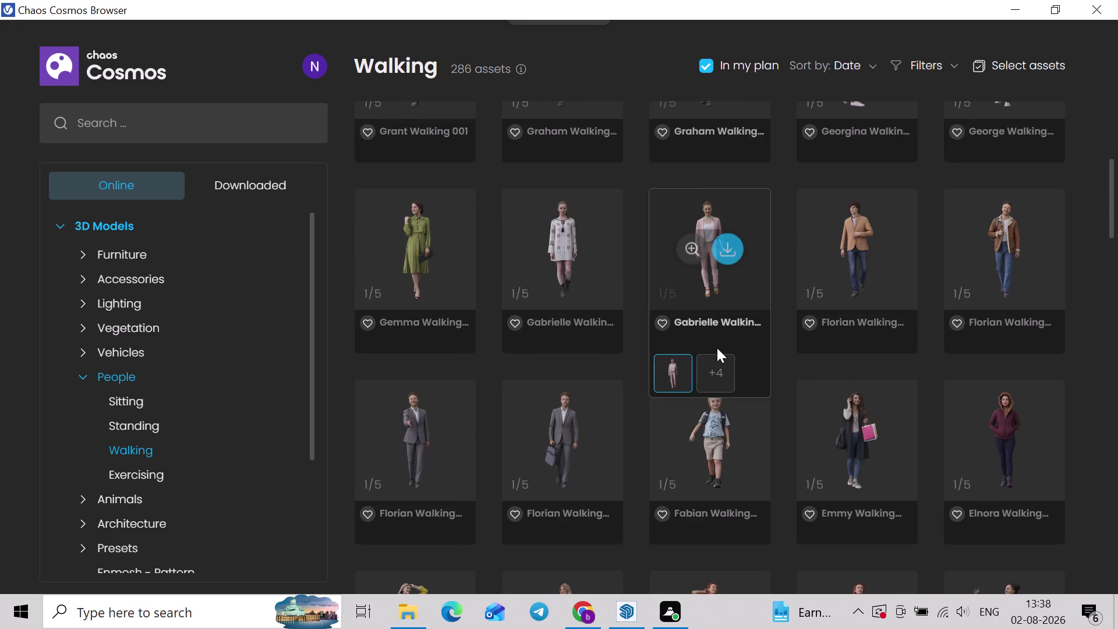
scroll(down, 3)
scroll(down, 3)
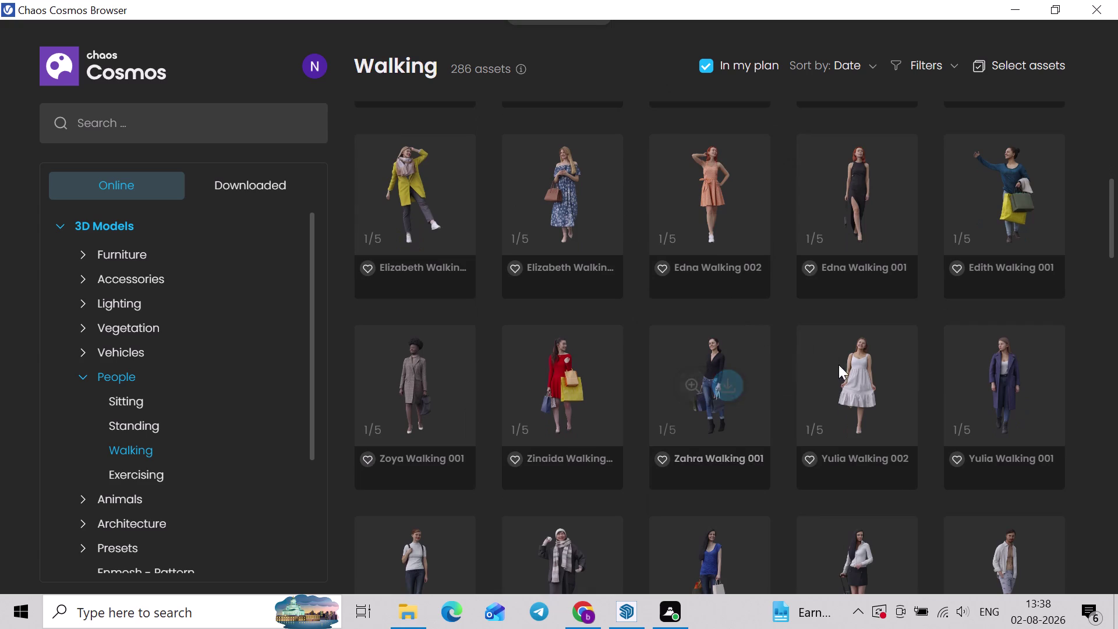
scroll(down, 3)
scroll(down, 3)
scroll(down, 3)
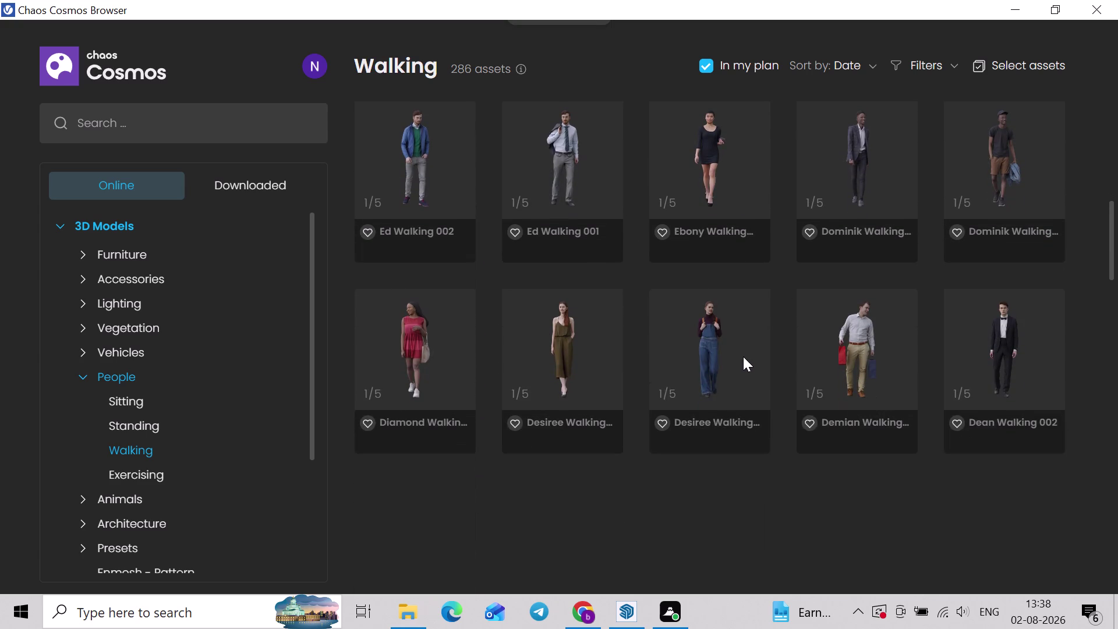
scroll(down, 3)
scroll(down, 3)
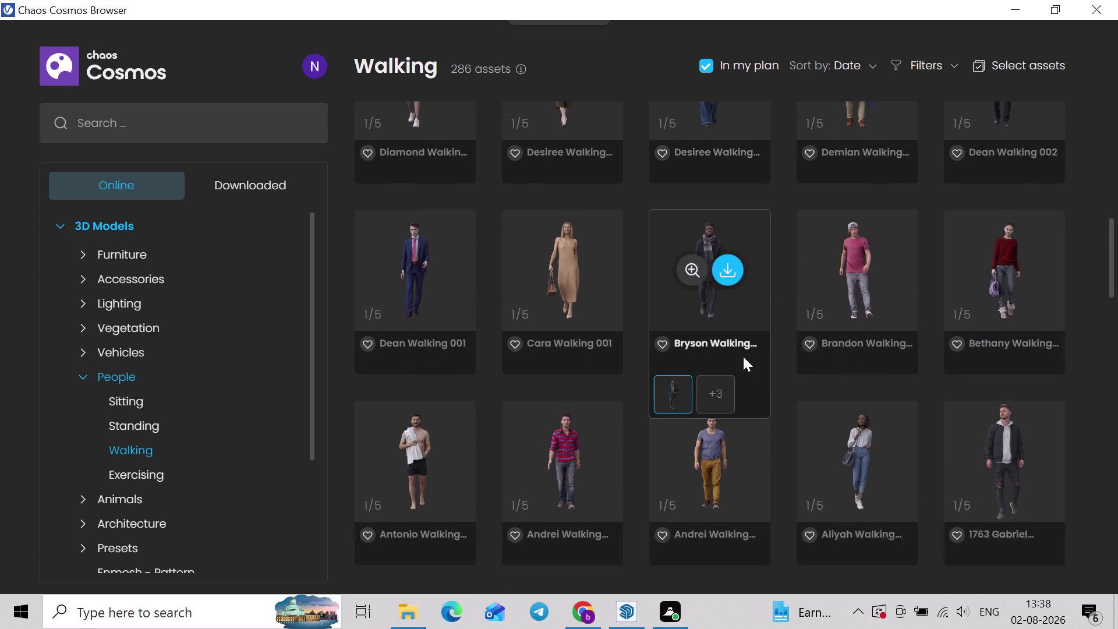
scroll(down, 3)
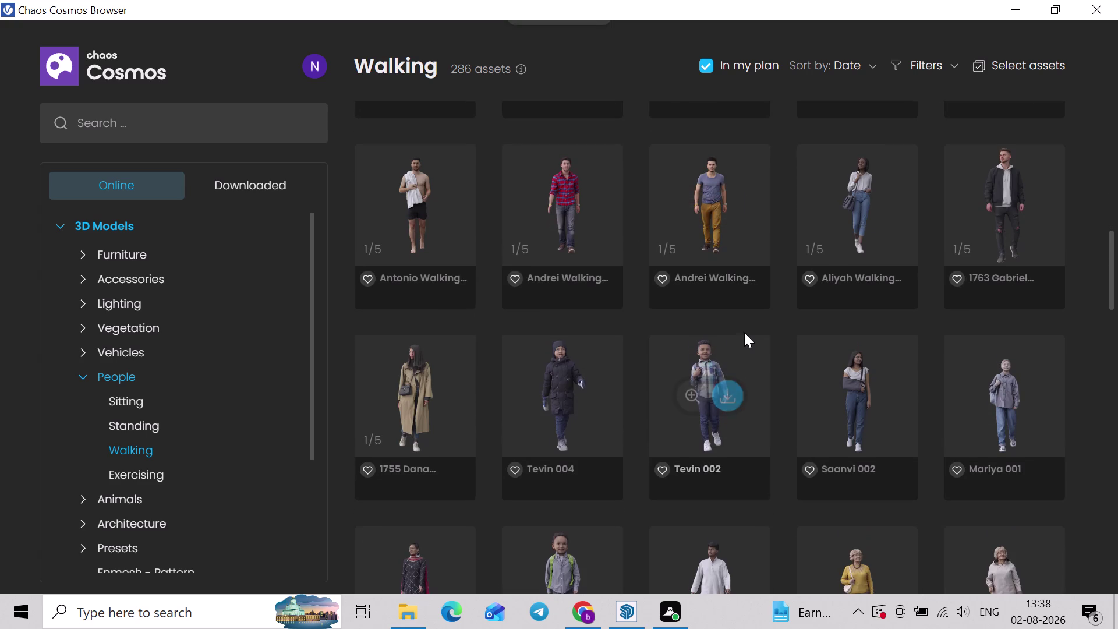
scroll(down, 3)
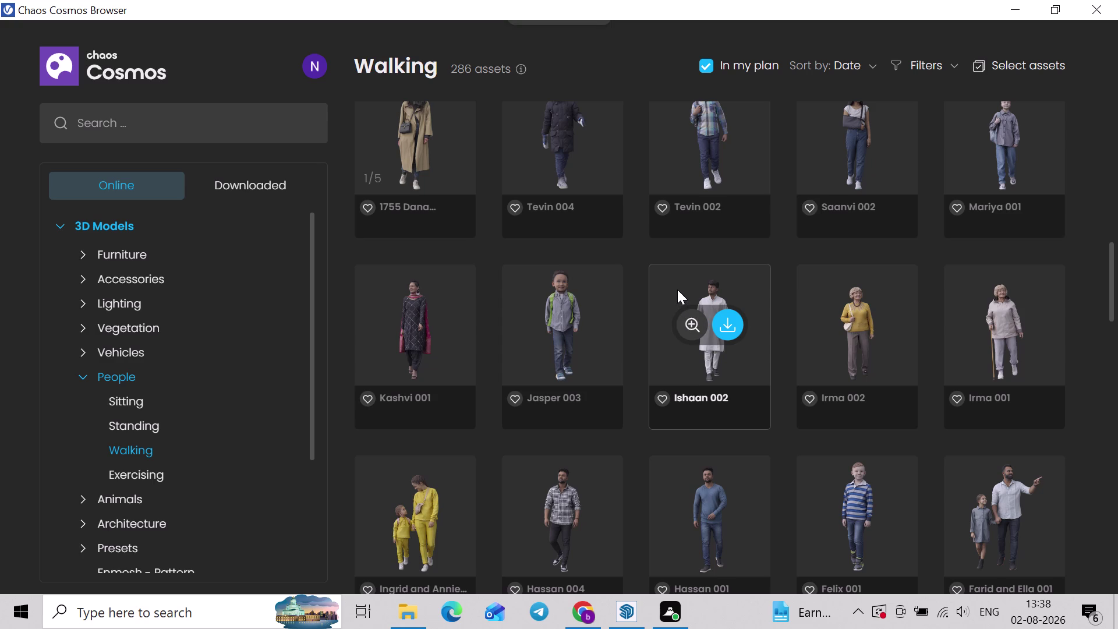
scroll(down, 3)
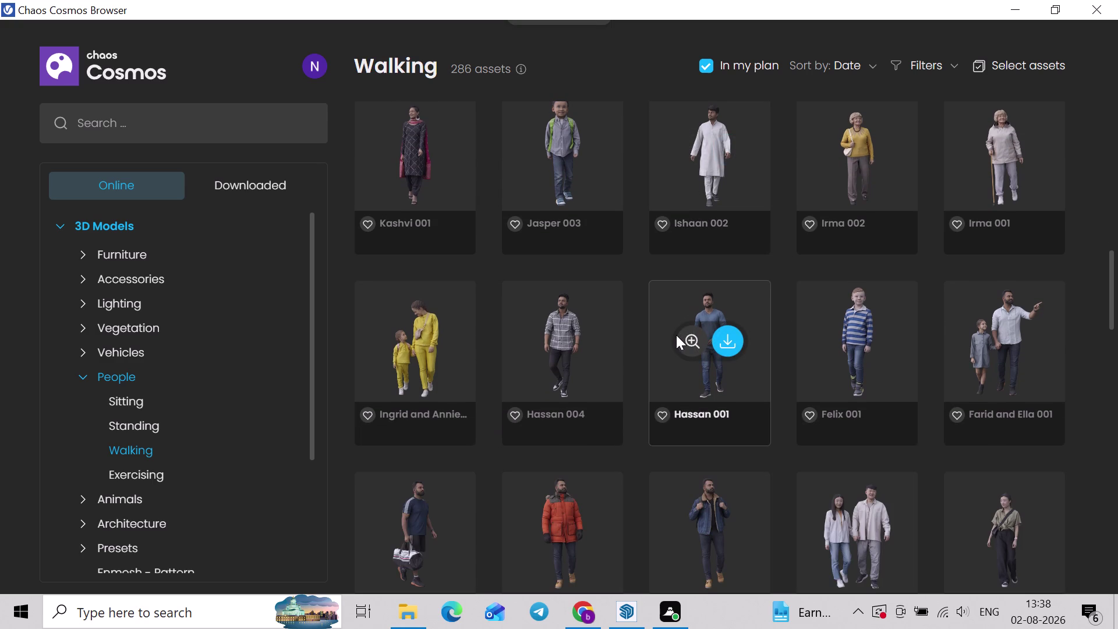
scroll(down, 3)
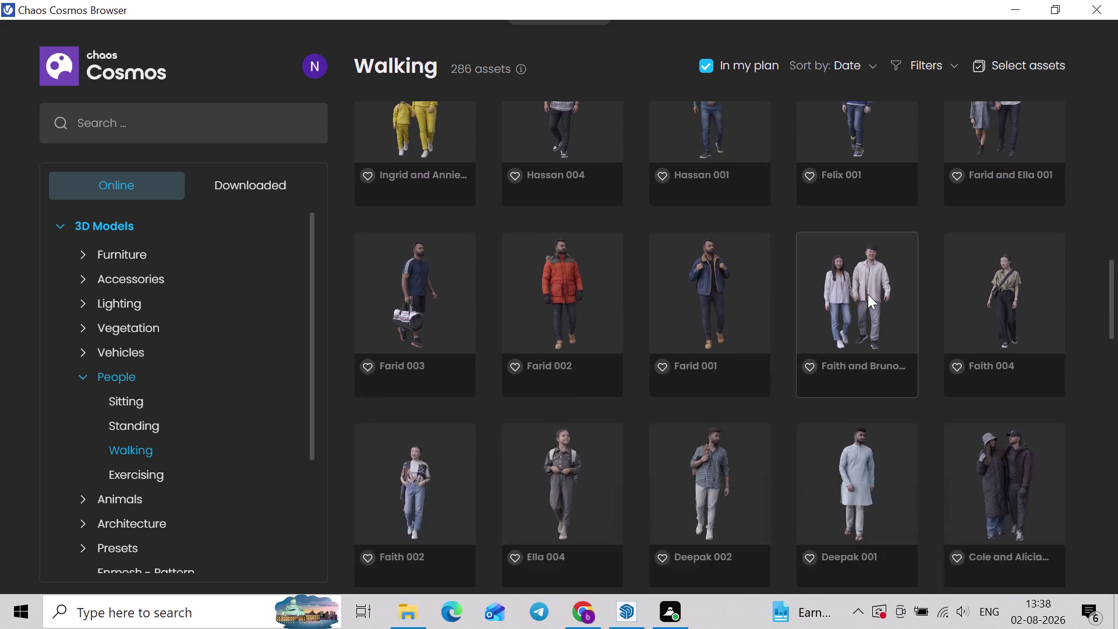
scroll(down, 3)
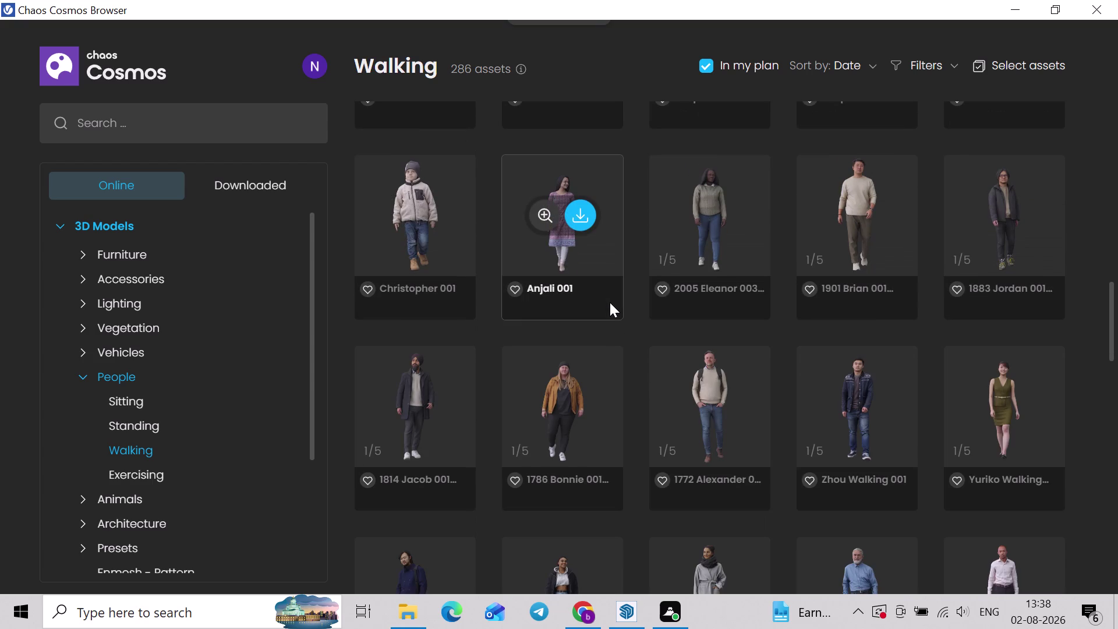
scroll(down, 3)
scroll(down, 3)
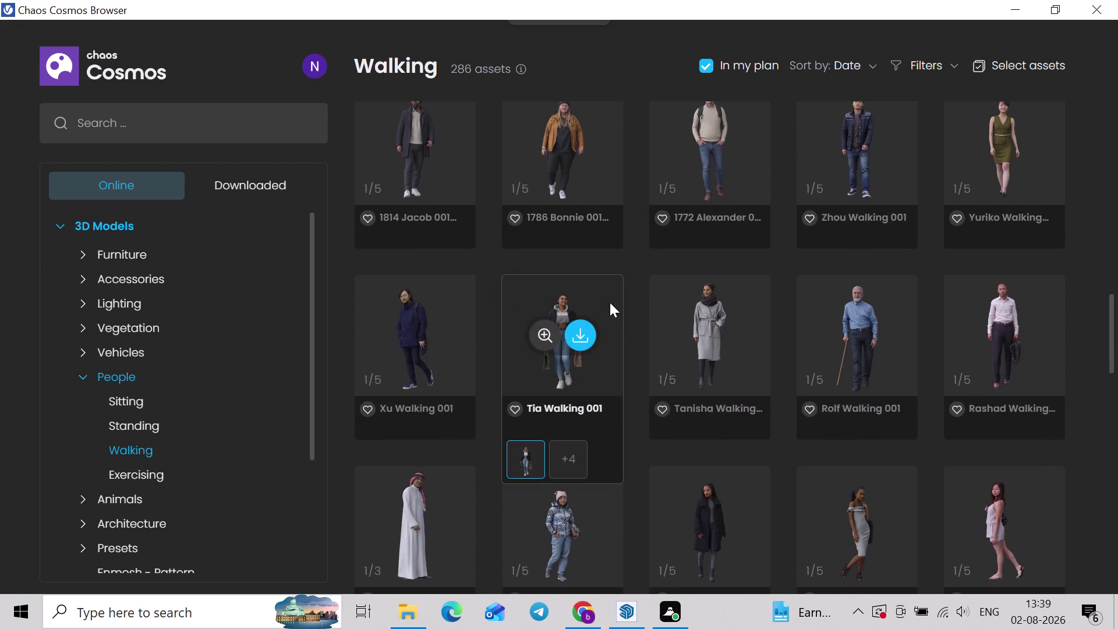
scroll(down, 3)
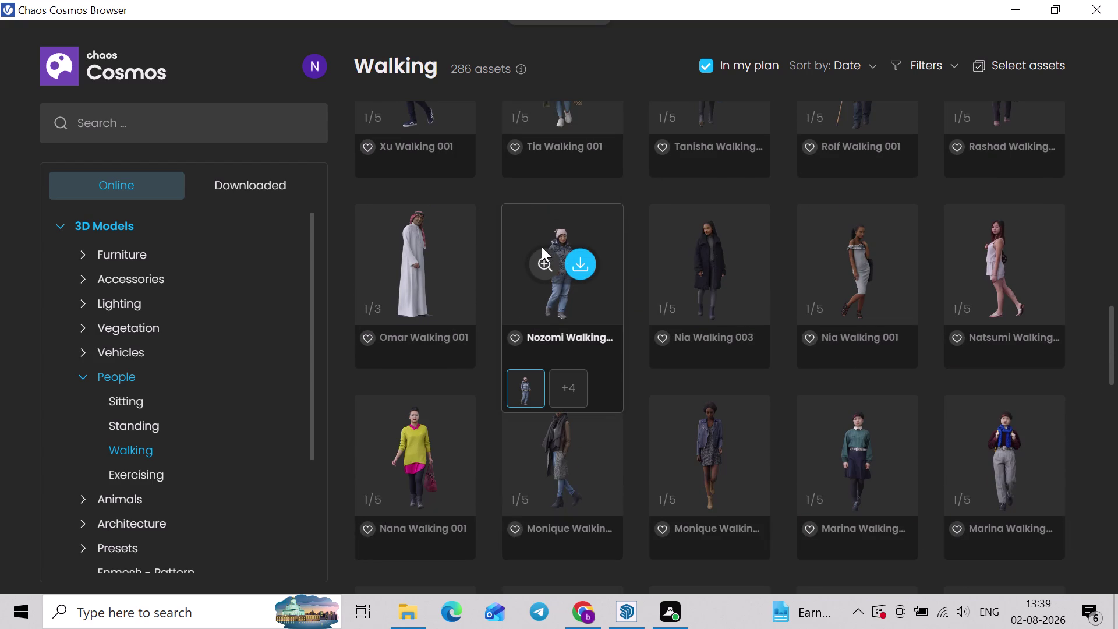
scroll(down, 3)
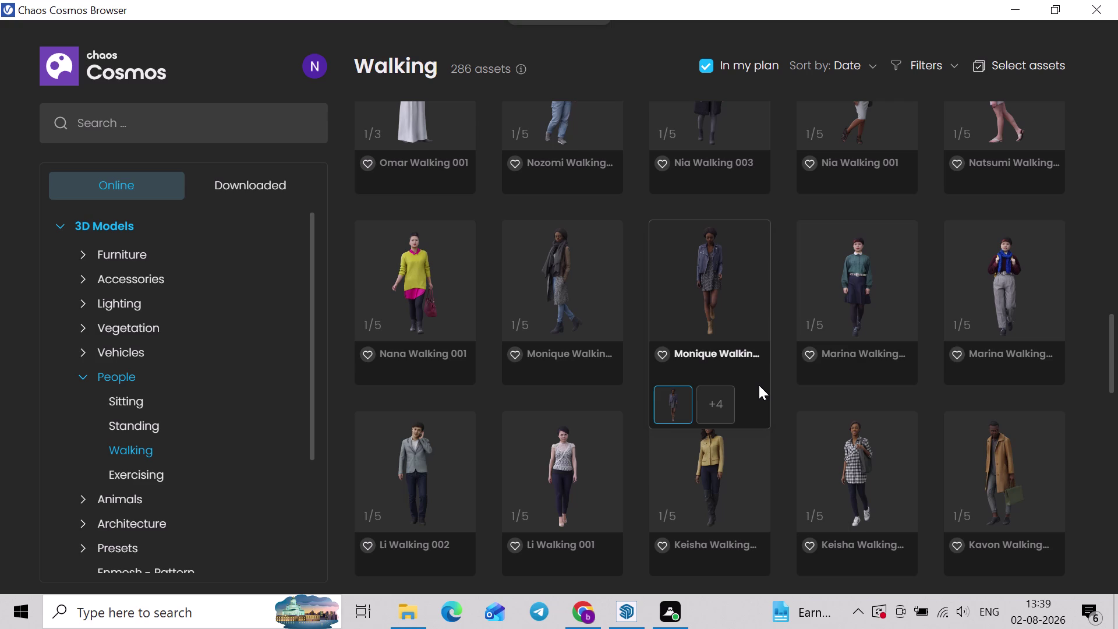
scroll(up, 3)
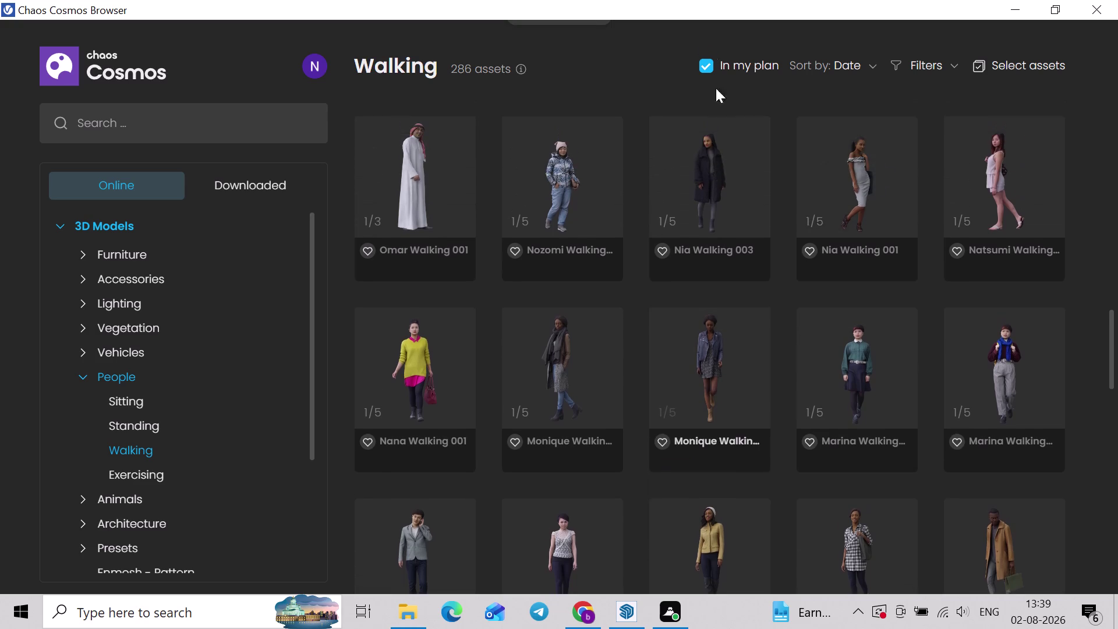
scroll(down, 3)
scroll(down, 3)
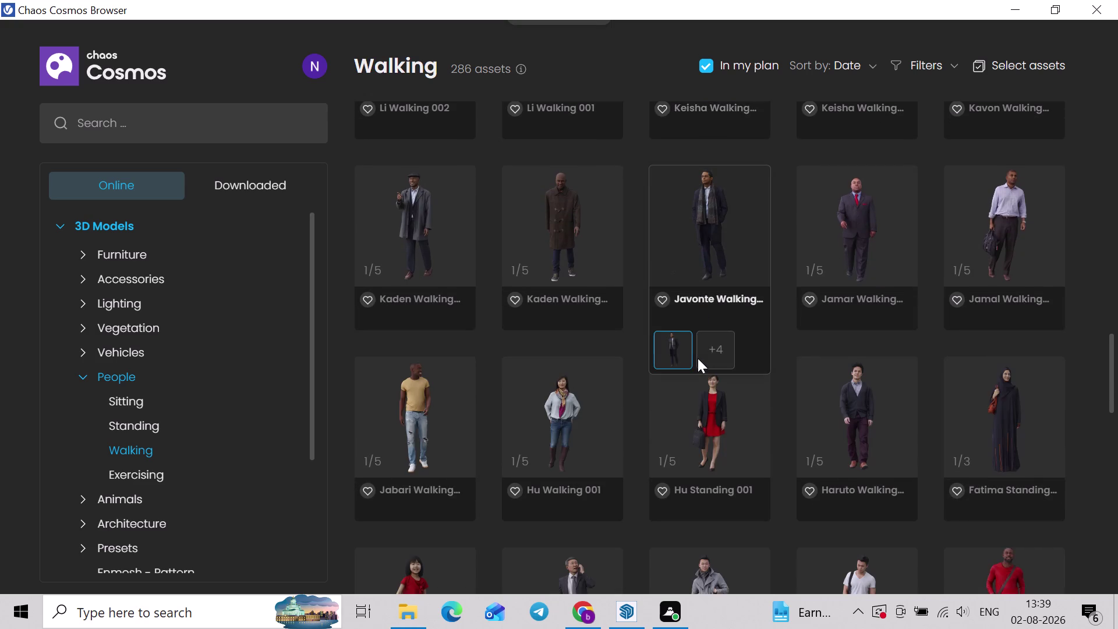
scroll(down, 3)
scroll(down, 3)
scroll(down, 3)
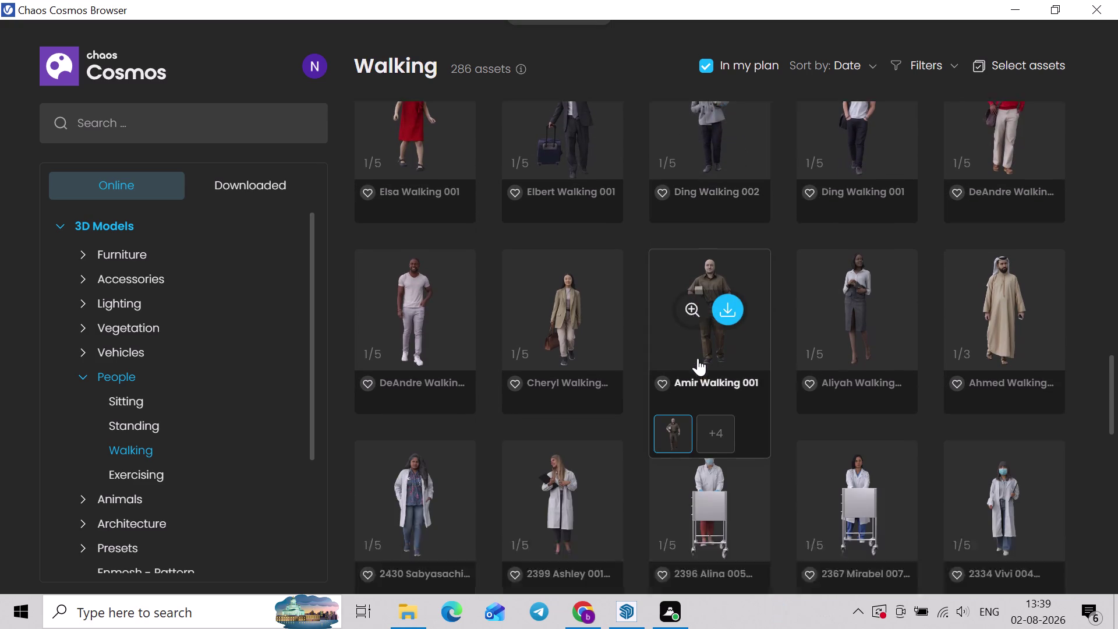
scroll(down, 3)
scroll(down, 3)
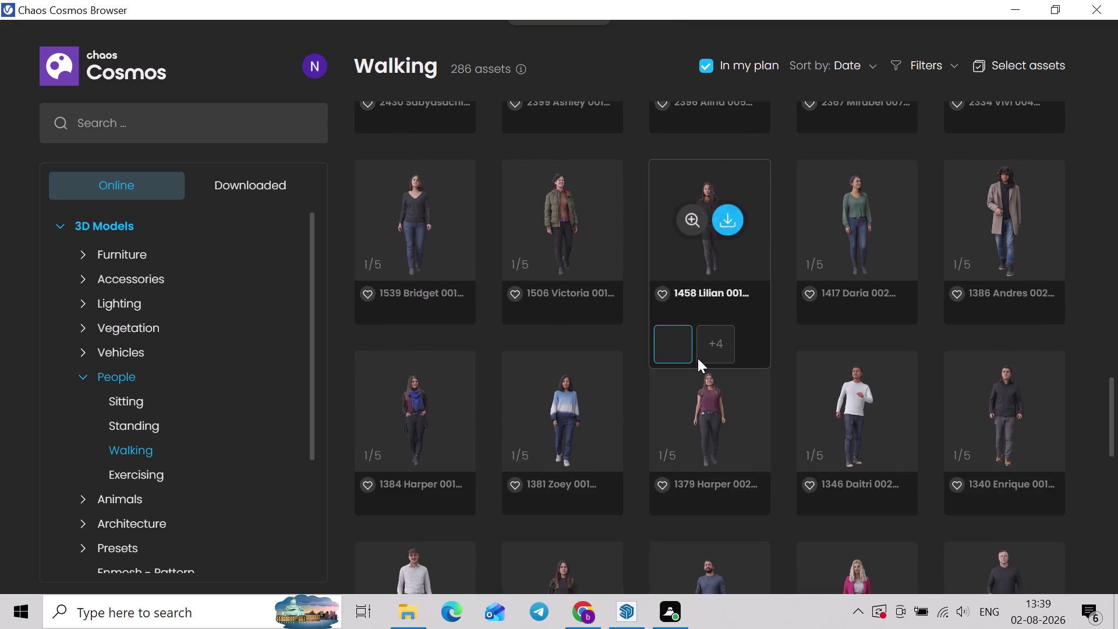
scroll(down, 3)
scroll(down, 3)
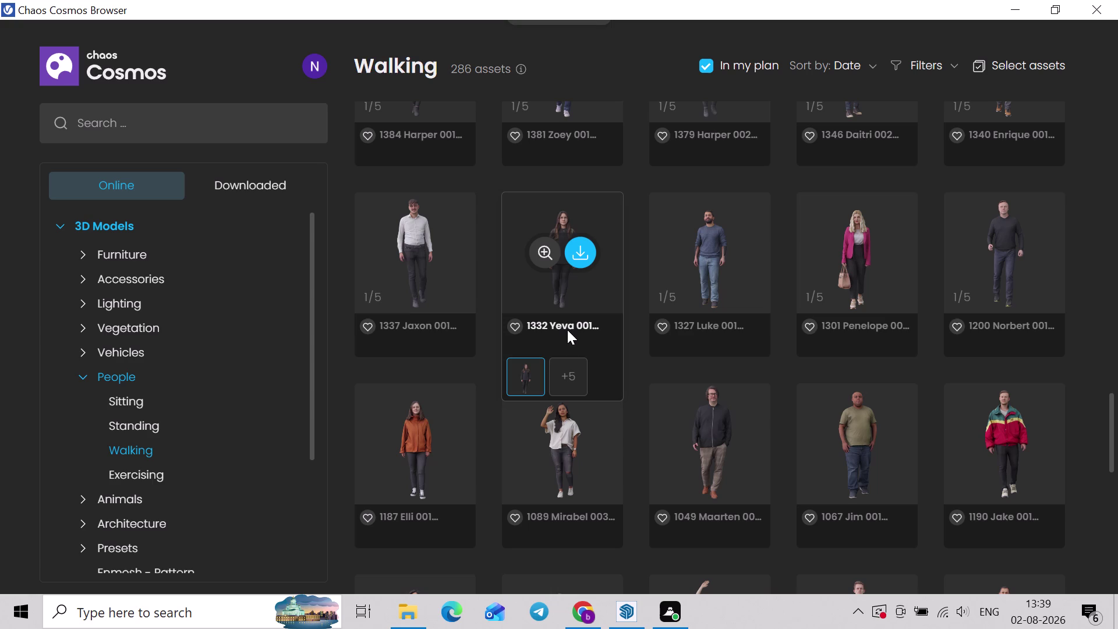
scroll(down, 3)
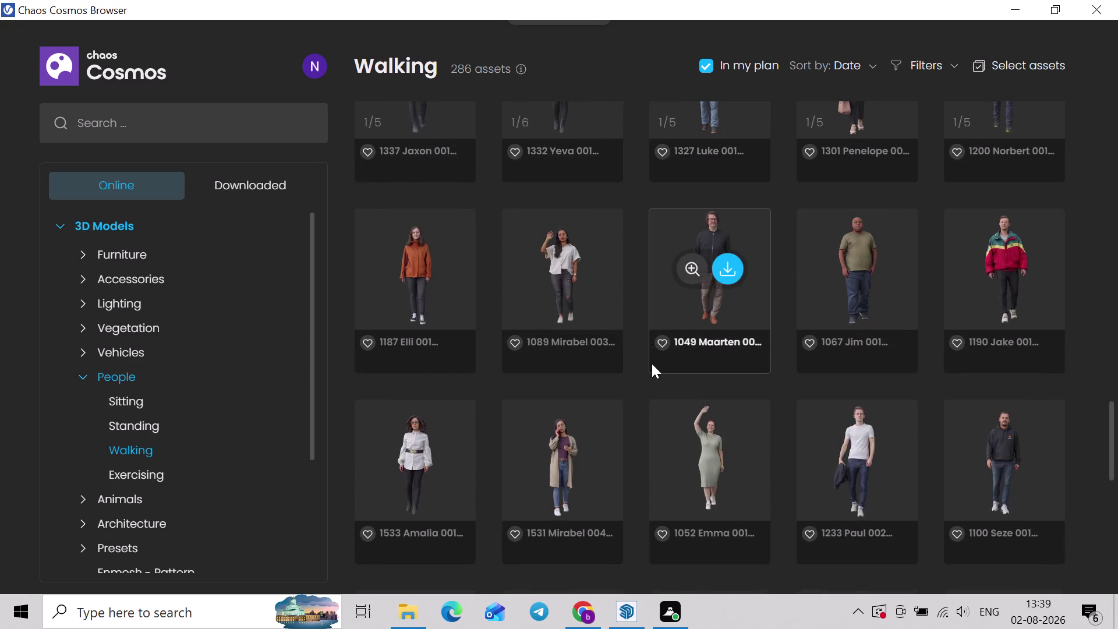
scroll(down, 3)
scroll(down, 3)
scroll(down, 3)
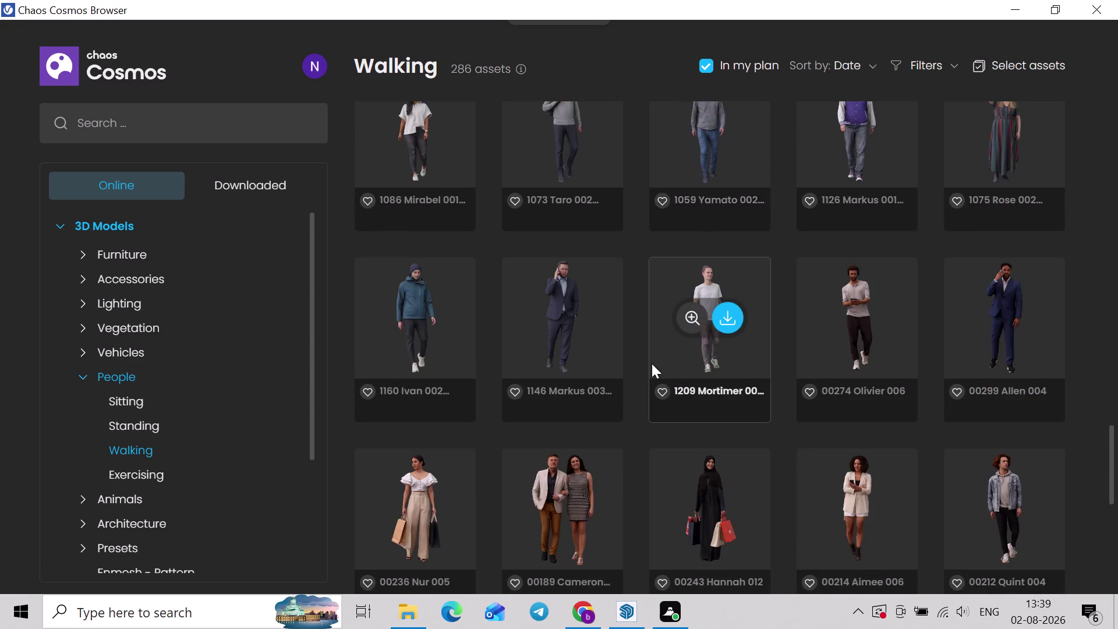
scroll(down, 3)
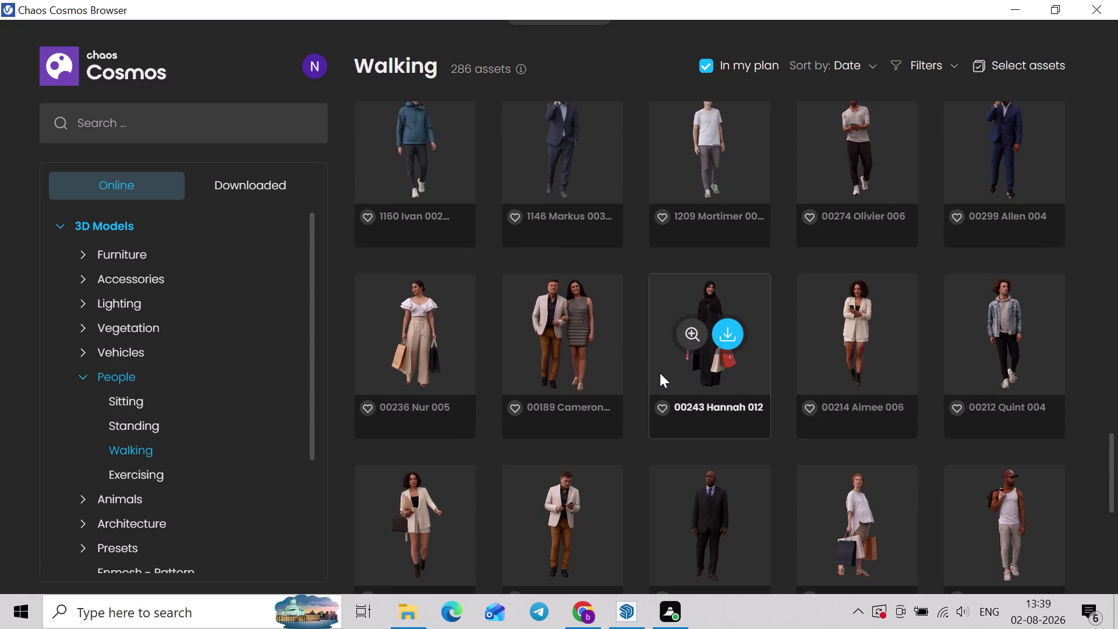